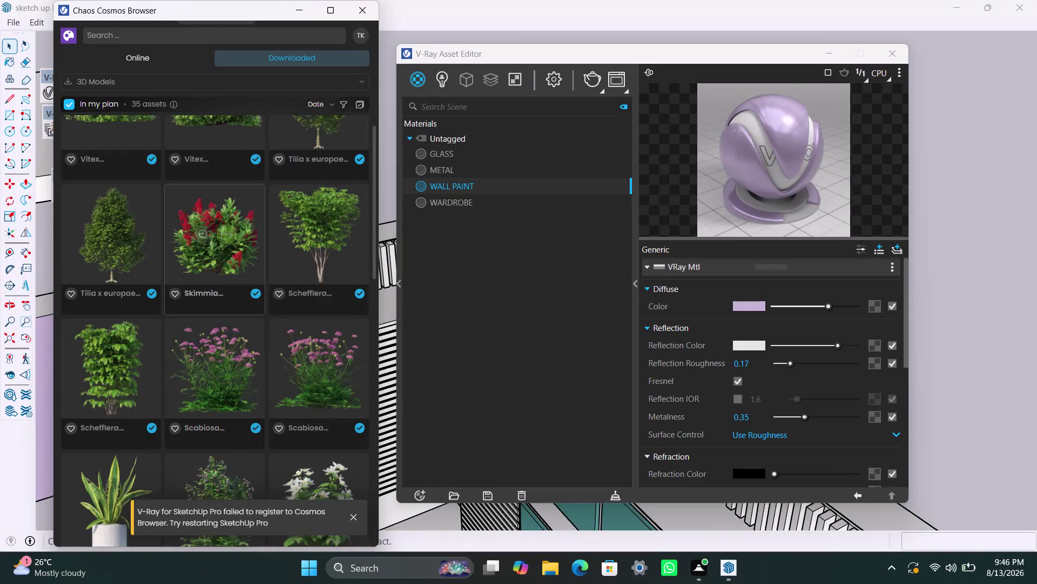
Scroll through the 35 downloaded 3D models in the Chaos Cosmos browser.
scroll(down, 3)
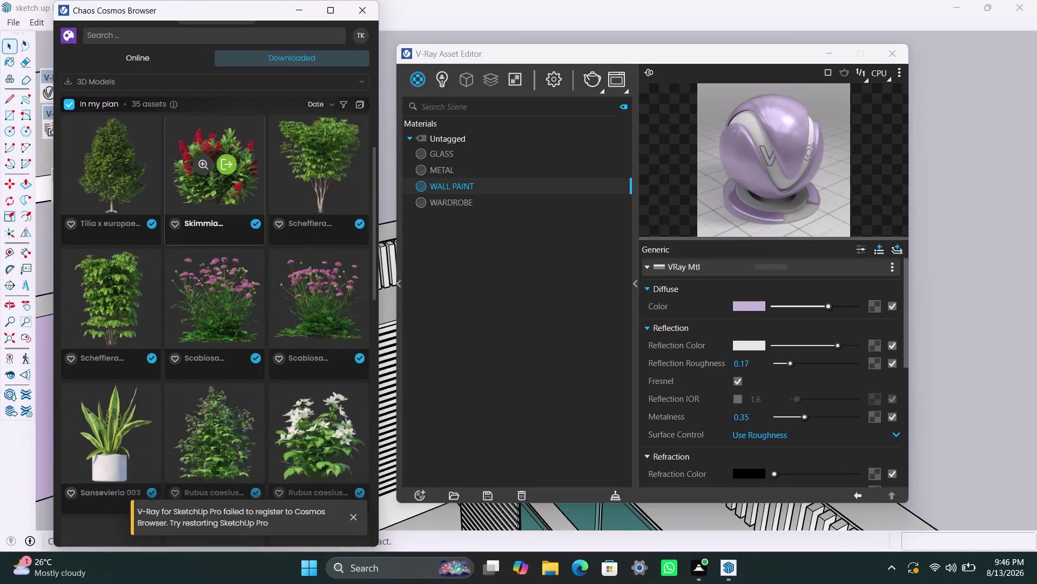
scroll(down, 3)
scroll(up, 3)
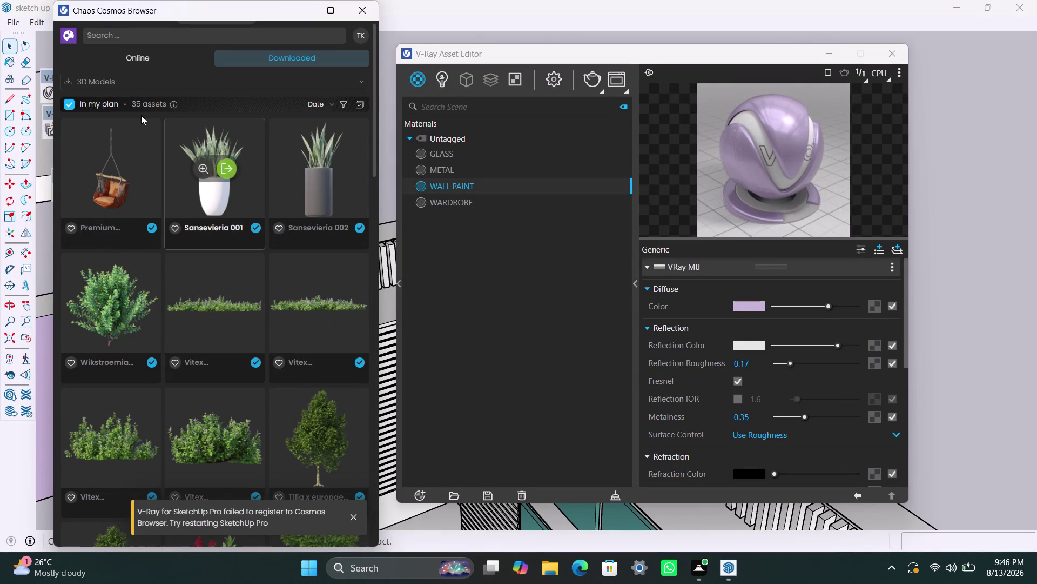
click(273, 56)
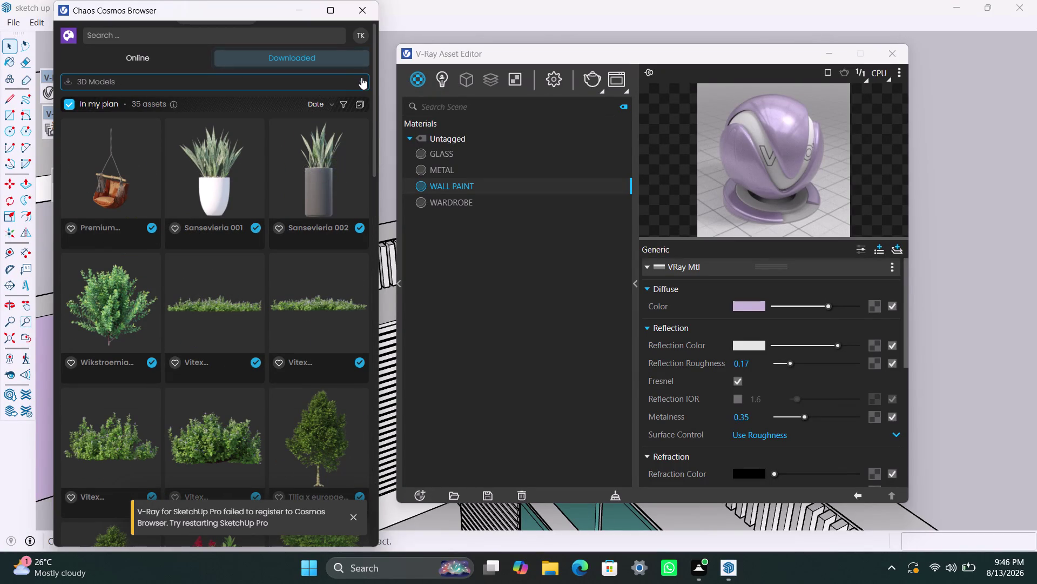
click(355, 48)
double_click(354, 57)
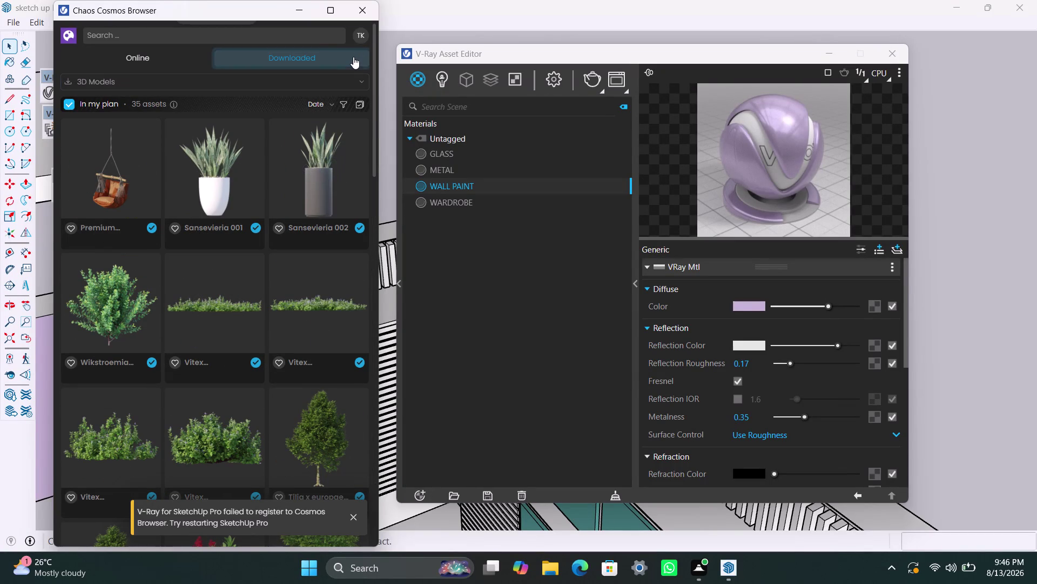
double_click(233, 61)
Browse the downloads once more, then switch to the online catalog of 8,539 assets.
scroll(down, 3)
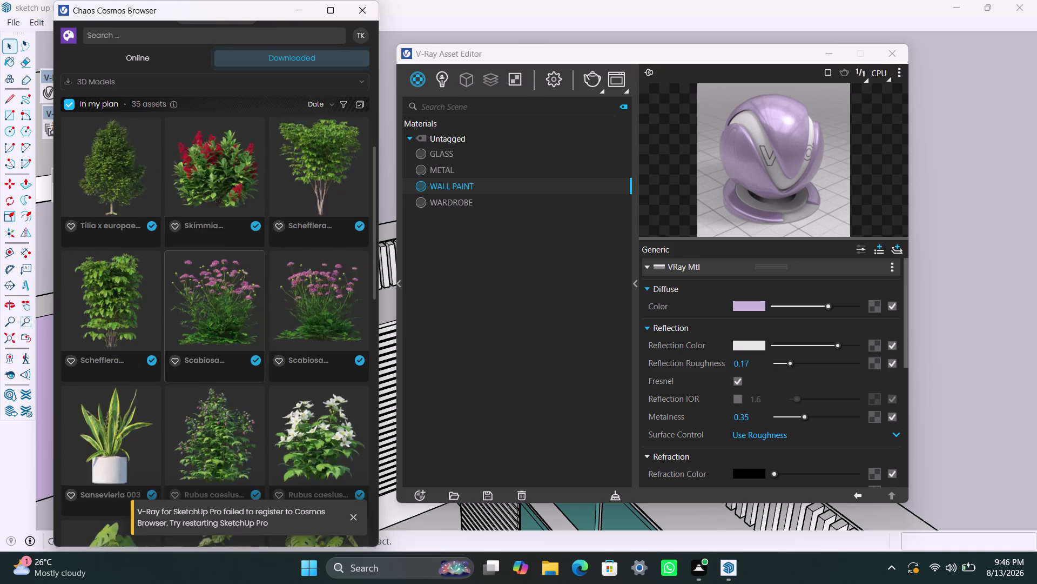
scroll(down, 3)
scroll(down, 3)
scroll(up, 3)
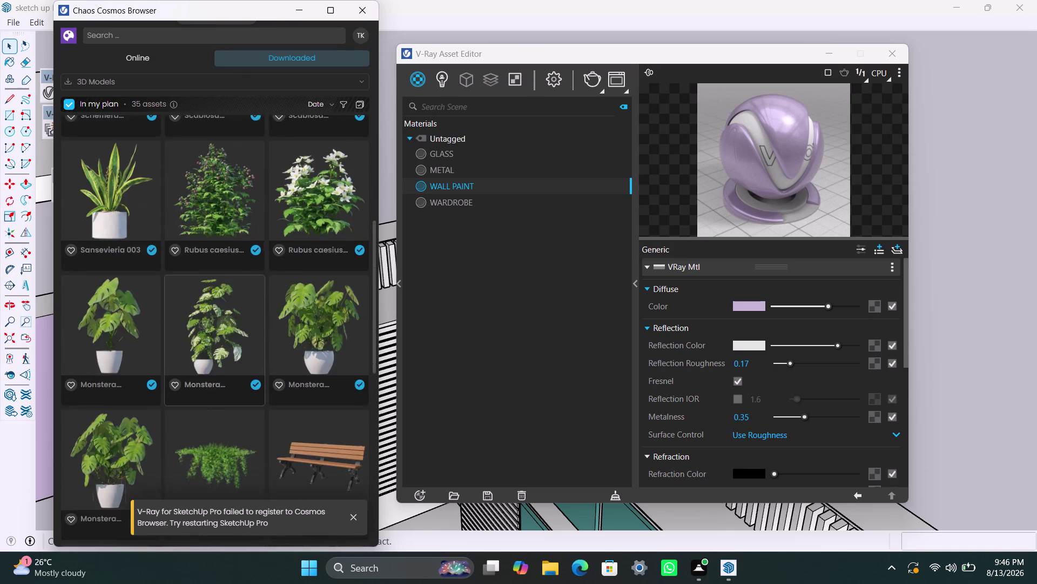
scroll(up, 3)
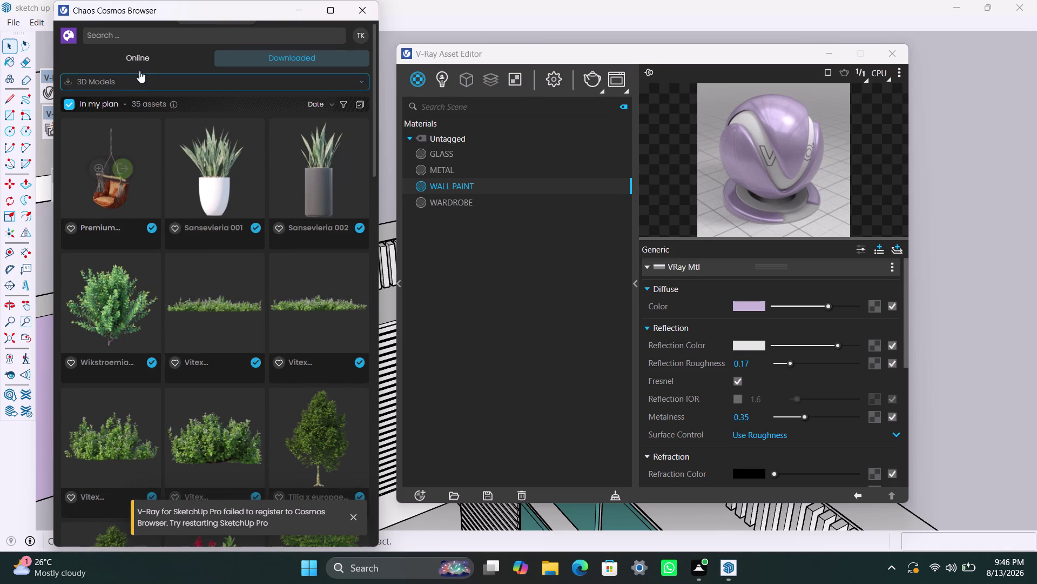
click(144, 59)
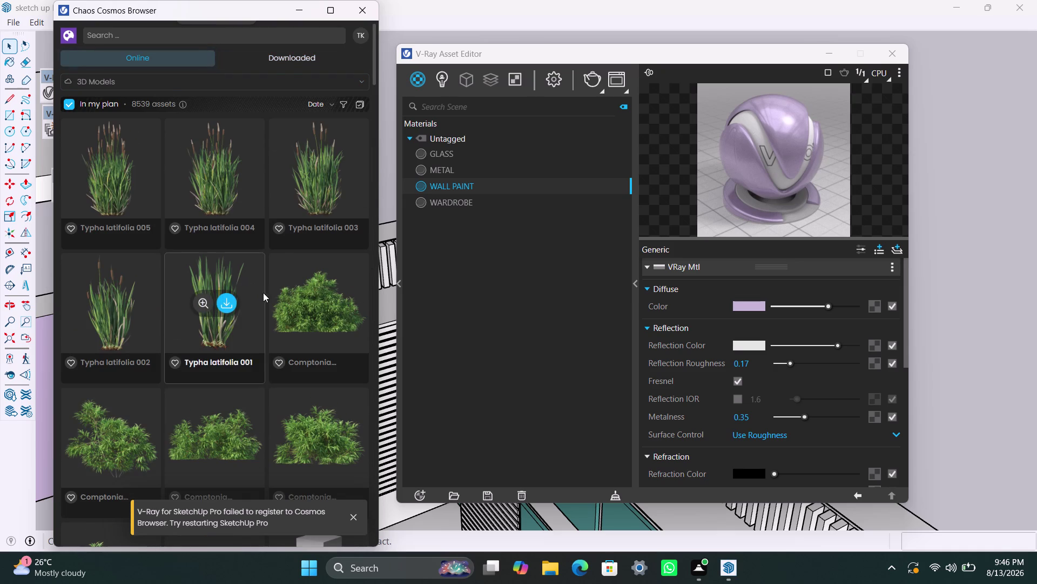
Open the asset category list and expand the Furniture category.
click(167, 81)
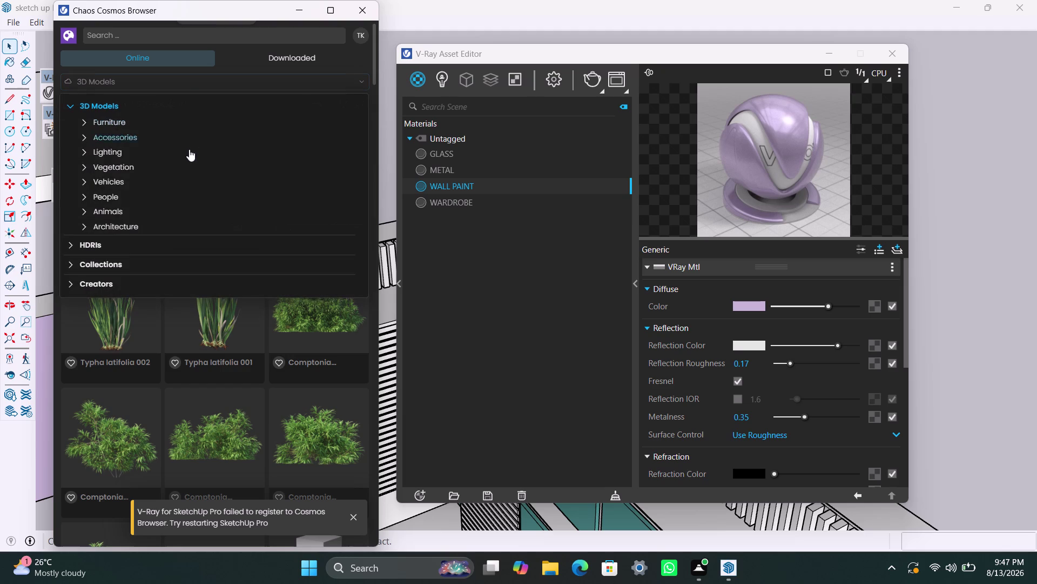
scroll(down, 3)
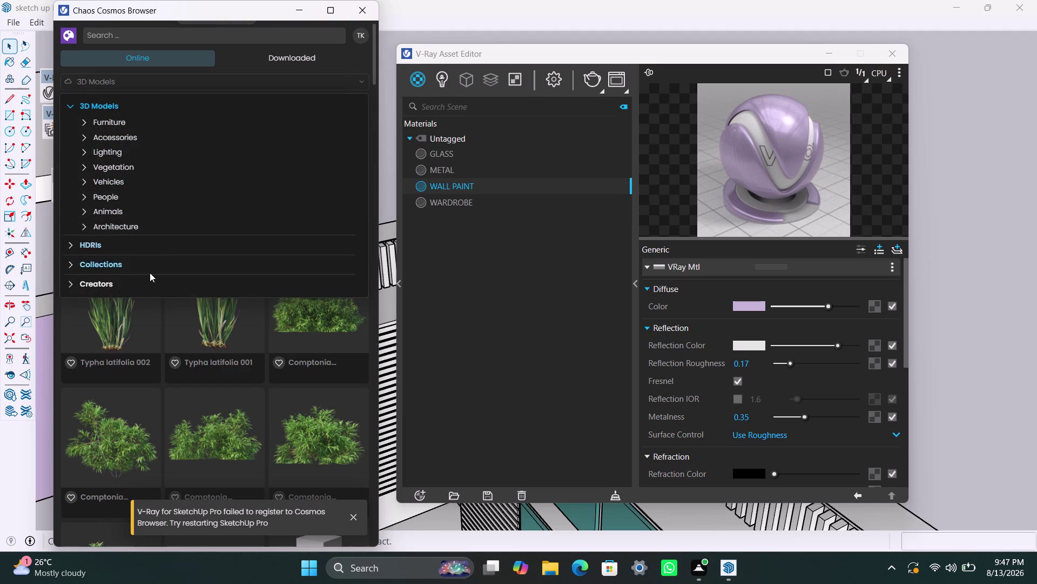
click(156, 122)
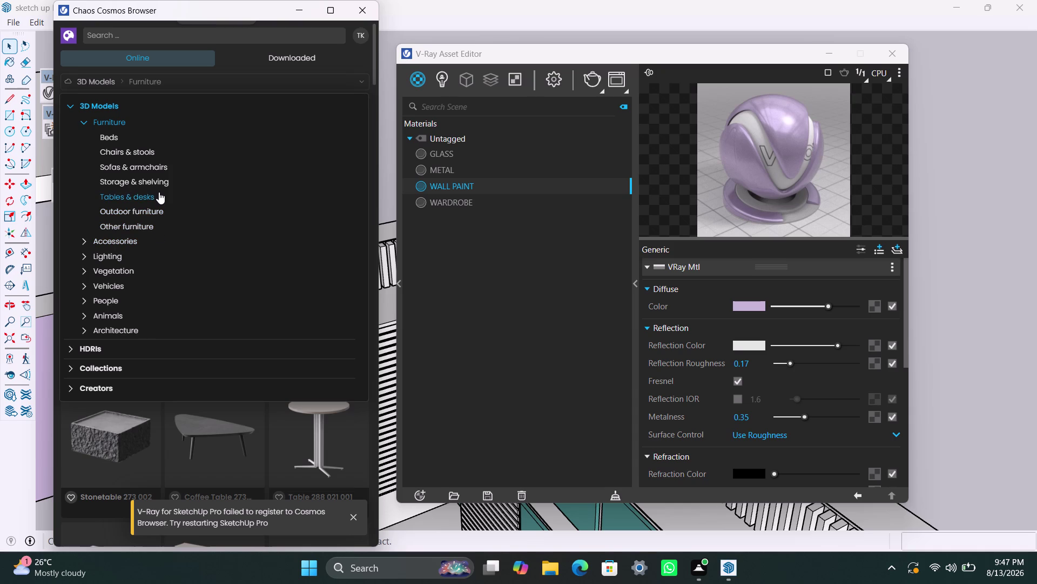
scroll(up, 3)
scroll(down, 3)
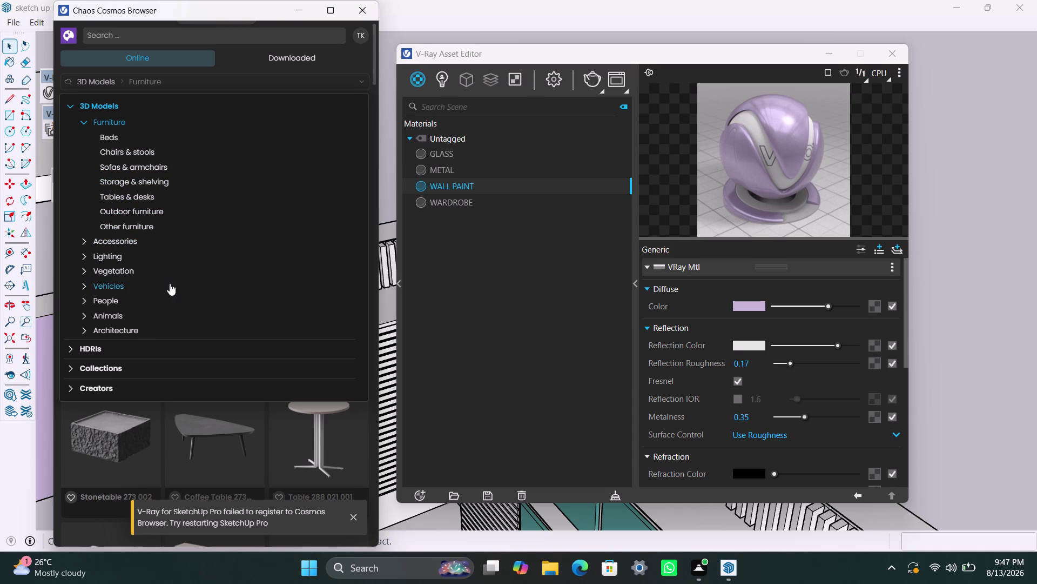
scroll(down, 3)
Expand the HDRIs, Collections and Creators categories to explore them.
click(107, 354)
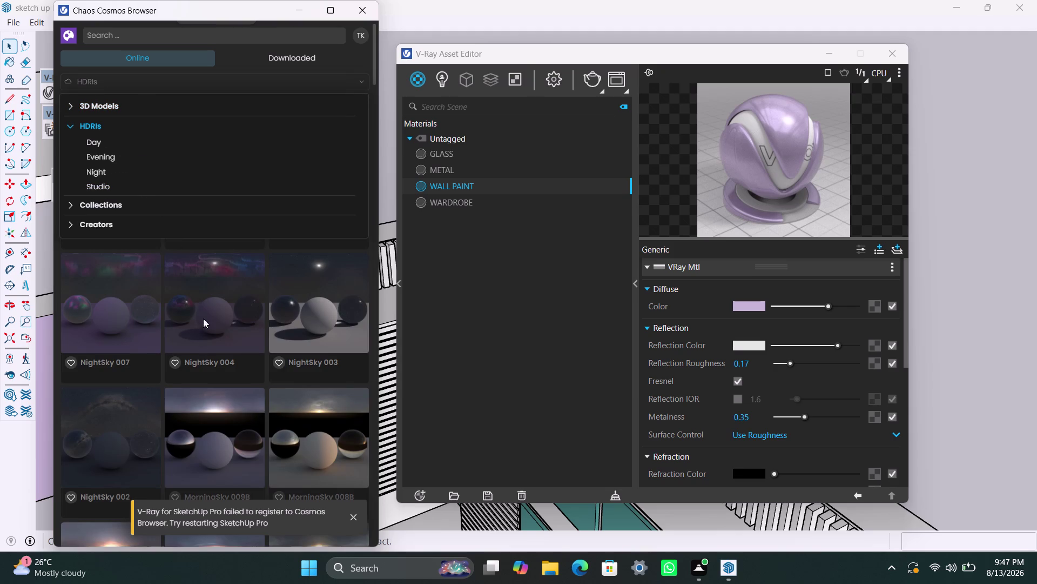
scroll(down, 3)
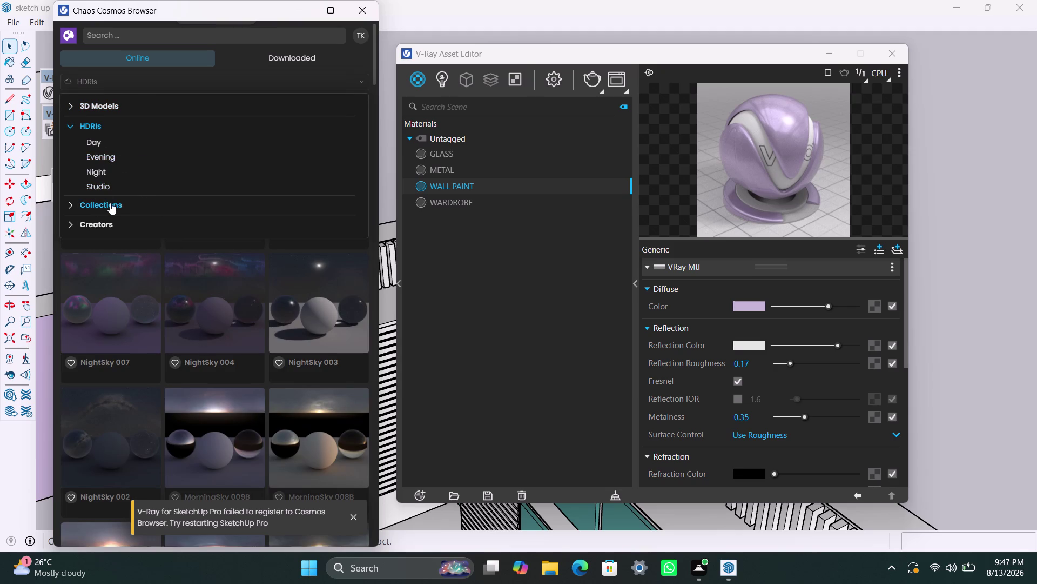
click(110, 202)
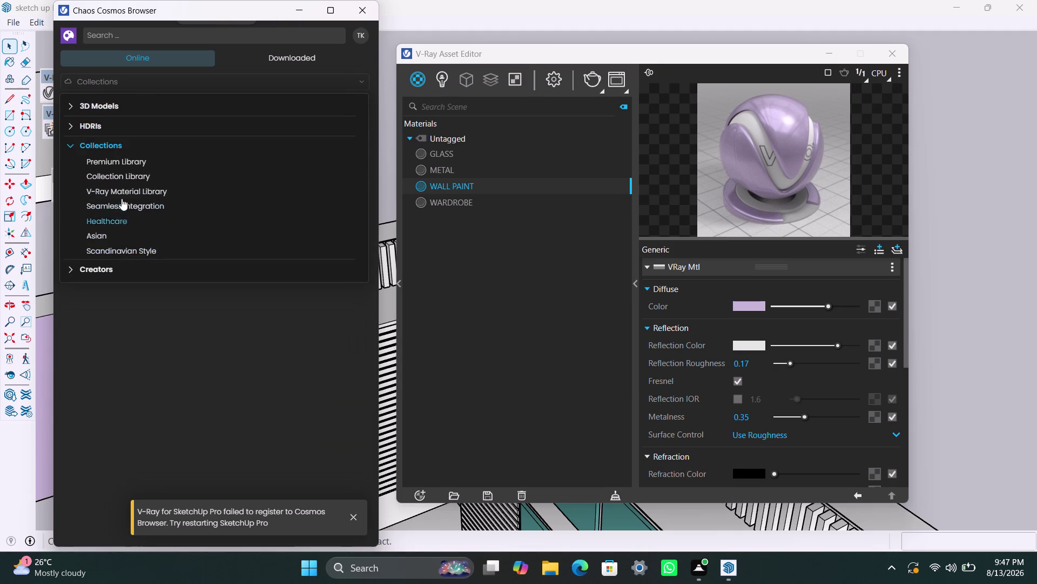
click(107, 265)
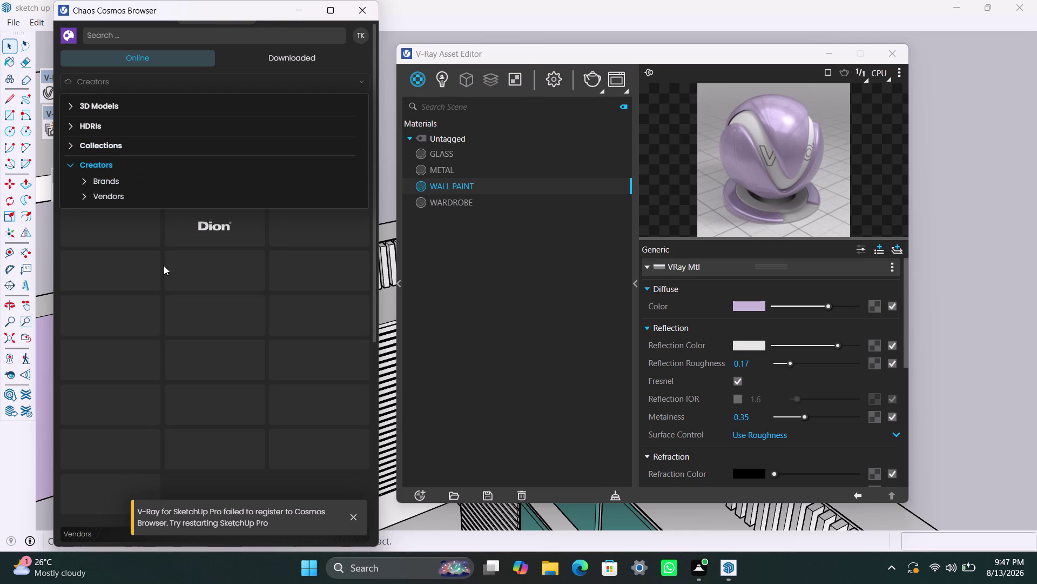
scroll(up, 3)
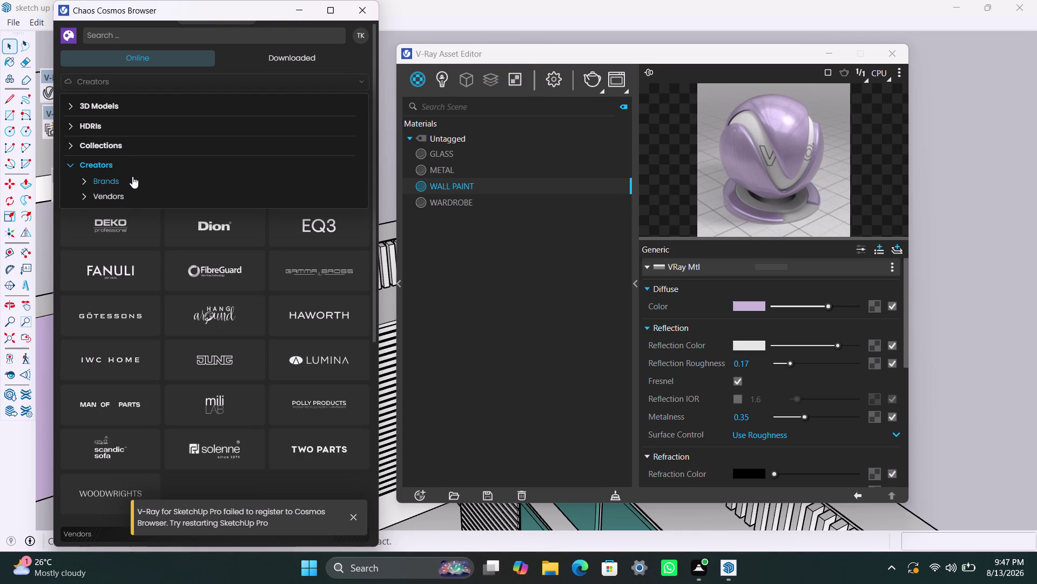
scroll(up, 3)
scroll(up, 3)
Expand 3D Models again, opening its Accessories and Furniture subcategories.
click(112, 103)
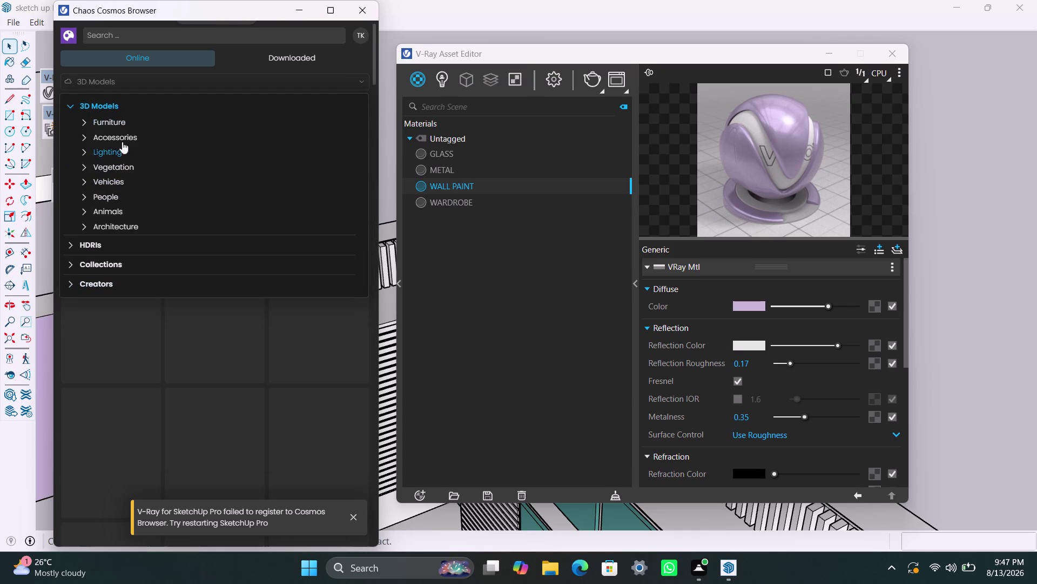
click(128, 137)
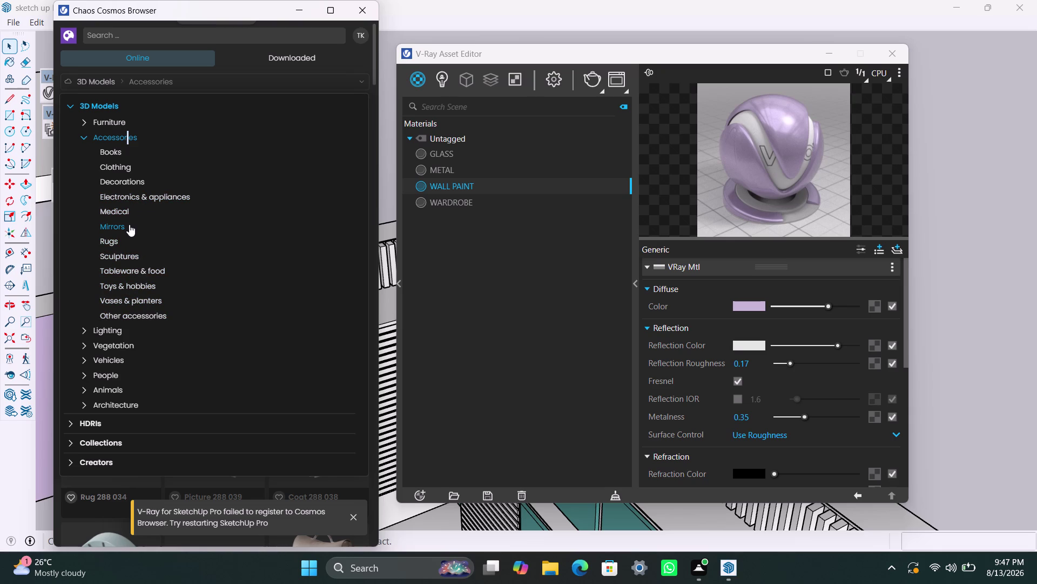
click(110, 119)
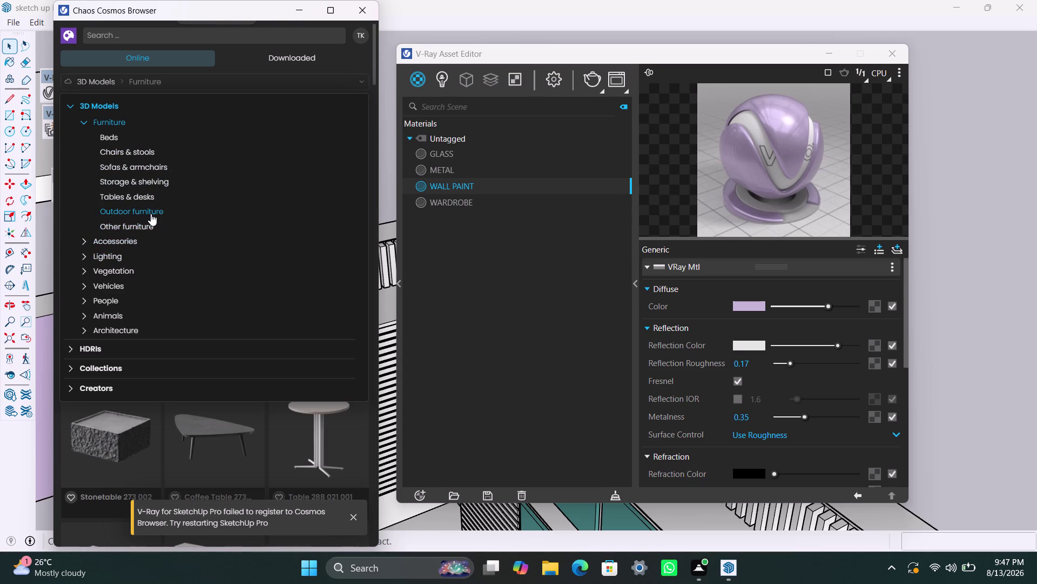
Show and scroll through the Outdoor furniture models.
click(151, 213)
scroll(down, 3)
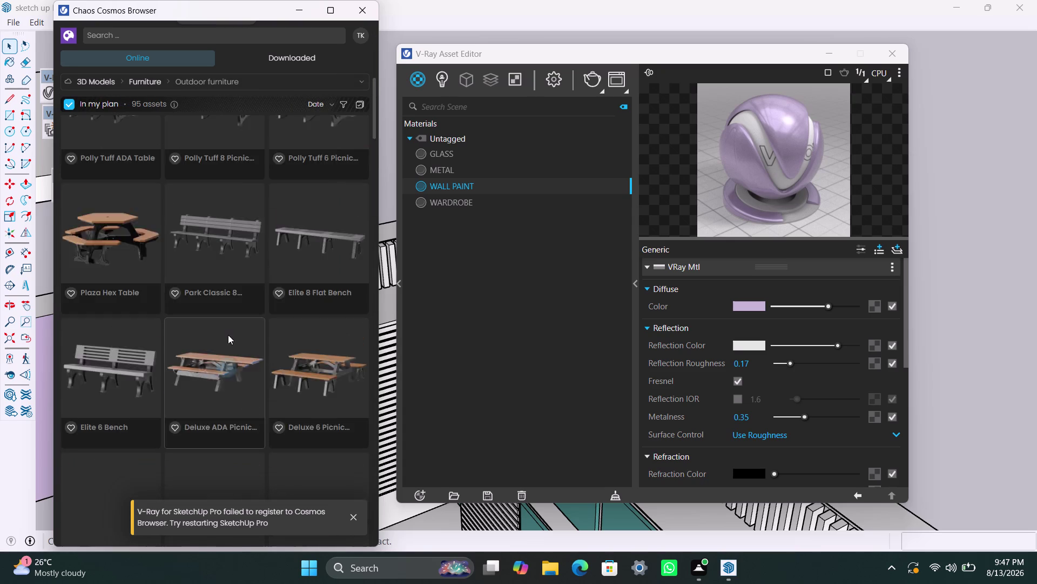
scroll(down, 3)
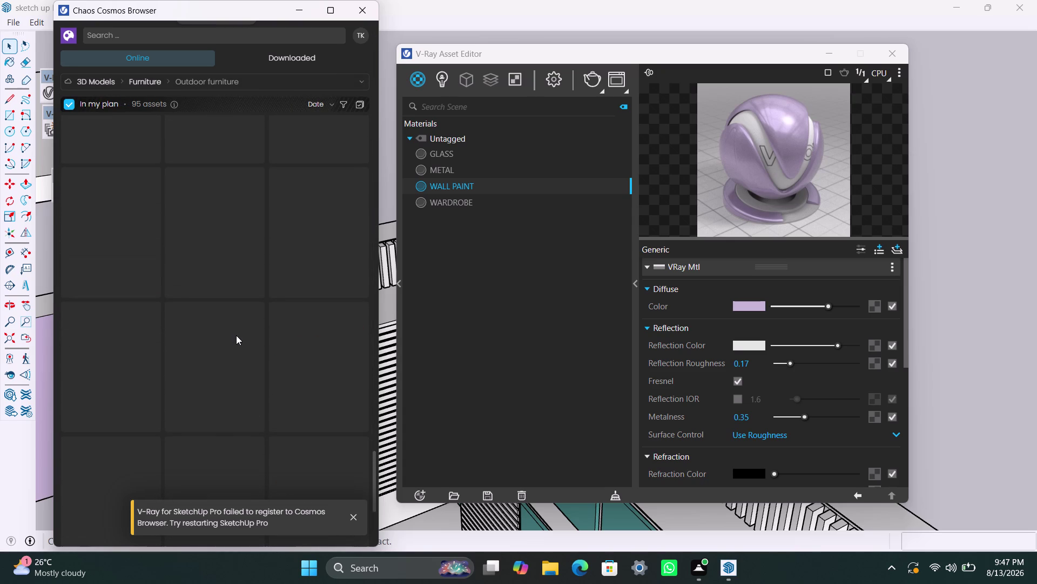
scroll(down, 3)
scroll(down, 3)
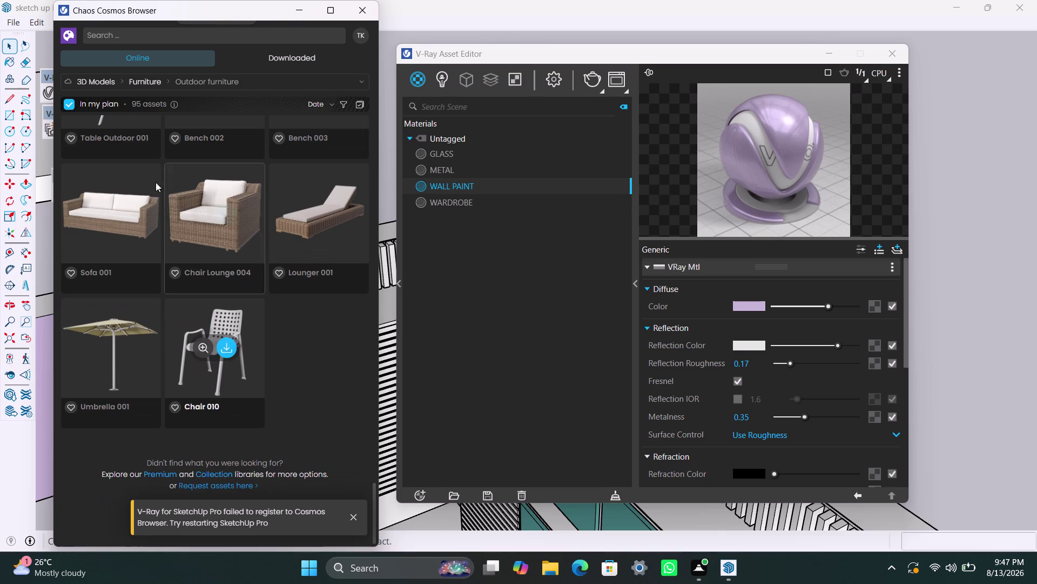
click(140, 57)
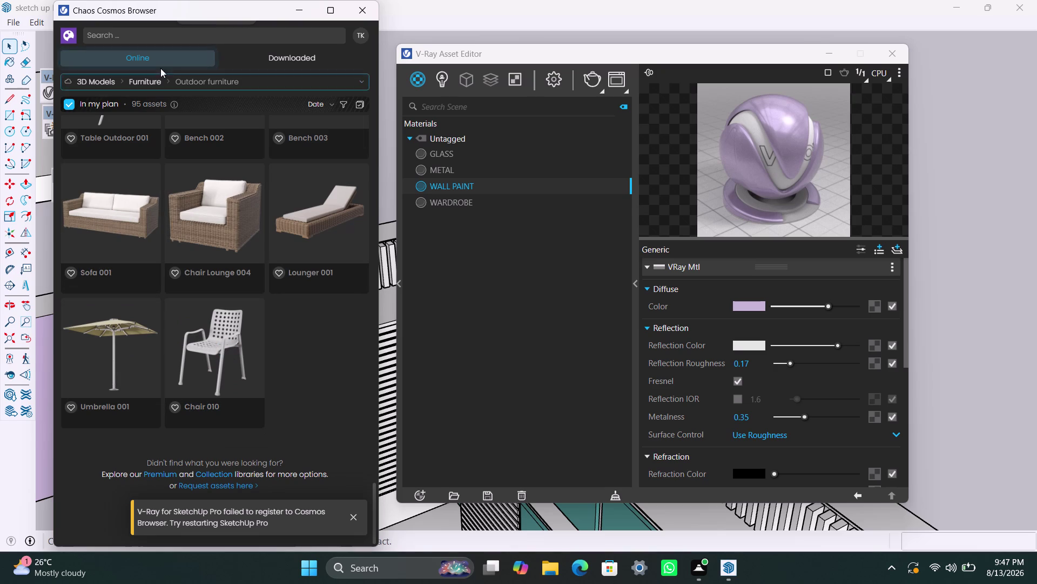
Collapse Furniture, browse Other accessories models, then expand Architecture in the category list.
click(166, 81)
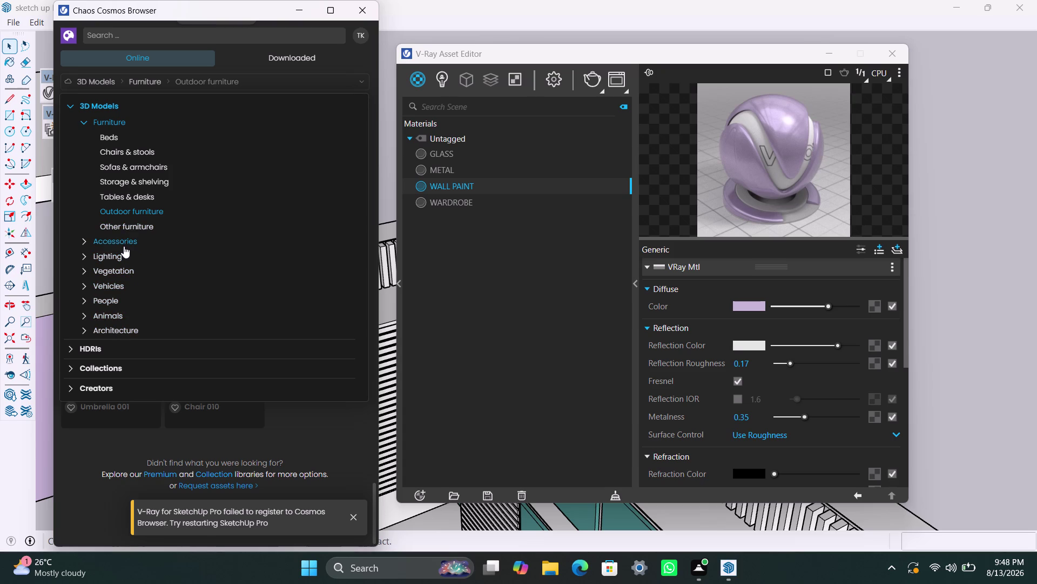
click(82, 121)
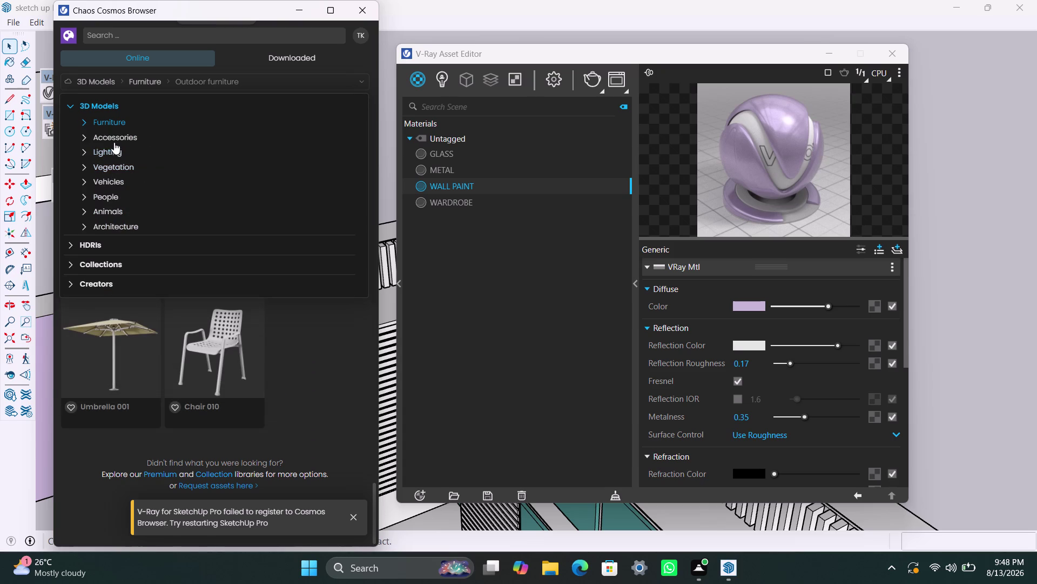
click(114, 136)
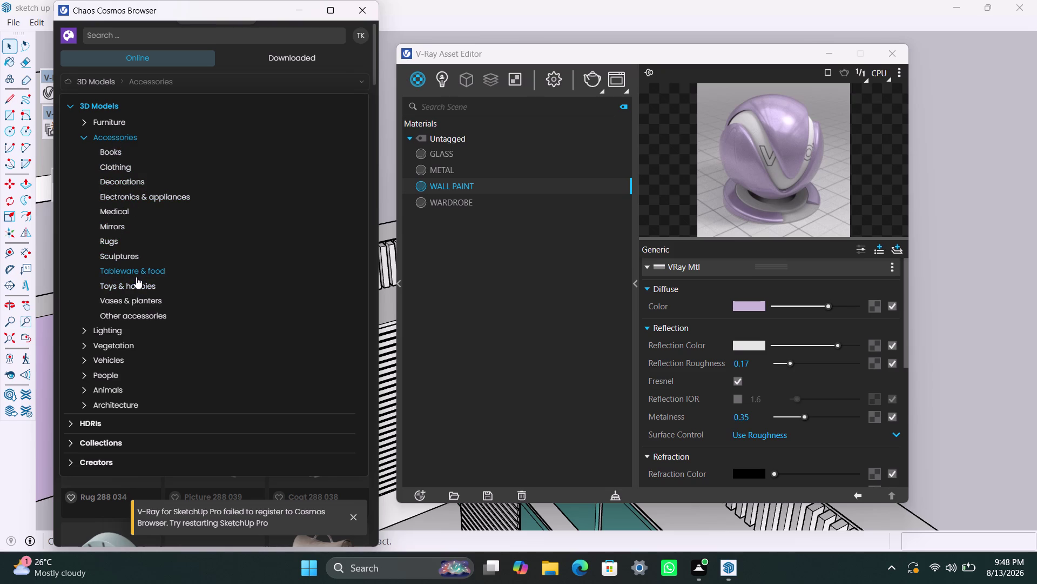
click(136, 318)
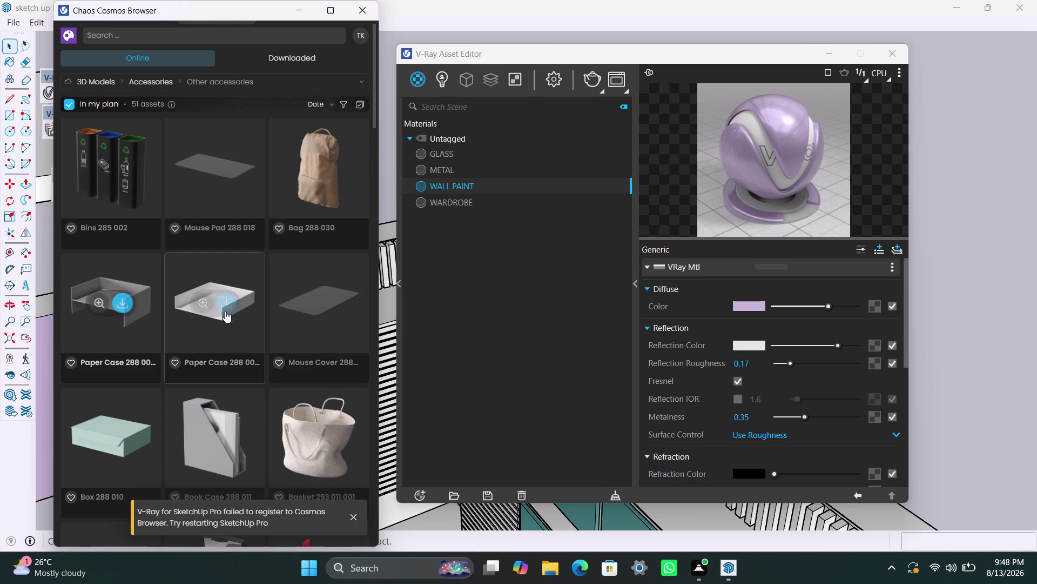
scroll(down, 3)
scroll(down, 3)
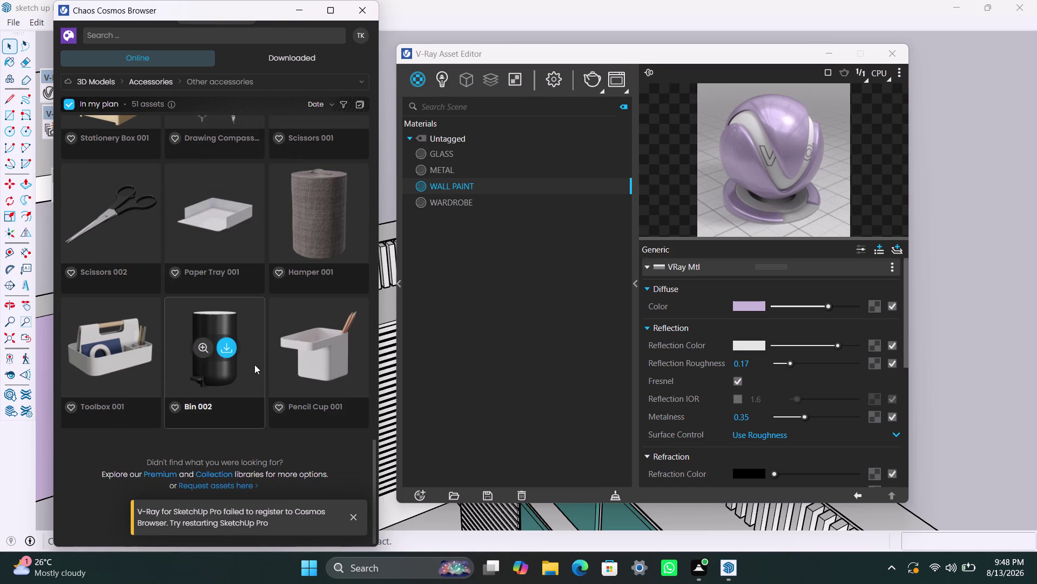
click(156, 78)
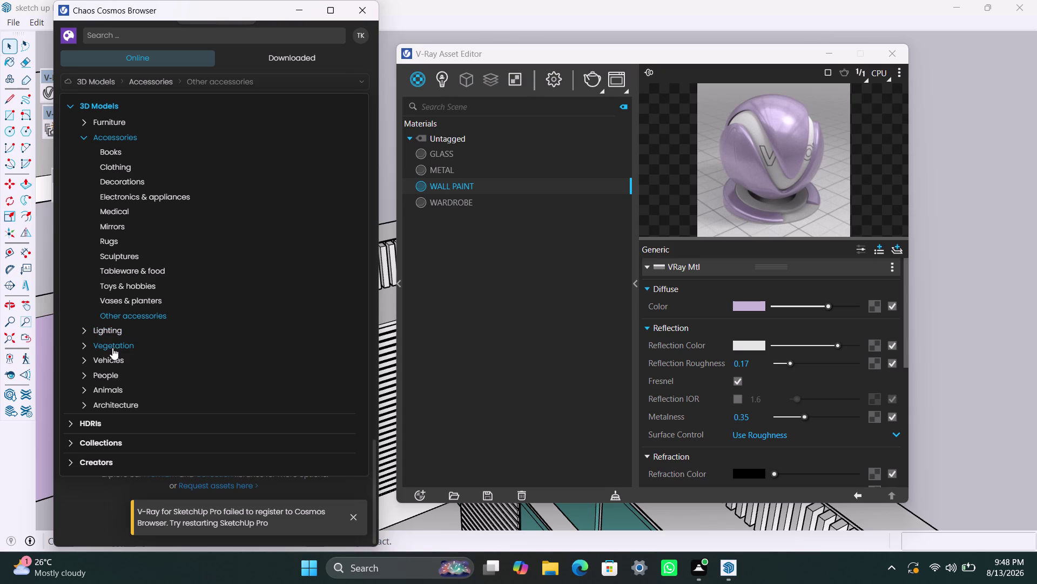
click(115, 402)
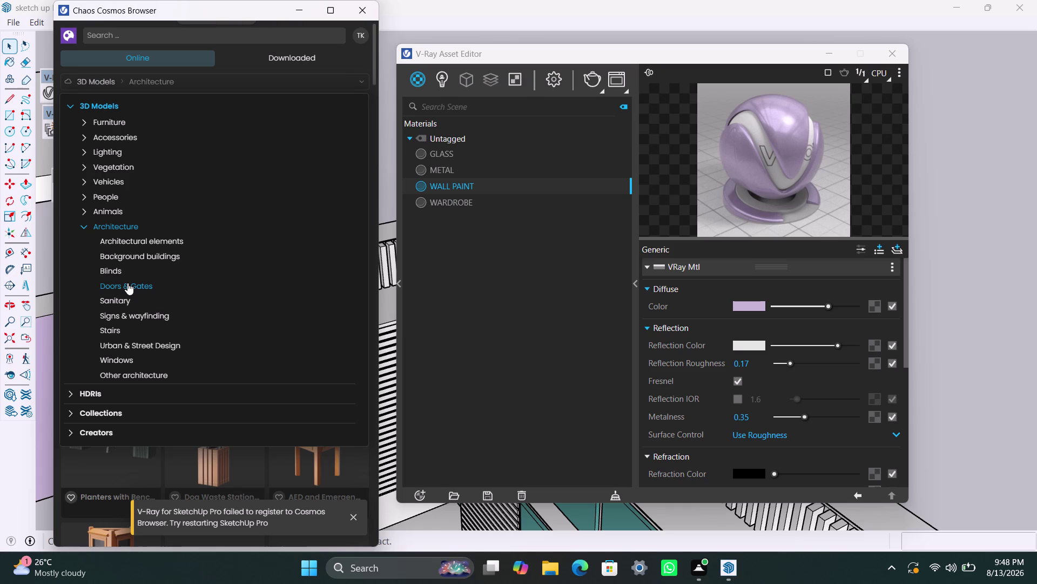
Open and scroll through the Other architecture models.
scroll(down, 3)
click(145, 375)
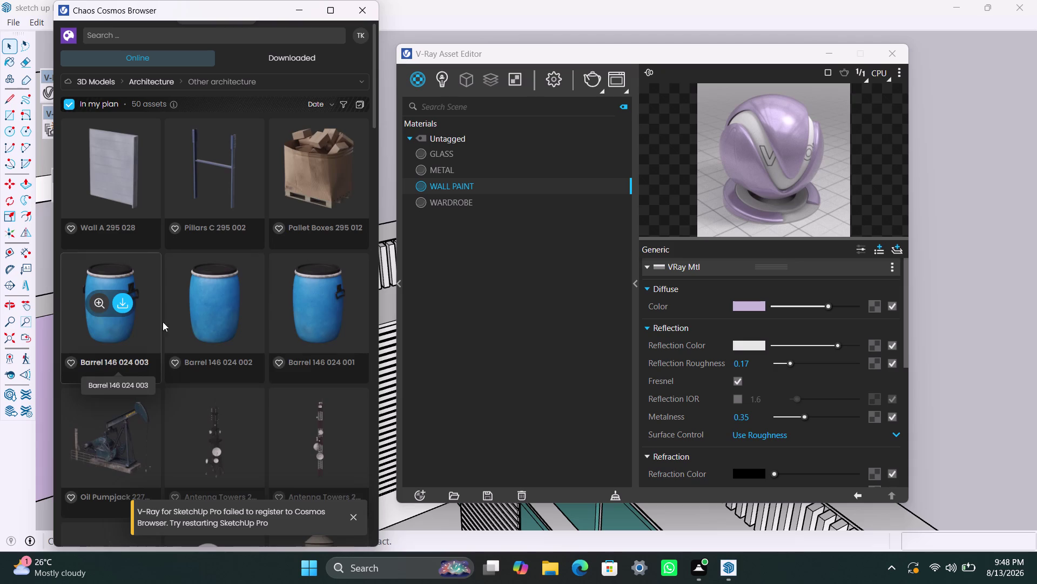
scroll(down, 3)
scroll(down, 3)
scroll(down, 3)
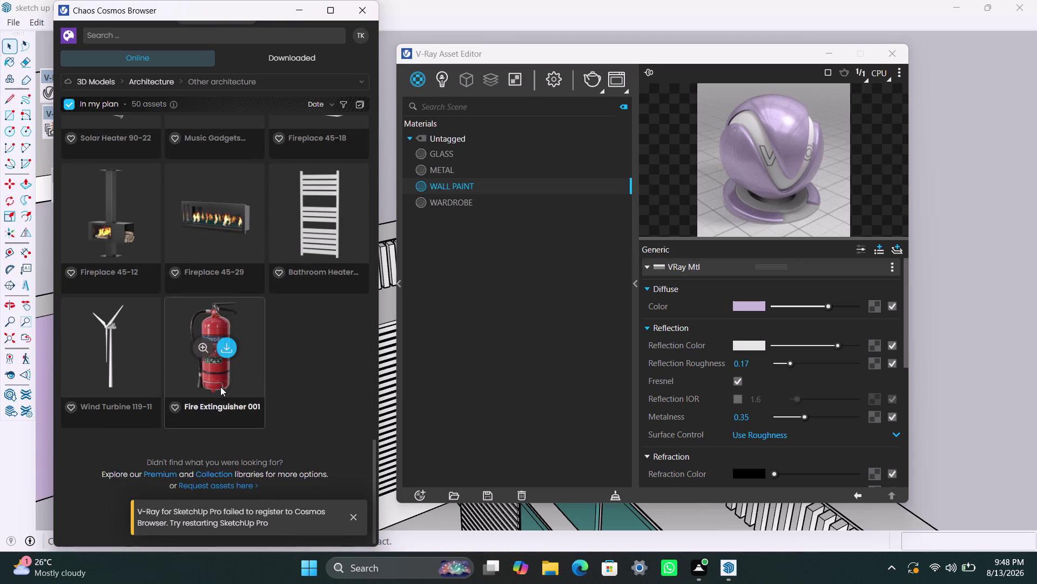
scroll(down, 3)
scroll(up, 3)
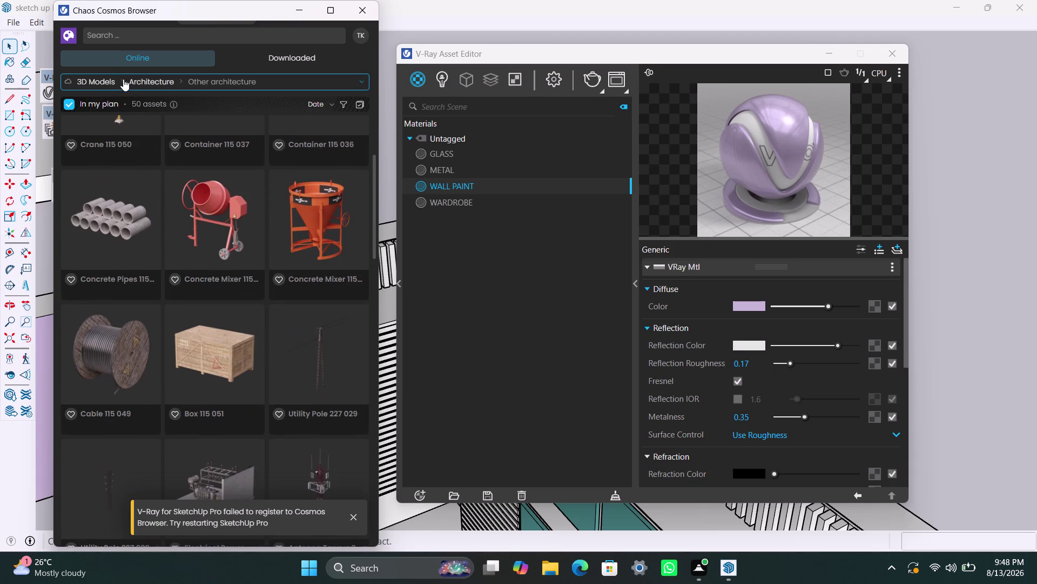
Switch to the Architectural elements models (83 assets) and close the category list.
click(126, 80)
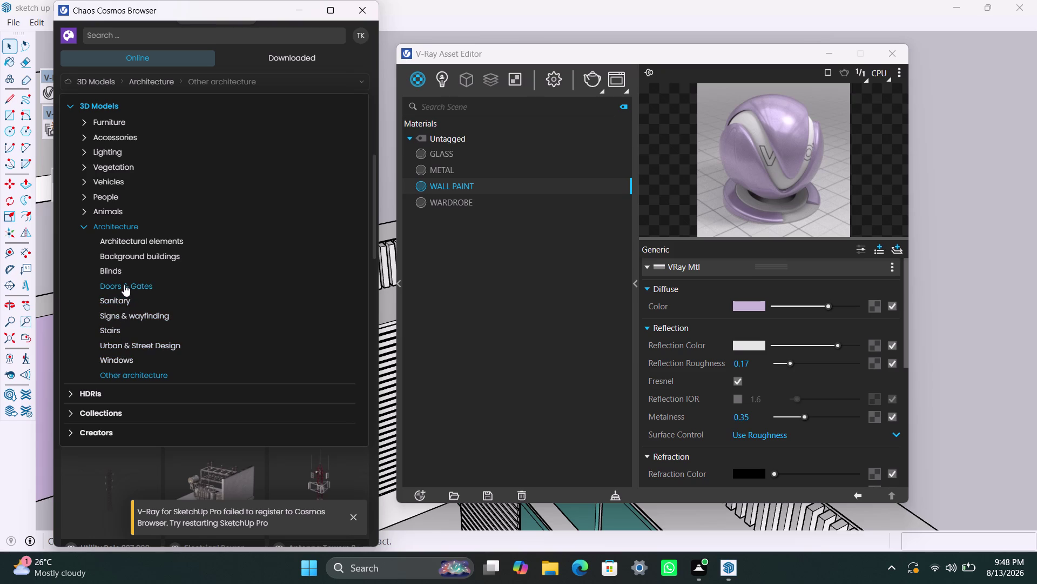
click(139, 247)
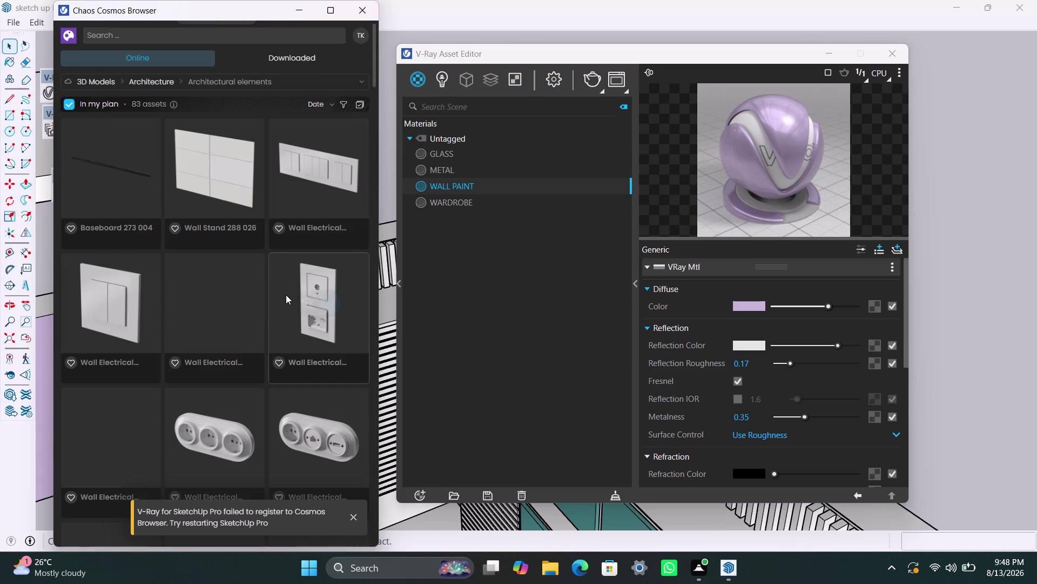
click(146, 81)
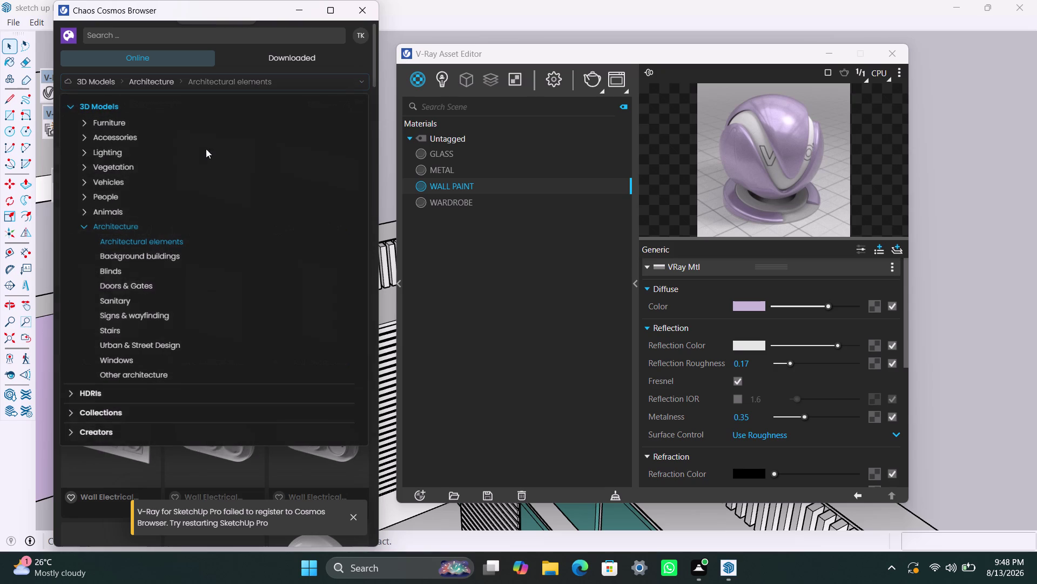
scroll(up, 3)
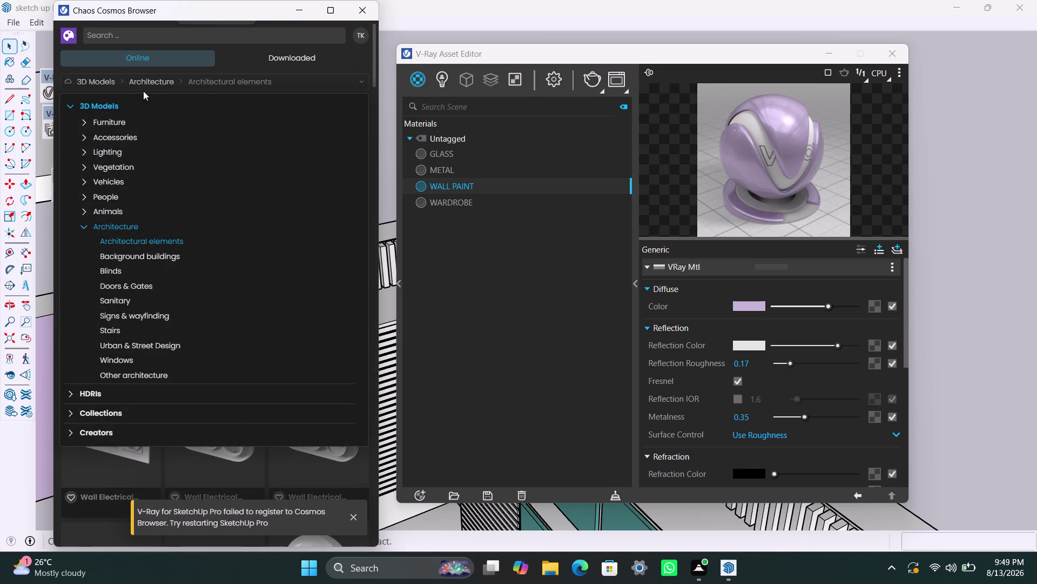
click(110, 82)
scroll(up, 3)
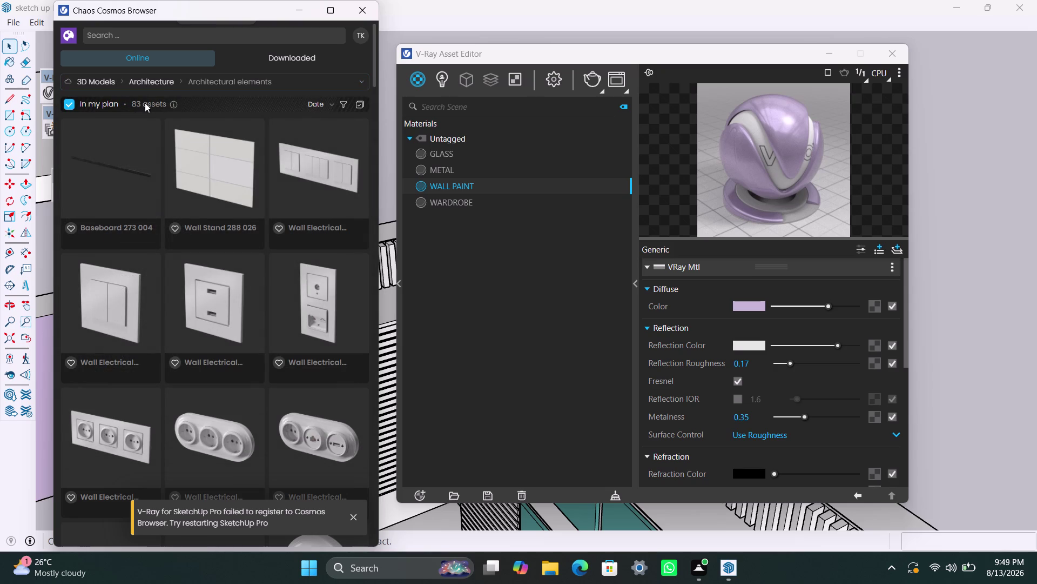
scroll(up, 3)
Check the Downloaded tab for these models, then return to the online assets.
click(151, 57)
click(265, 62)
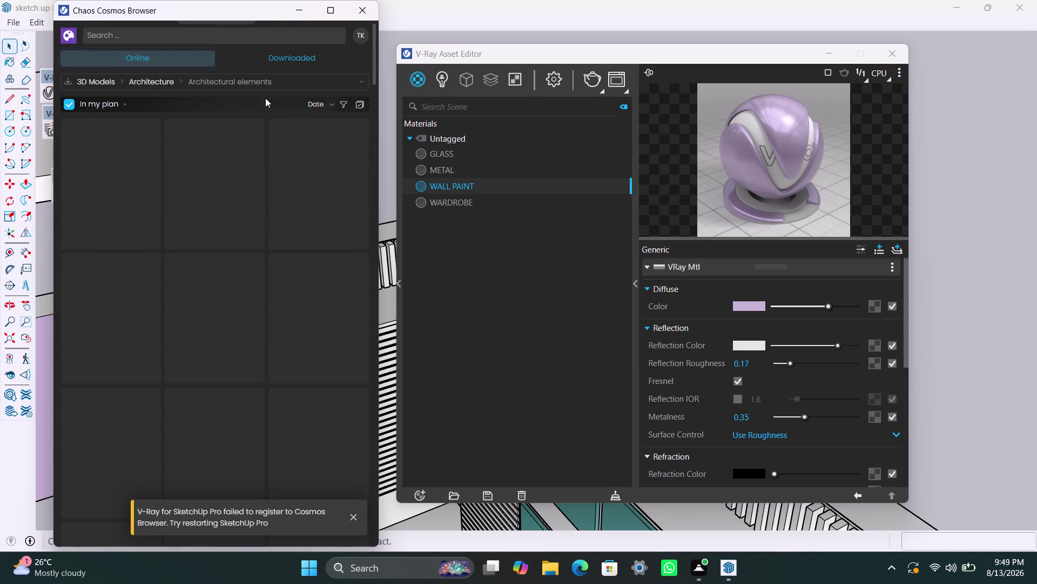
scroll(up, 3)
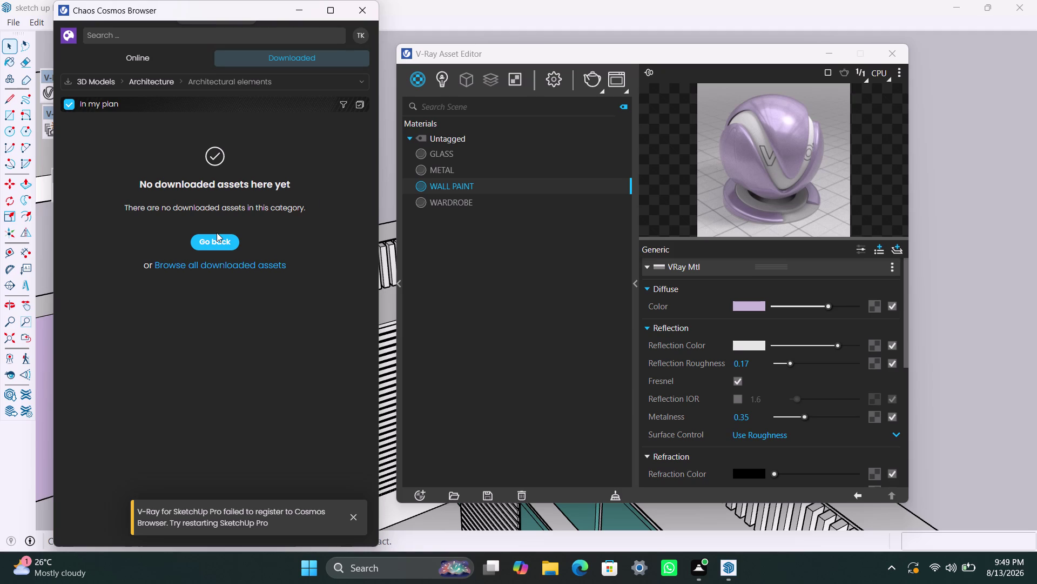
click(217, 238)
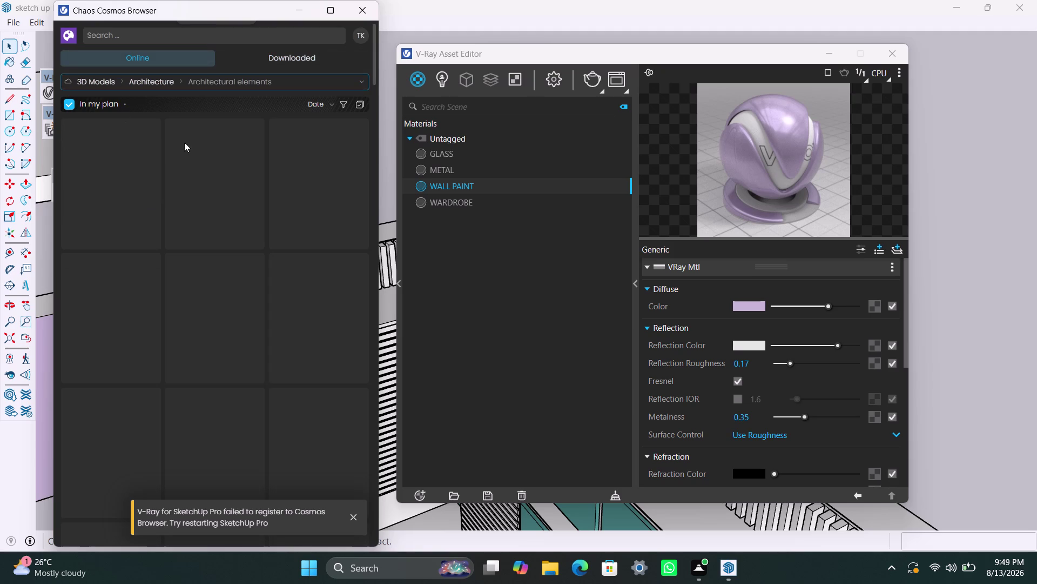
Reopen the category list and expand the HDRIs category.
scroll(up, 3)
click(88, 85)
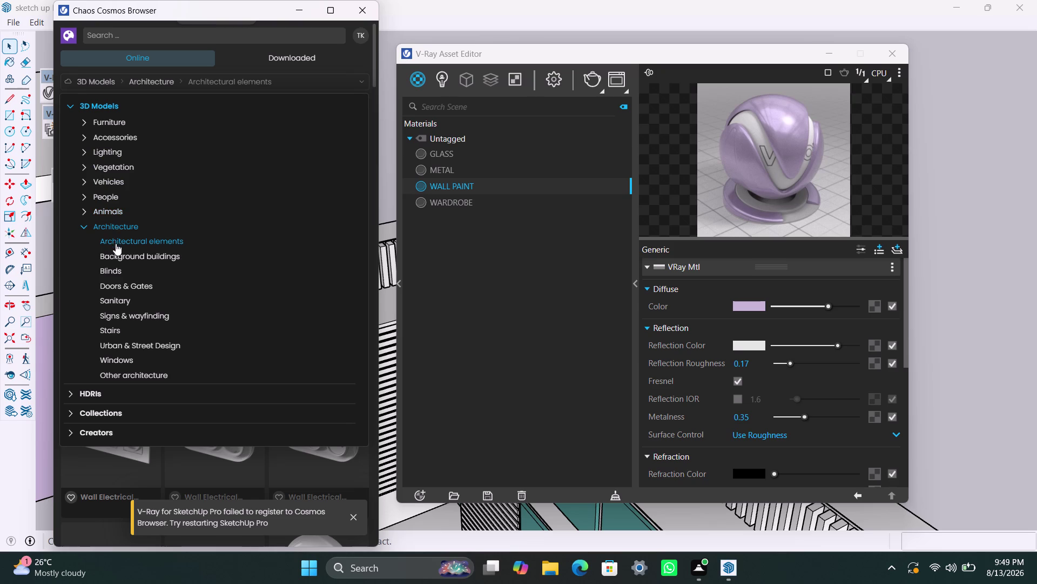
click(122, 396)
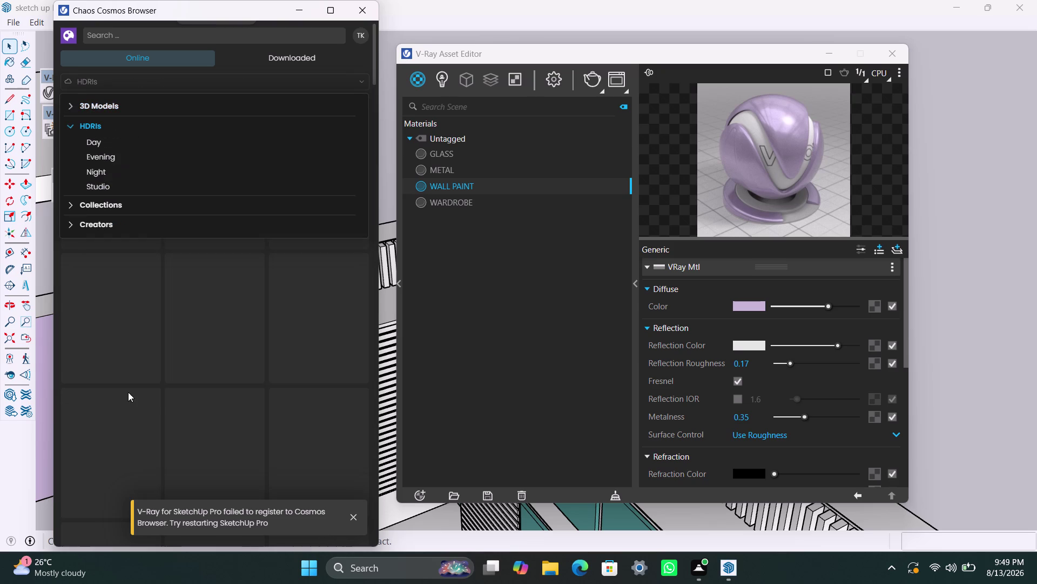
Scroll the 142 HDRIs to the end of the grid, then close the Cosmos browser.
scroll(down, 3)
scroll(down, 3)
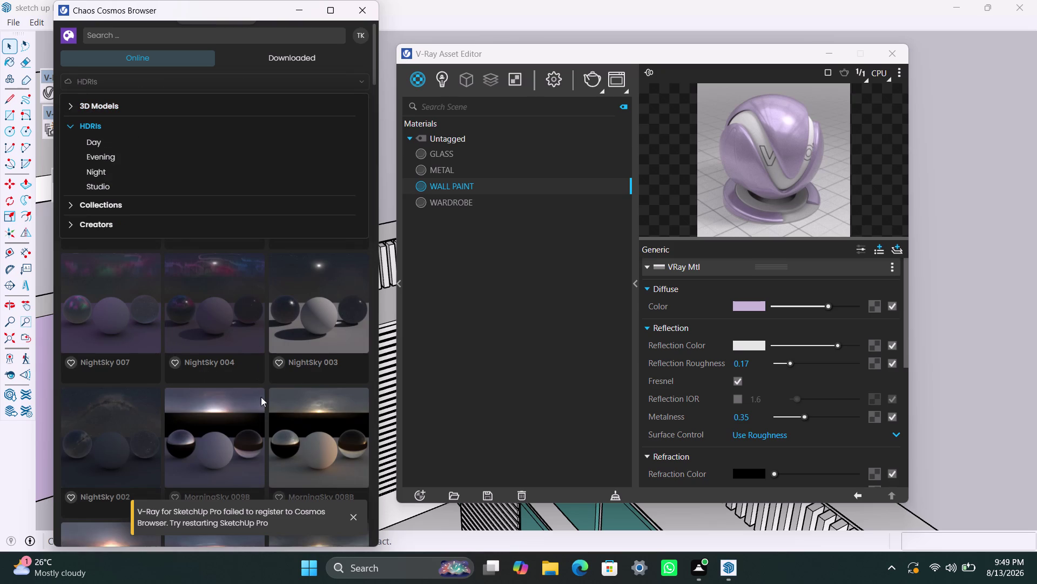
scroll(down, 3)
scroll(down, 3)
click(354, 518)
scroll(down, 3)
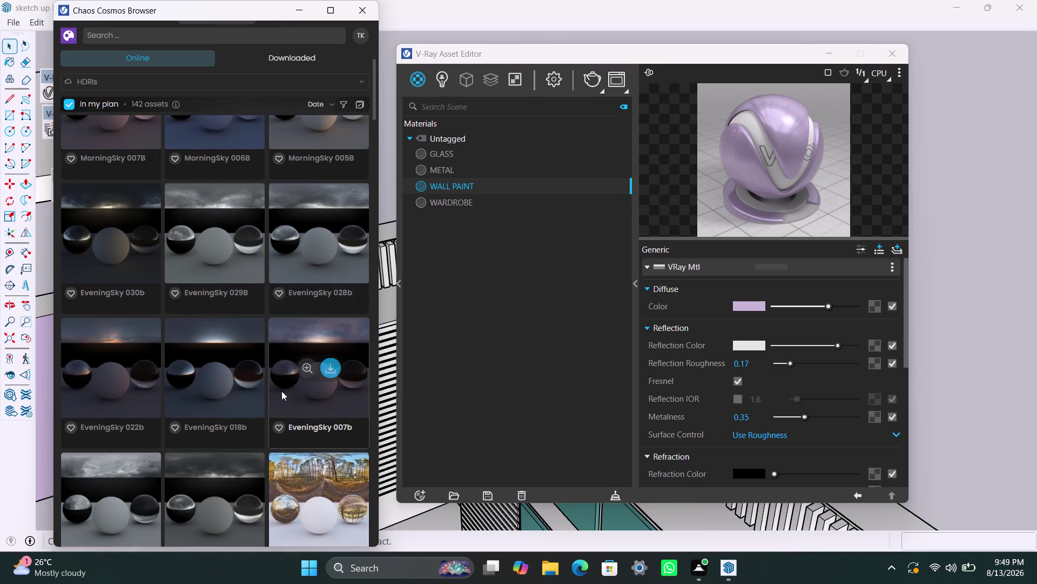
scroll(down, 3)
scroll(down, 3)
scroll(down, 3)
scroll(down, 3)
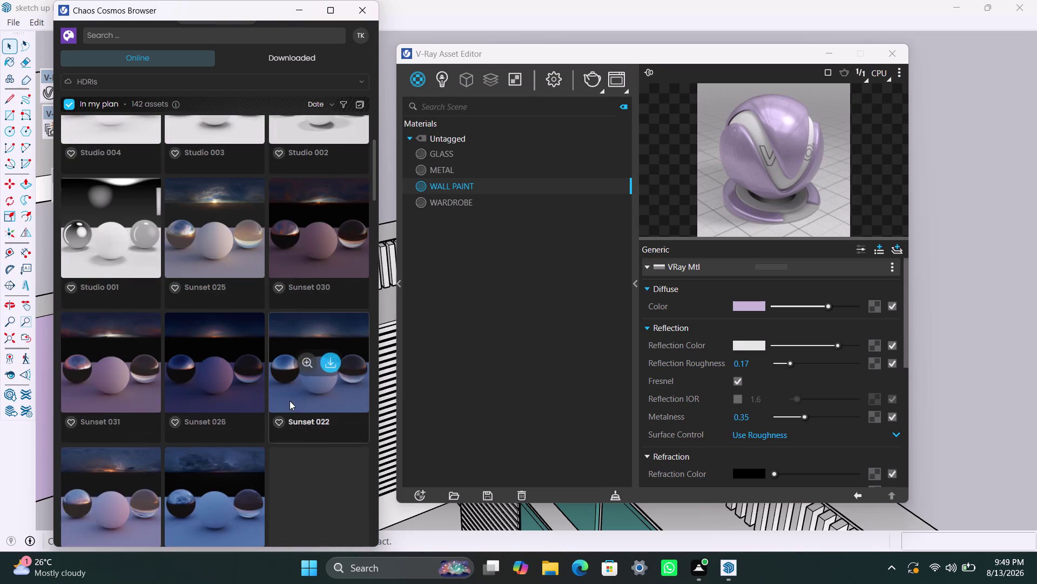
scroll(down, 3)
scroll(down, 3)
scroll(down, 3)
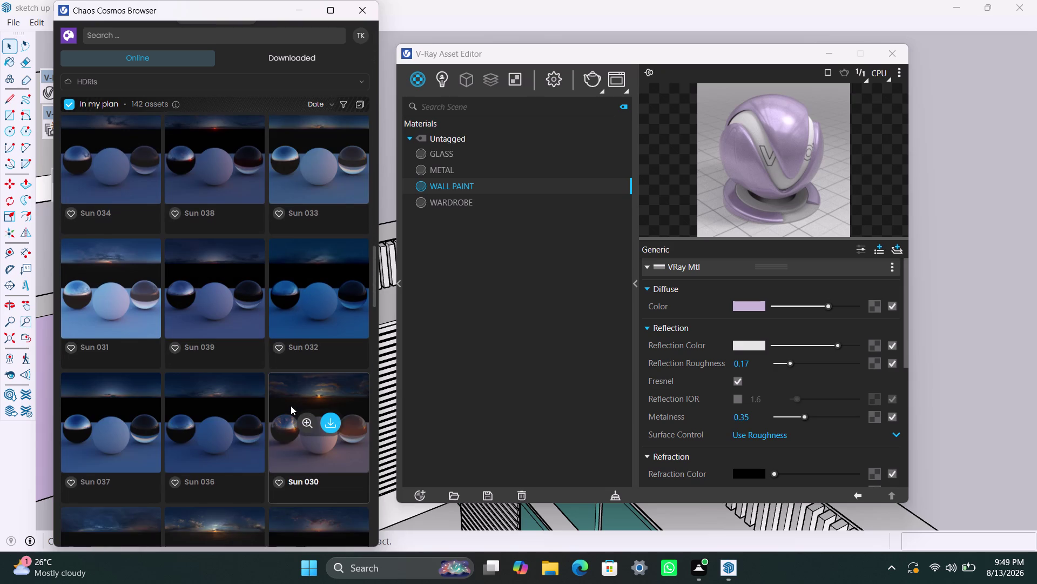
scroll(down, 3)
scroll(down, 3)
scroll(down, 3)
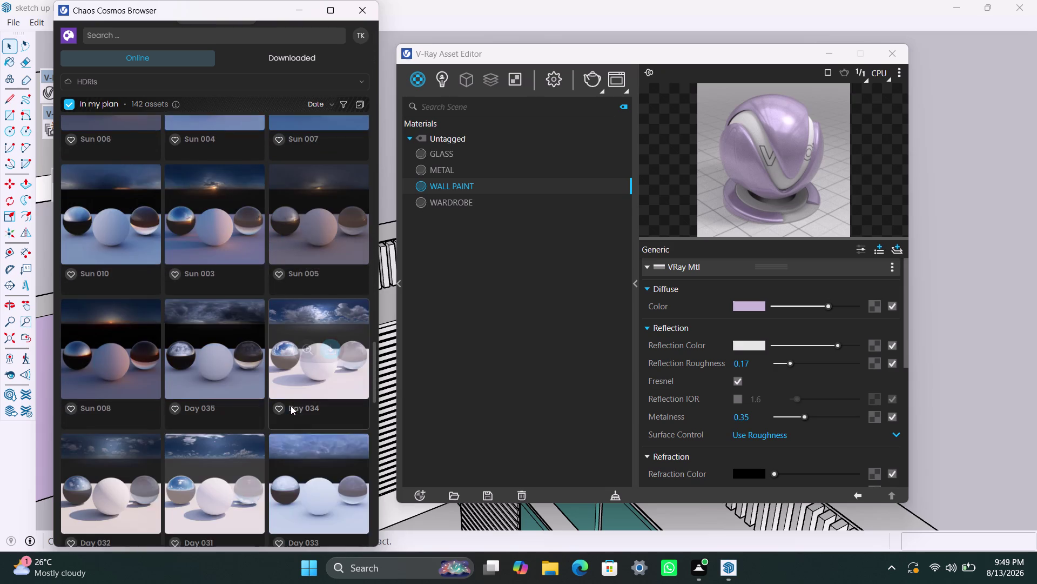
scroll(down, 3)
scroll(down, 3)
scroll(down, 3)
scroll(down, 3)
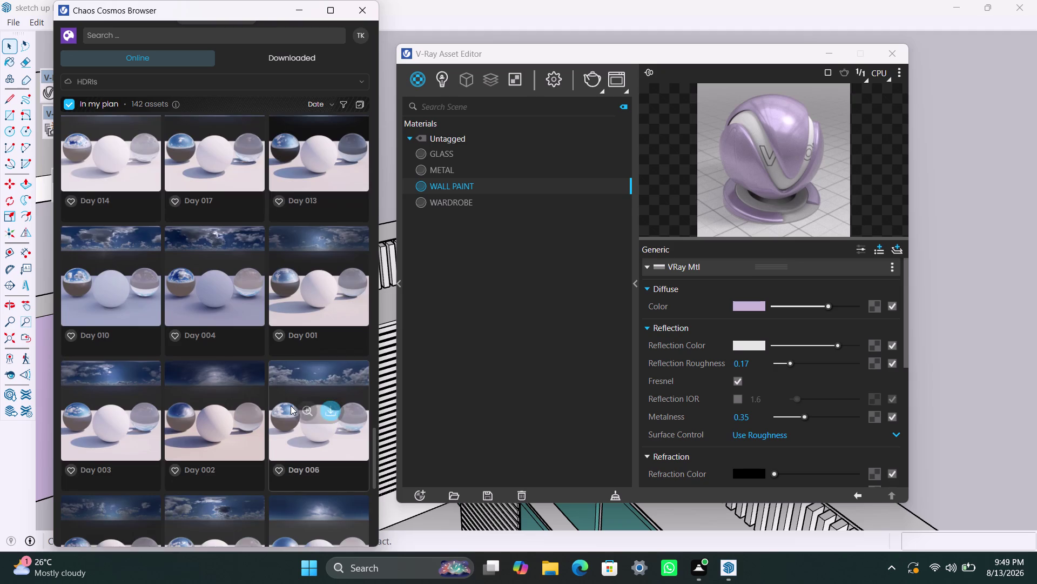
scroll(down, 3)
scroll(down, 3)
scroll(down, 3)
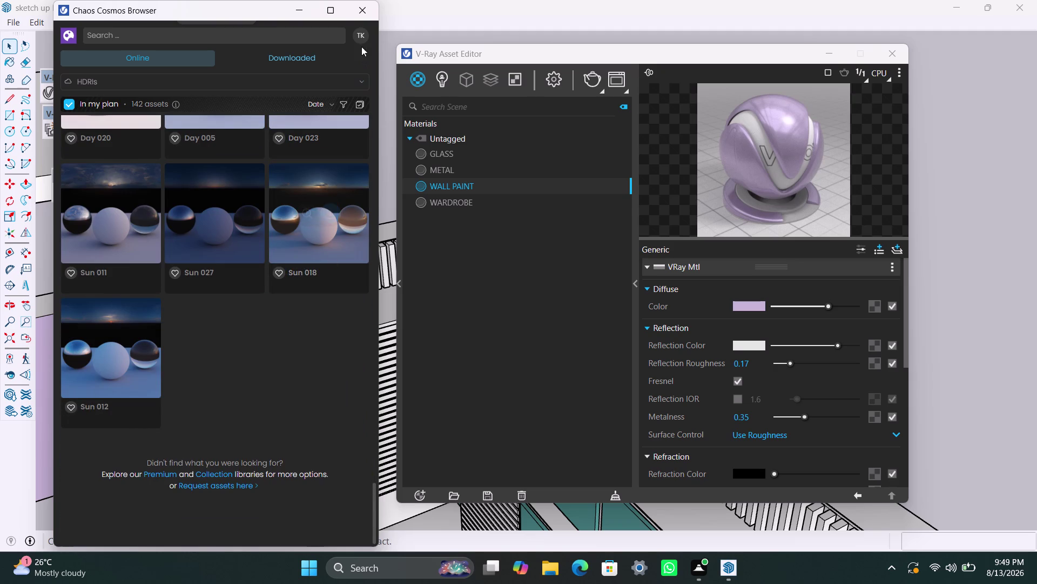
click(366, 17)
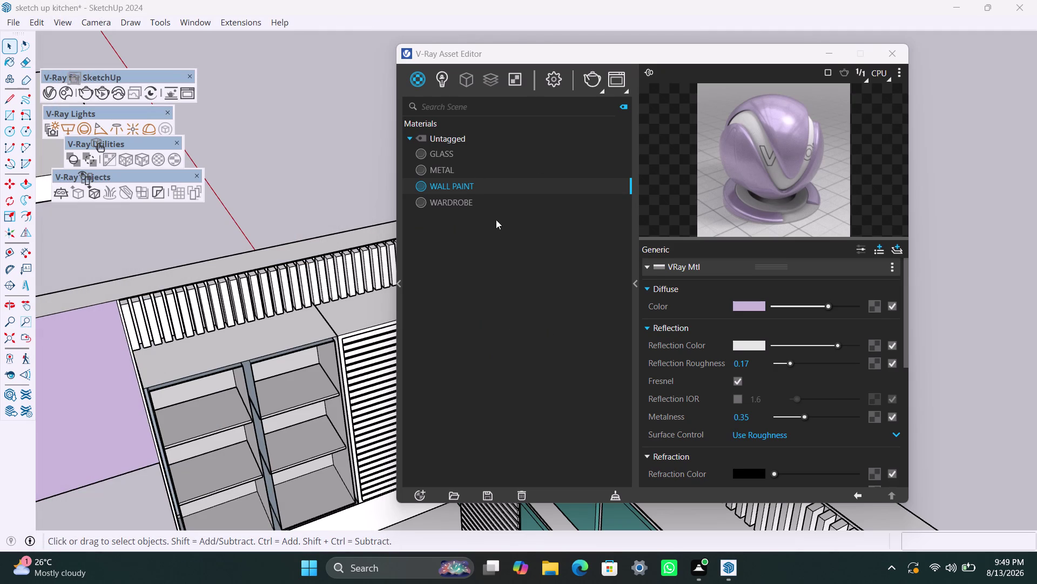
Make a copy of the WARDROBE material in the V-Ray Asset Editor.
right_click(446, 223)
click(450, 199)
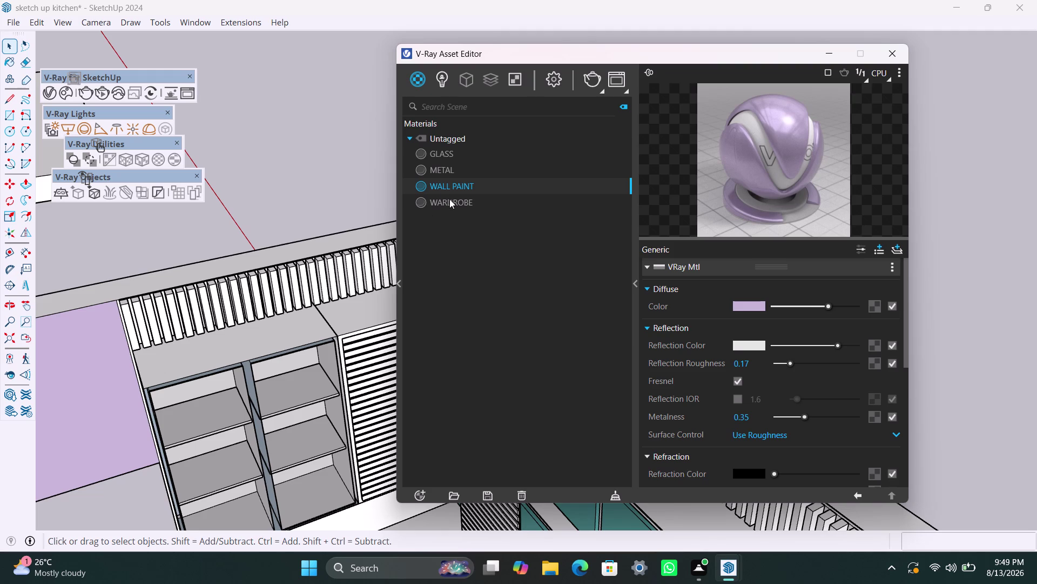
right_click(450, 199)
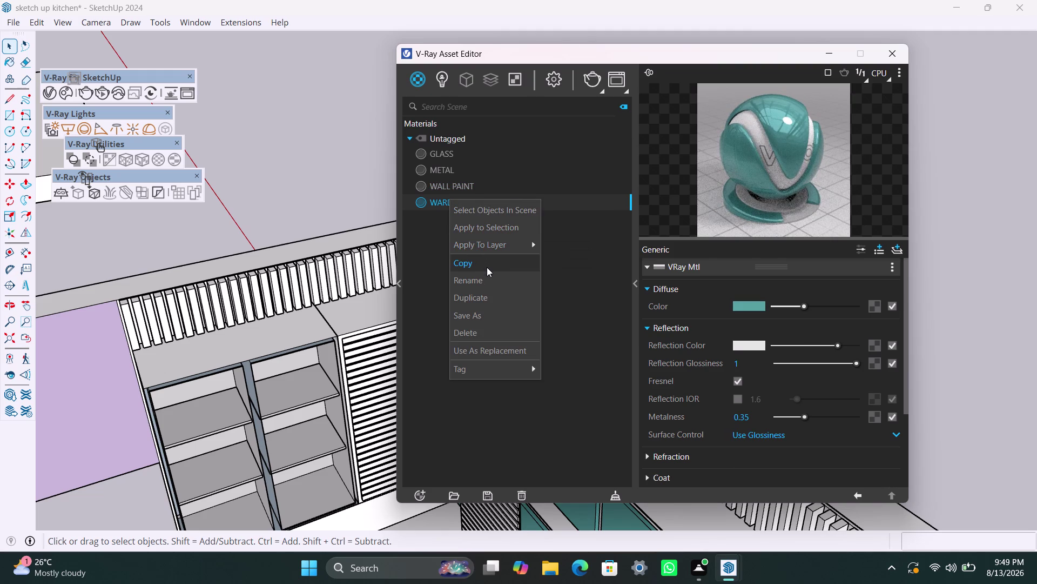
click(484, 294)
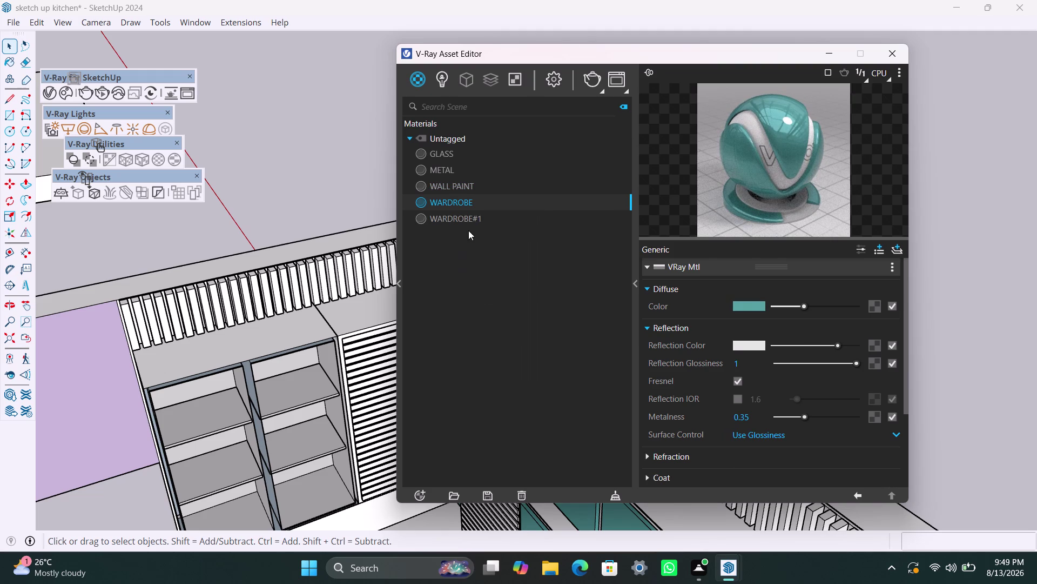
Rename the copied material to GROOVES and select it.
double_click(483, 218)
drag(484, 217, 411, 220)
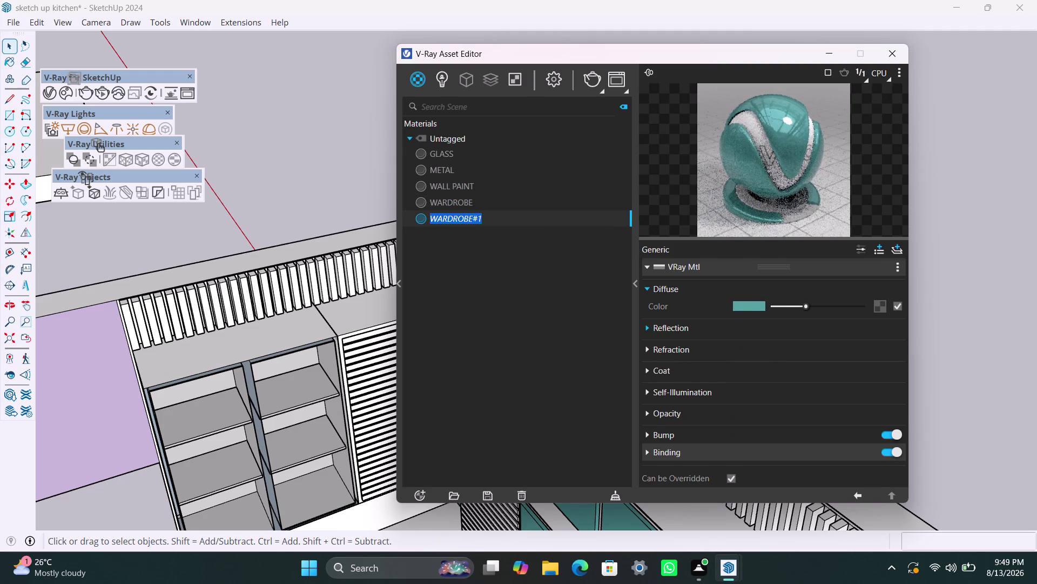
text(GROO)
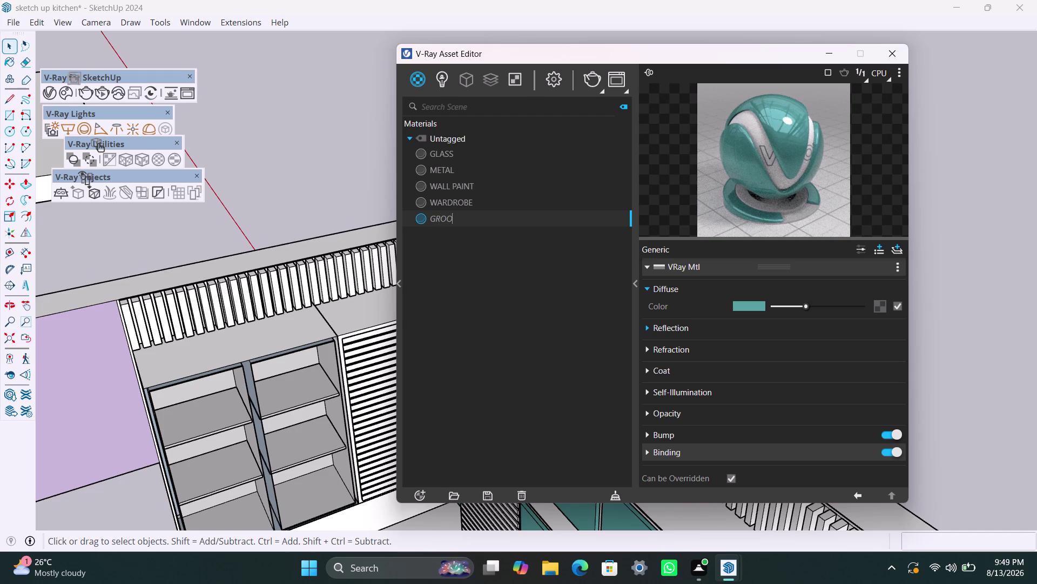
text(VEDS)
key(BackSpace)
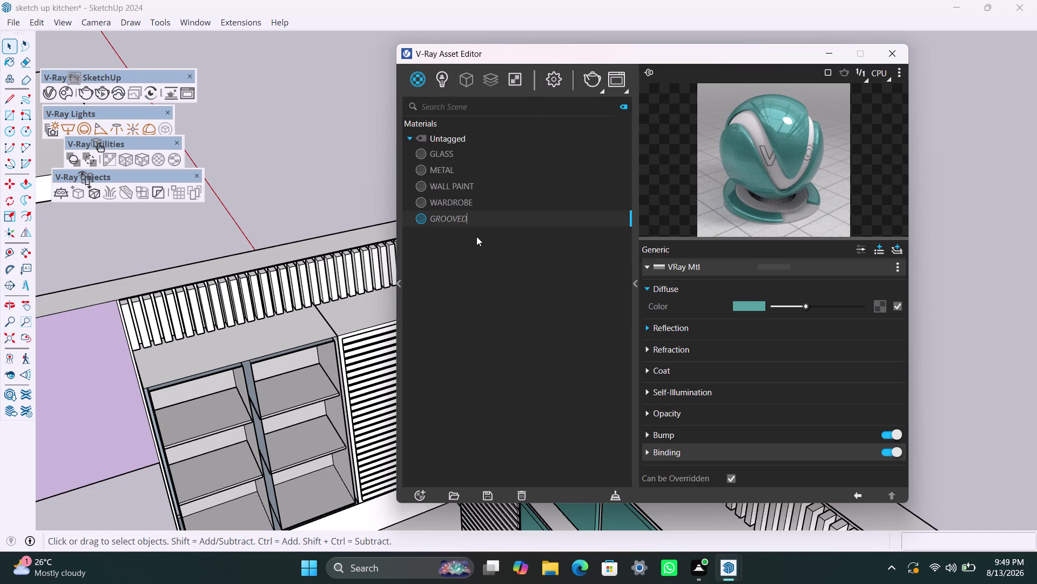
key(BackSpace)
key(s)
click(479, 243)
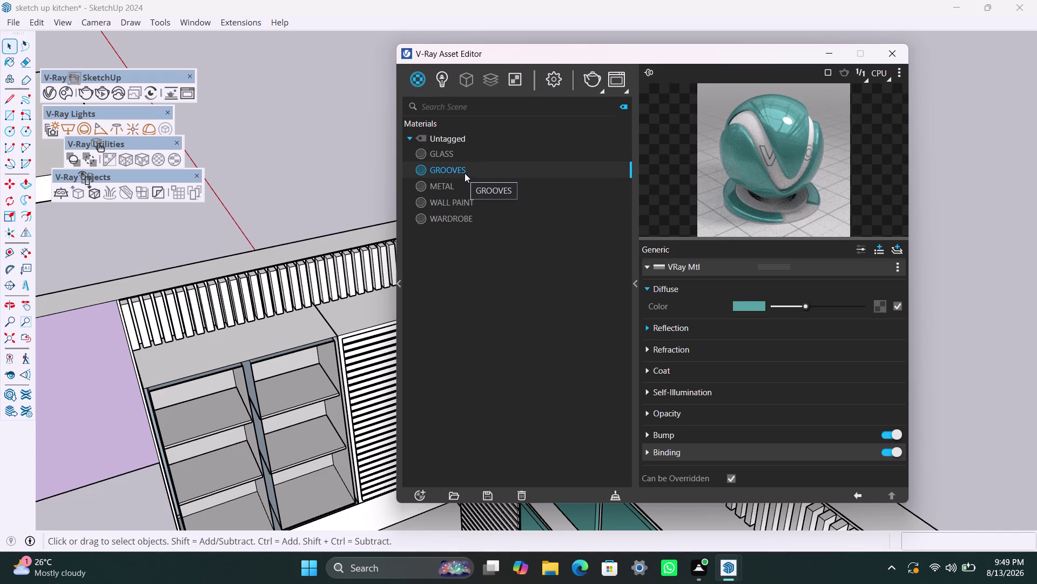
click(486, 169)
Change the GROOVES diffuse colour from teal to a soft medium brown in the Color Picker.
click(742, 306)
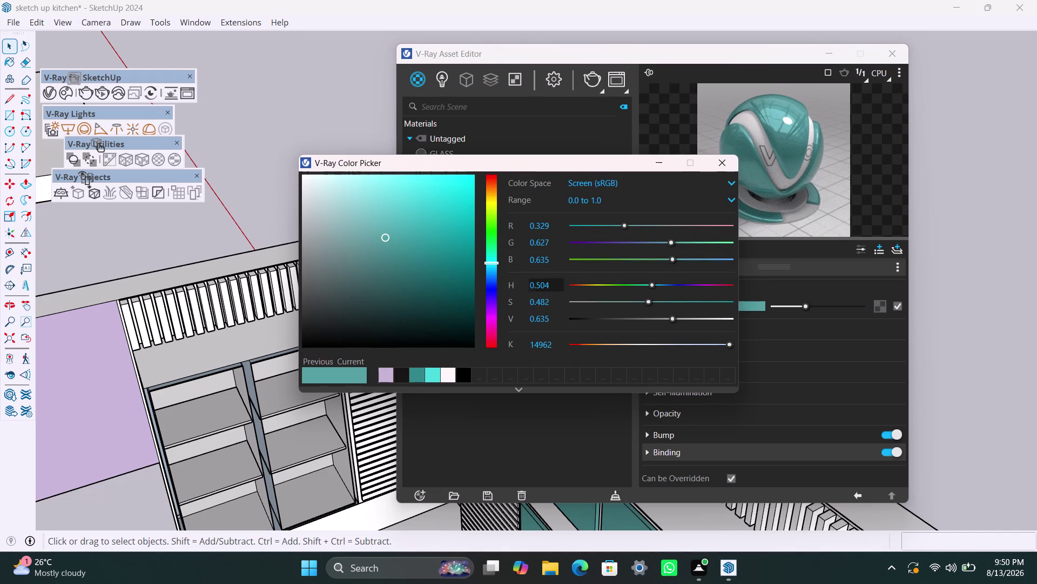
click(492, 335)
click(490, 186)
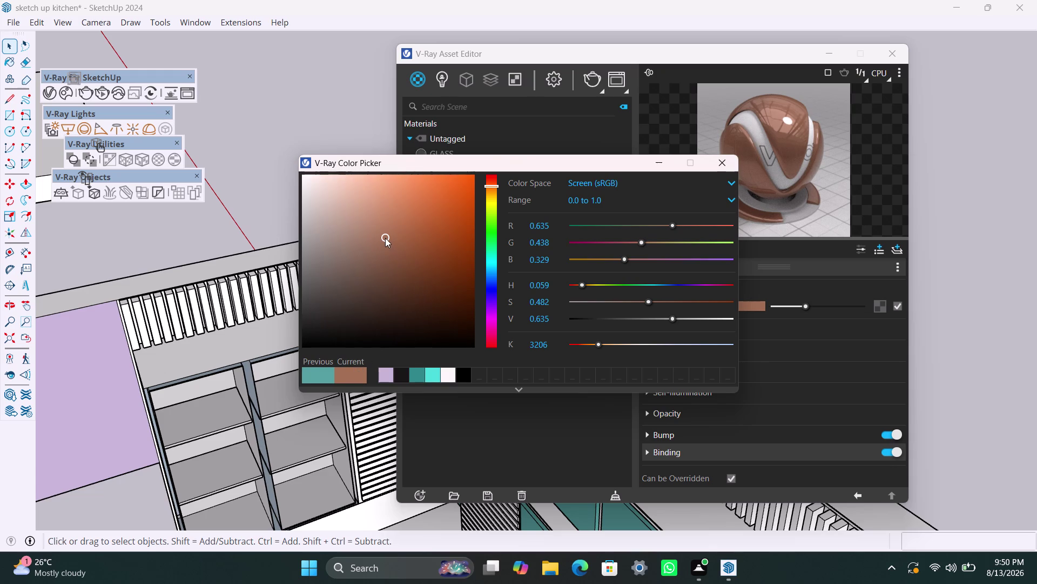
drag(383, 238, 407, 264)
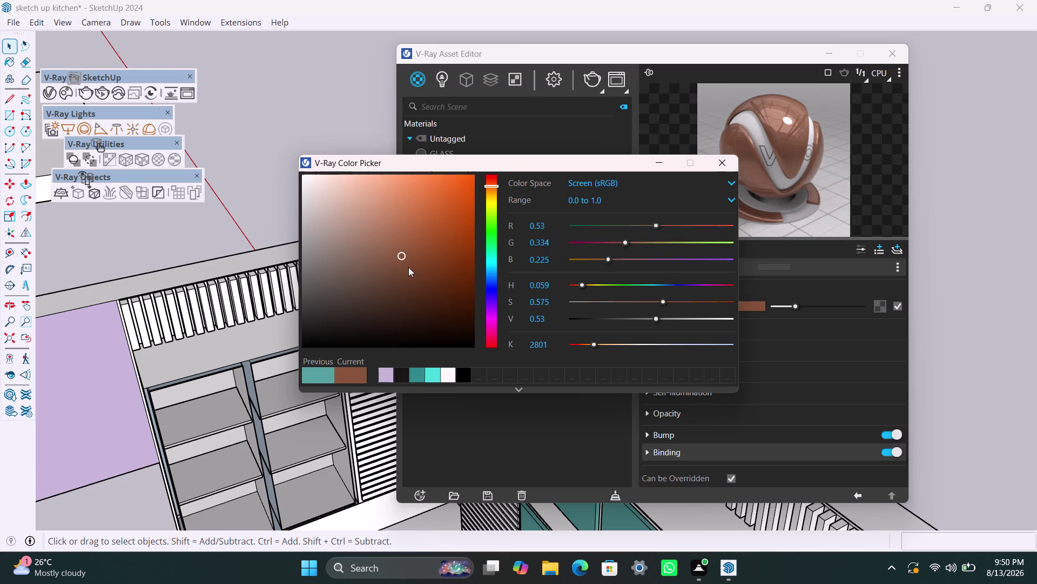
drag(406, 264, 434, 307)
drag(433, 304, 436, 286)
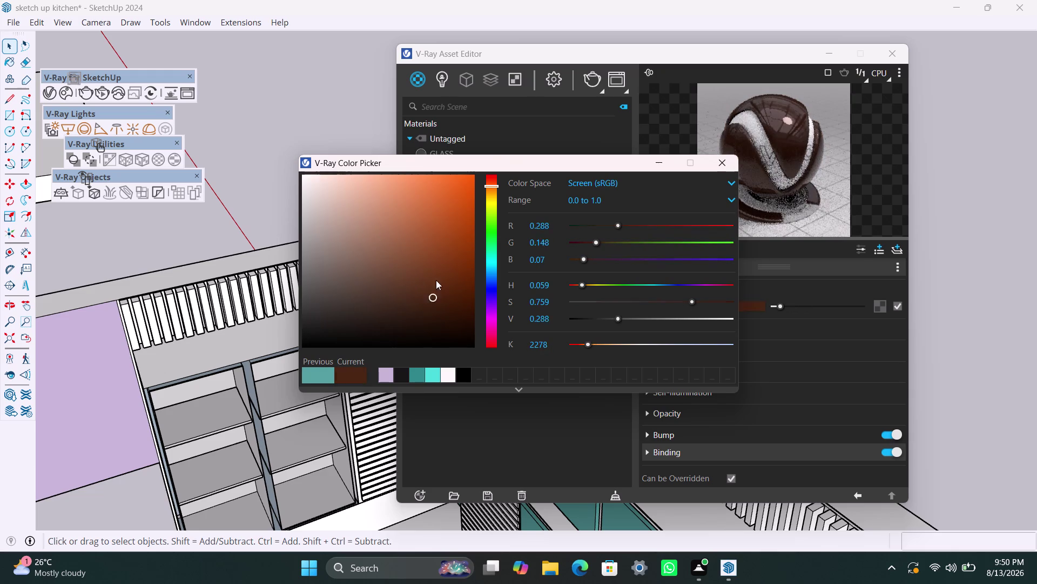
drag(436, 287, 437, 273)
drag(437, 272, 427, 257)
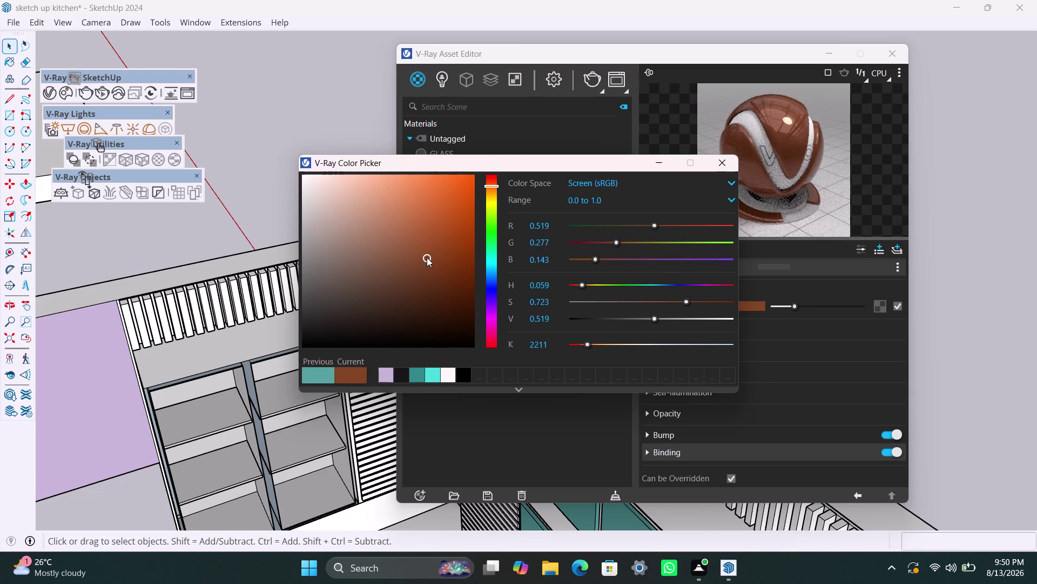
drag(427, 257, 416, 253)
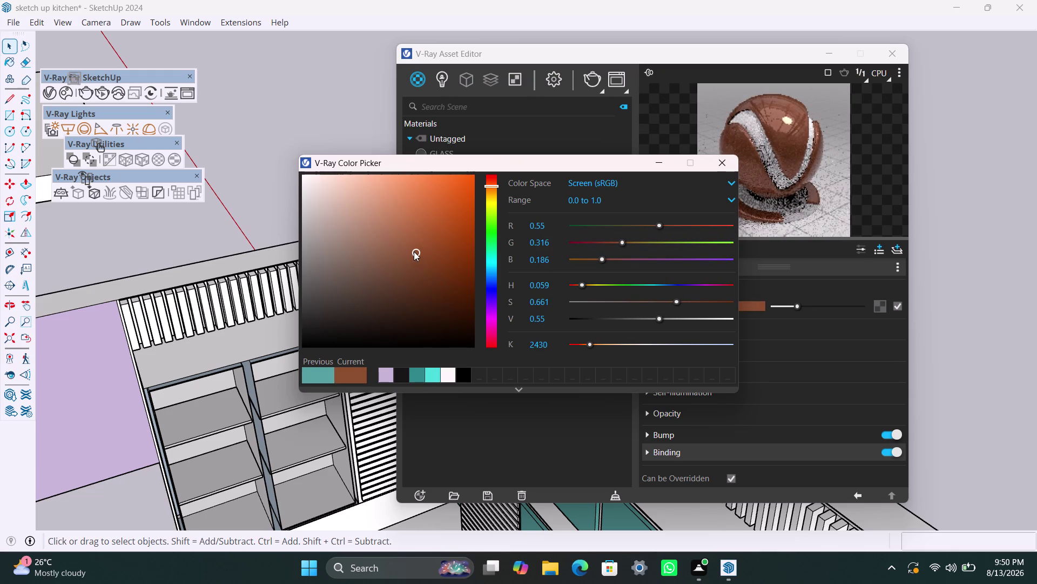
drag(414, 252, 389, 247)
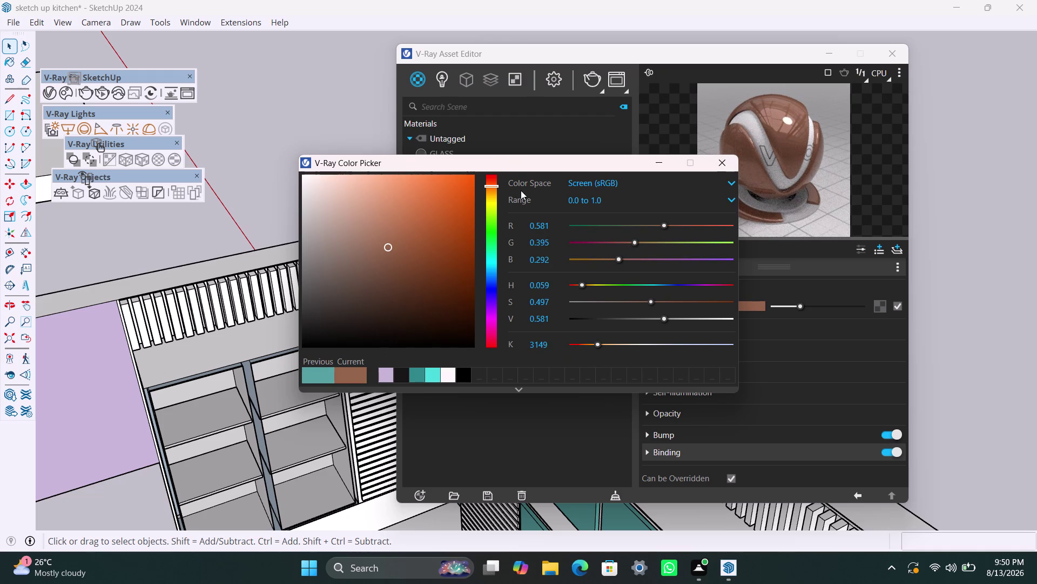
click(568, 132)
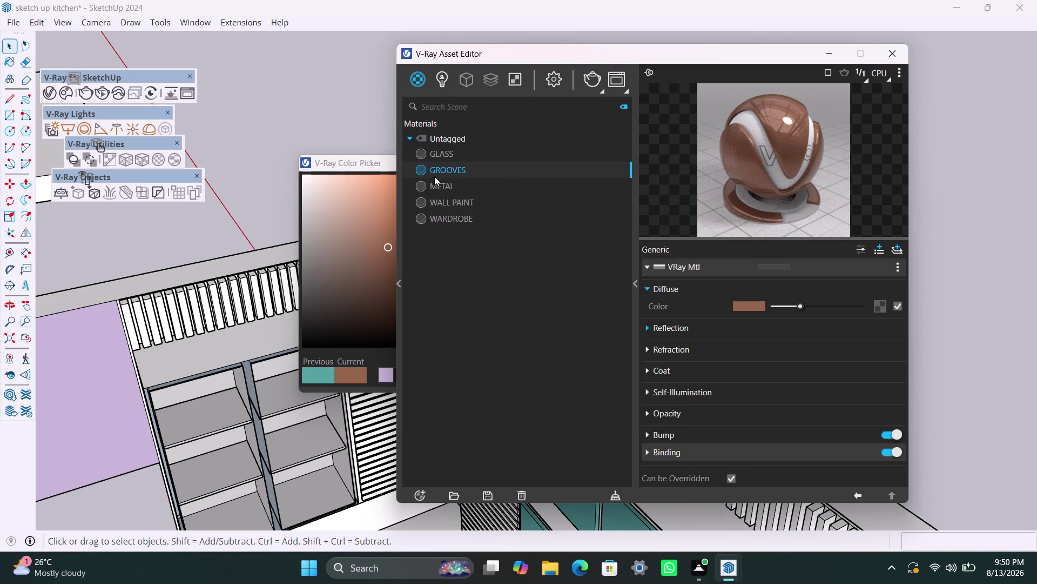
Apply the brown GROOVES material to the first shutter slat at the left end.
double_click(124, 308)
click(125, 308)
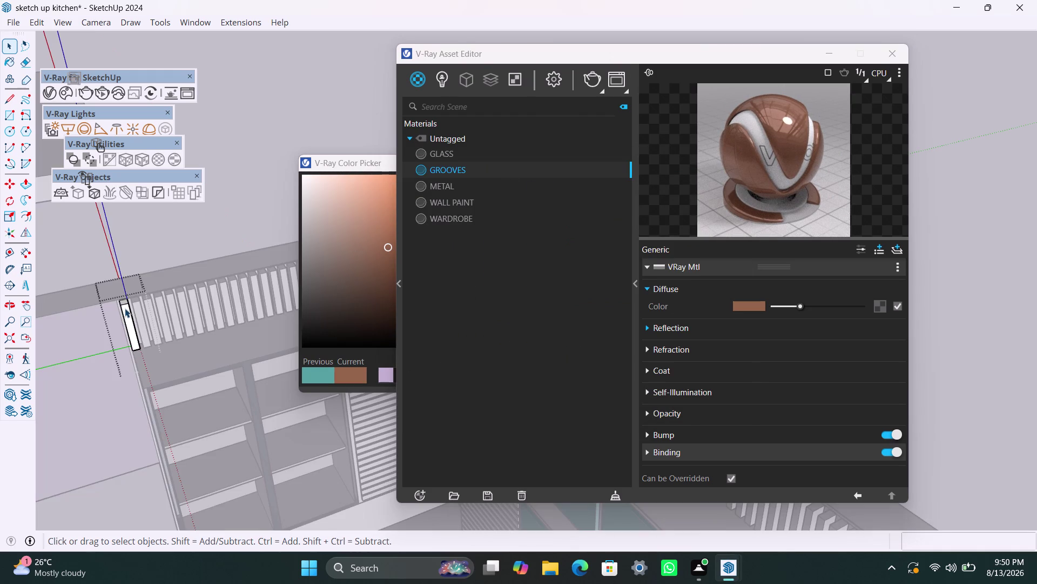
click(136, 319)
click(136, 310)
scroll(up, 3)
click(112, 323)
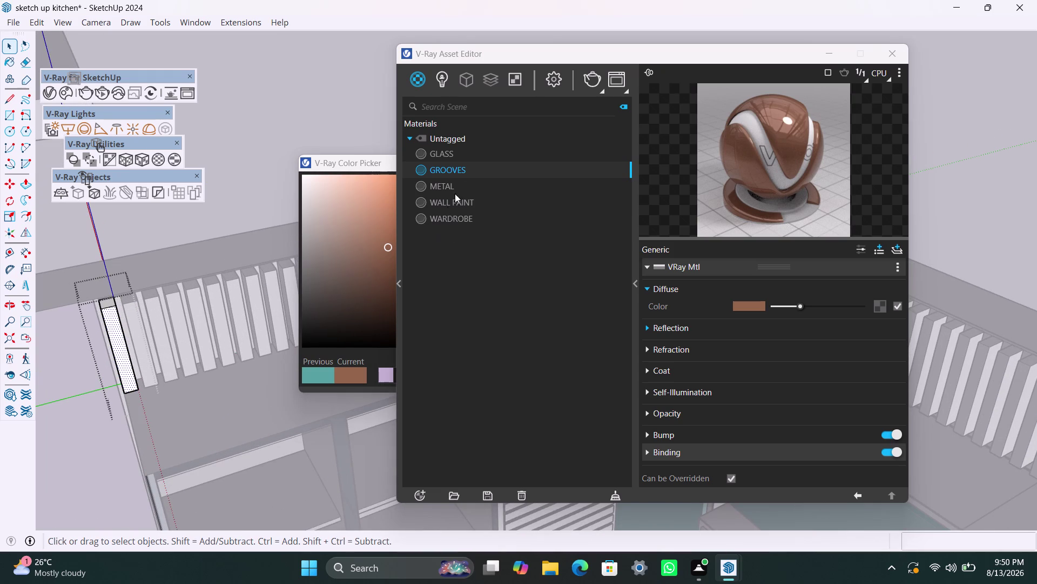
right_click(471, 166)
click(509, 194)
scroll(up, 3)
double_click(115, 295)
double_click(115, 303)
click(177, 218)
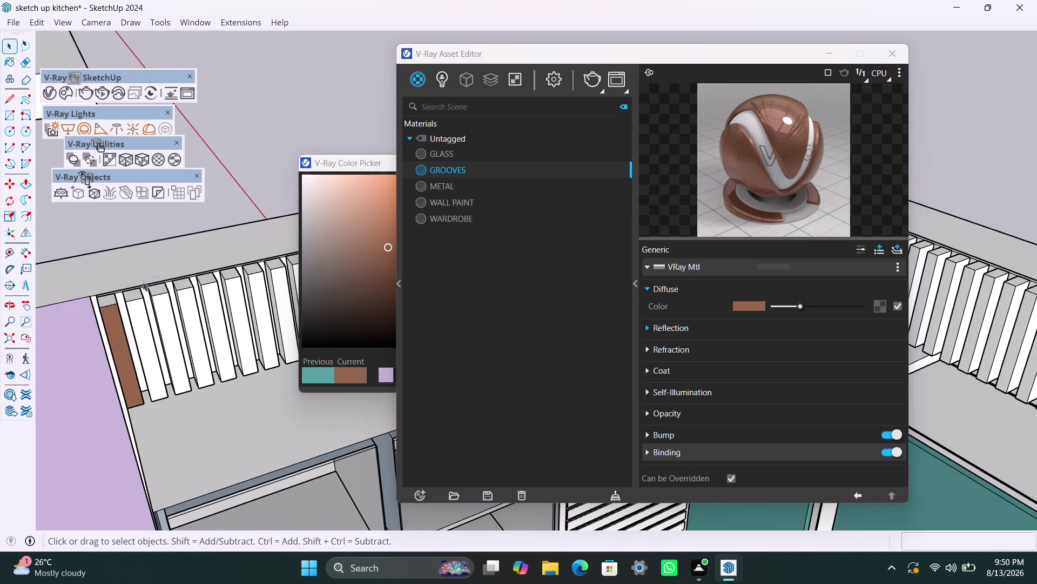
click(105, 311)
right_click(466, 172)
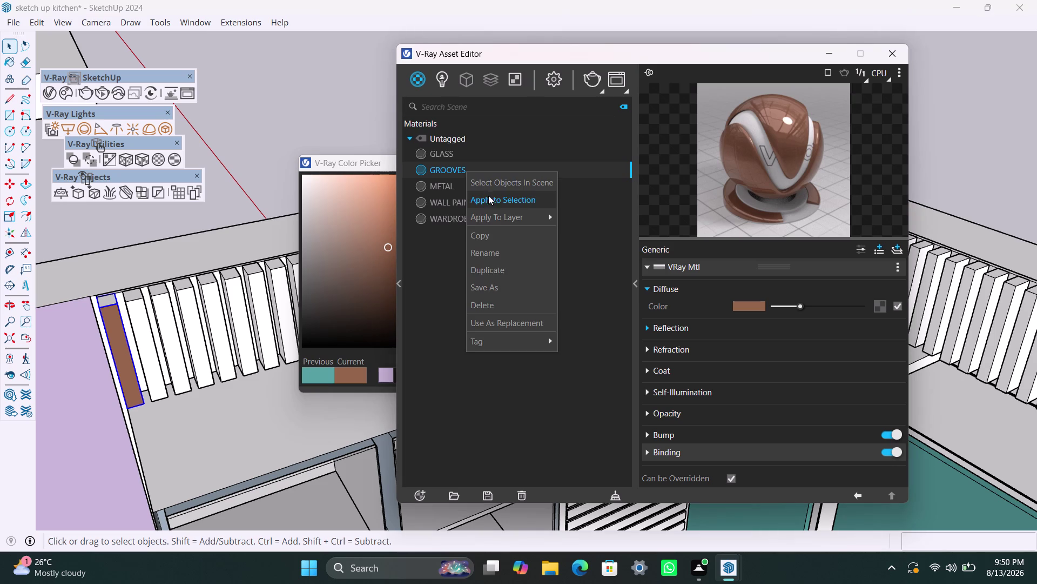
click(491, 197)
Give the next four slats to the right the GROOVES material, one at a time.
click(136, 306)
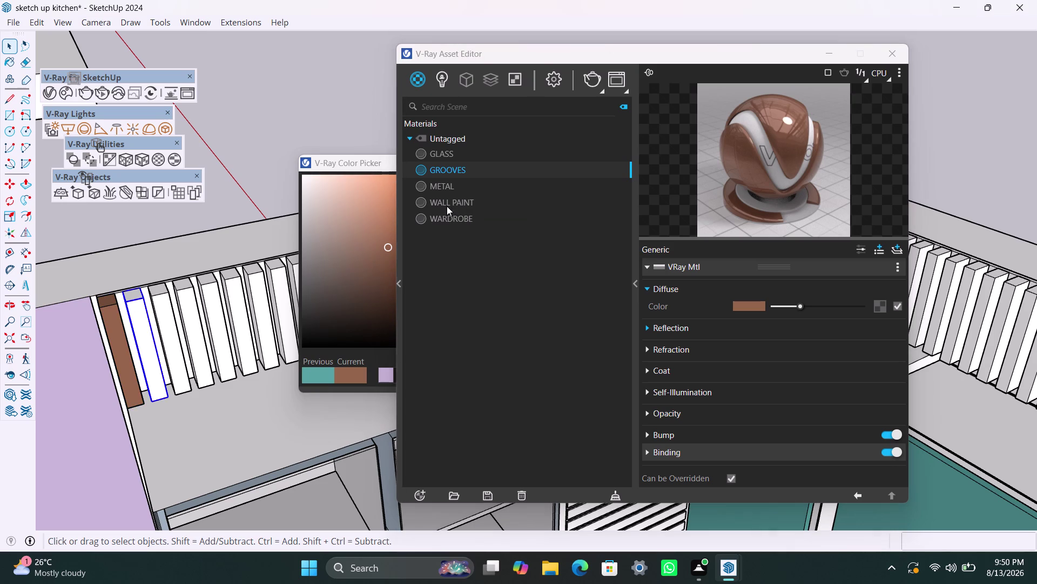
right_click(472, 168)
click(501, 200)
click(165, 313)
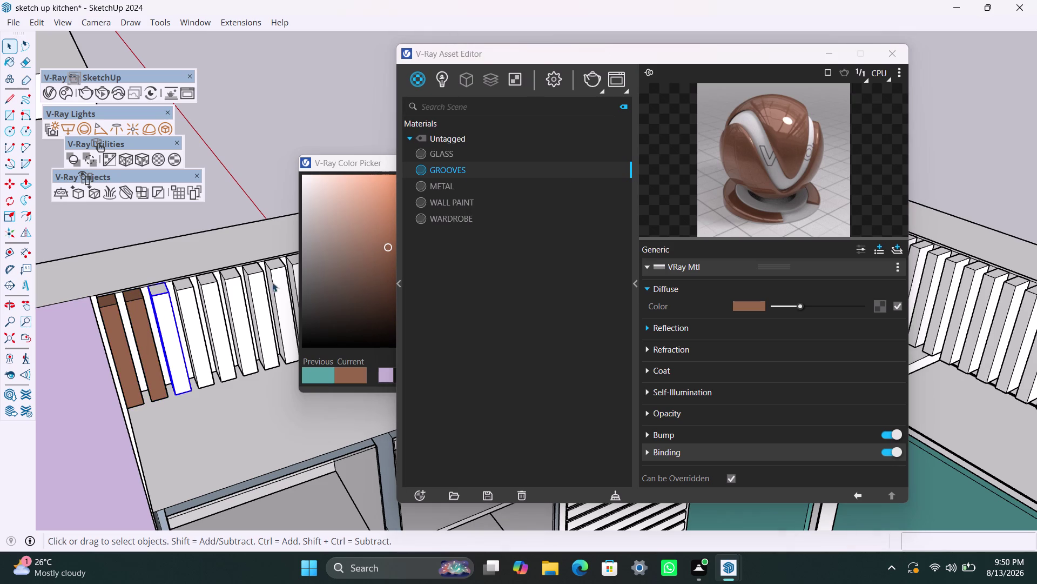
right_click(486, 172)
click(507, 195)
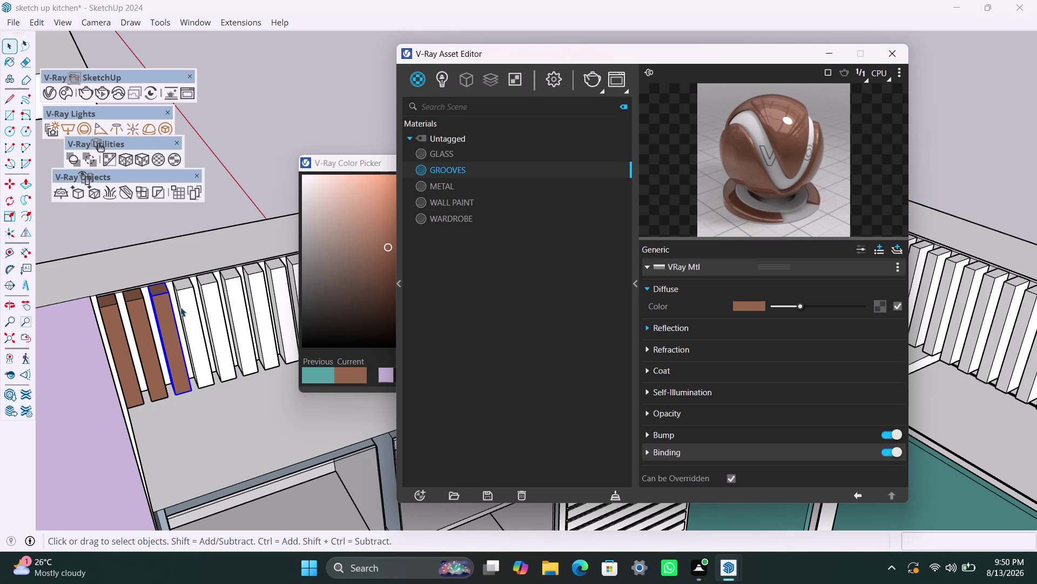
click(181, 295)
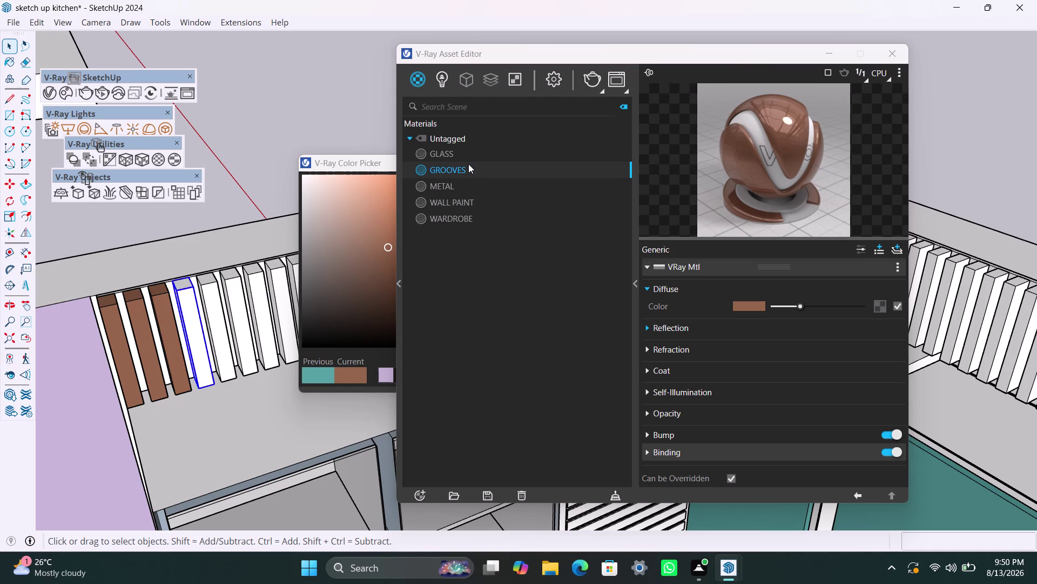
right_click(487, 173)
click(504, 197)
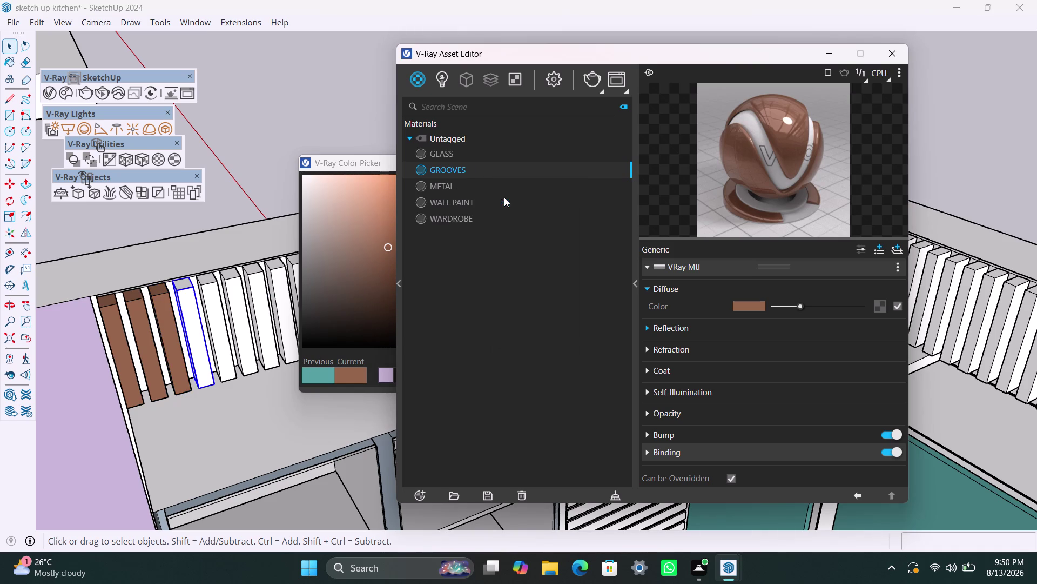
click(209, 288)
right_click(480, 169)
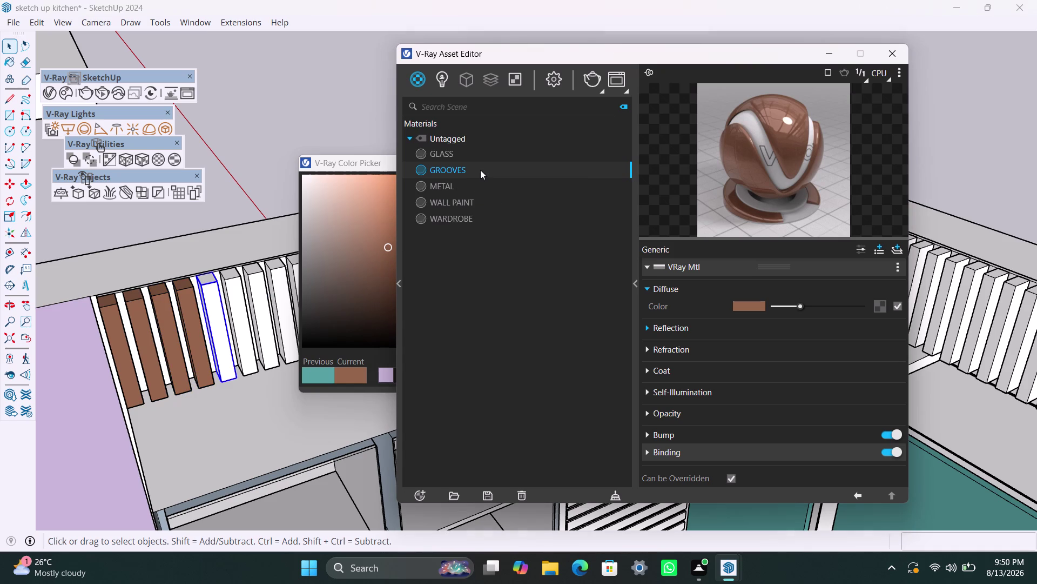
click(507, 198)
Extend GROOVES to three more slats, then select the following slat.
click(233, 279)
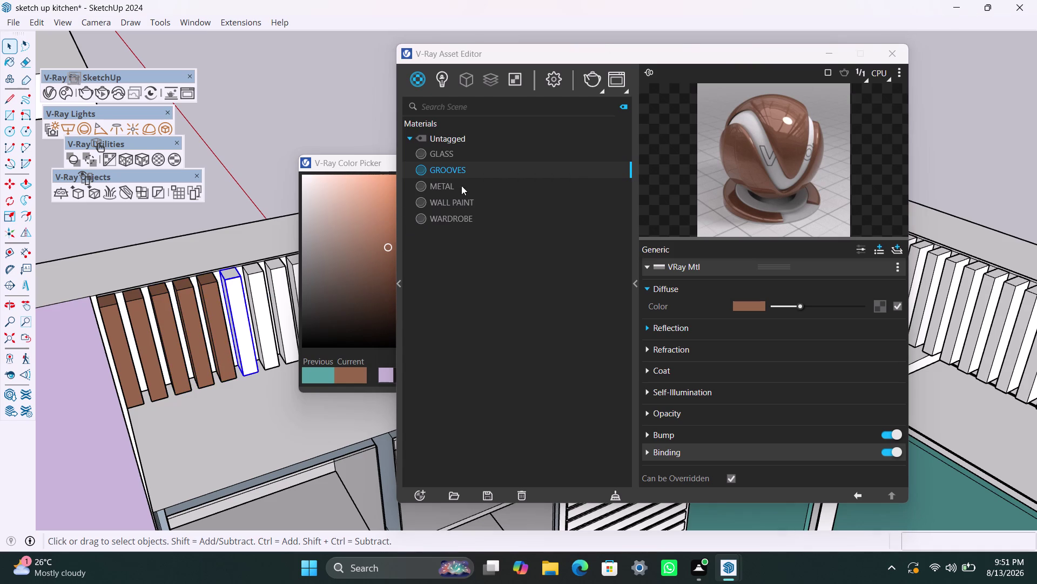
right_click(457, 170)
click(493, 196)
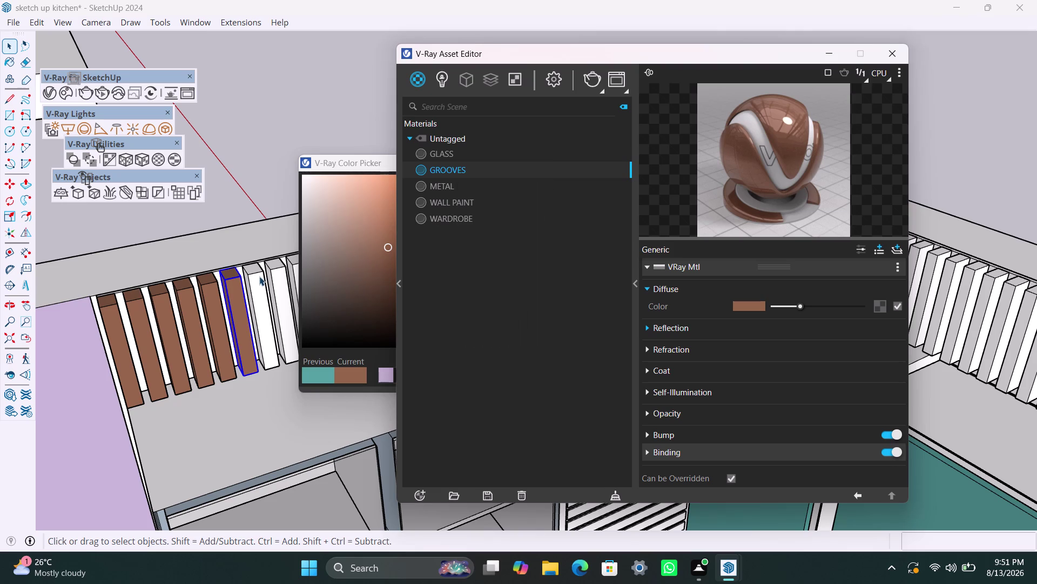
click(259, 276)
right_click(497, 170)
click(517, 200)
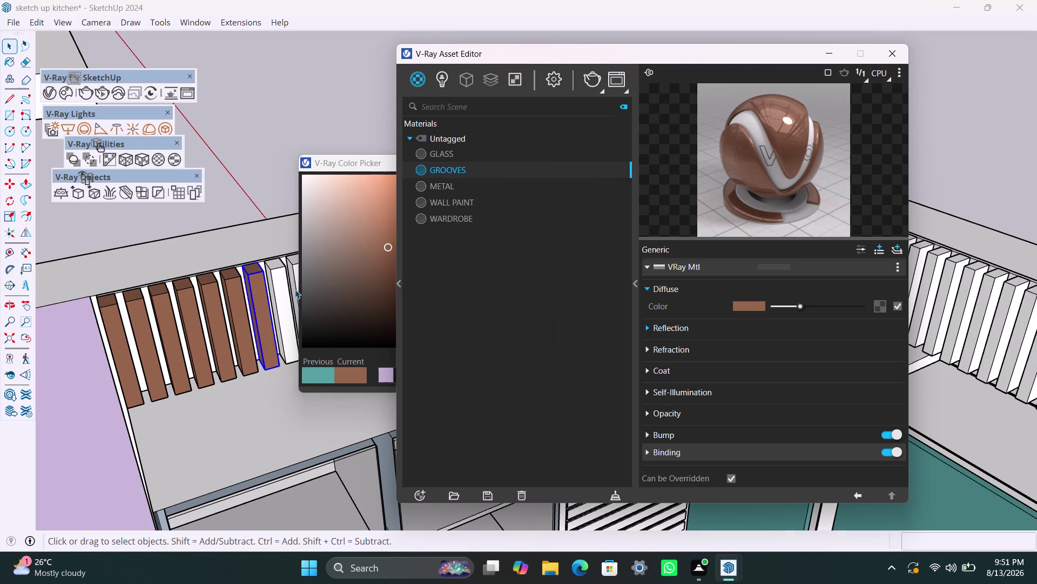
click(283, 277)
right_click(489, 173)
click(517, 197)
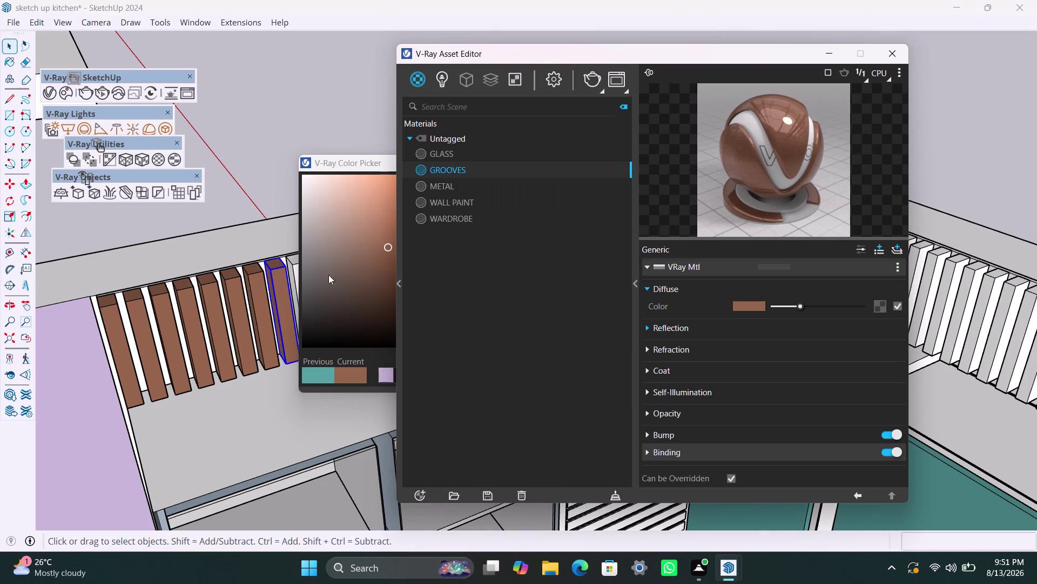
click(294, 260)
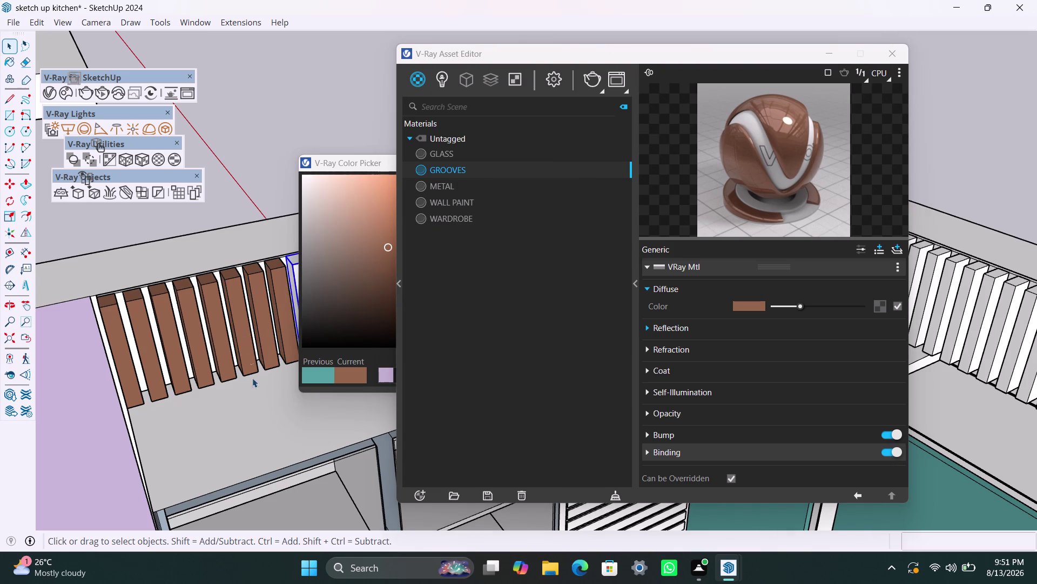
Orbit along the shutter and apply GROOVES to the next four white slats.
middle_drag(253, 400, 82, 413)
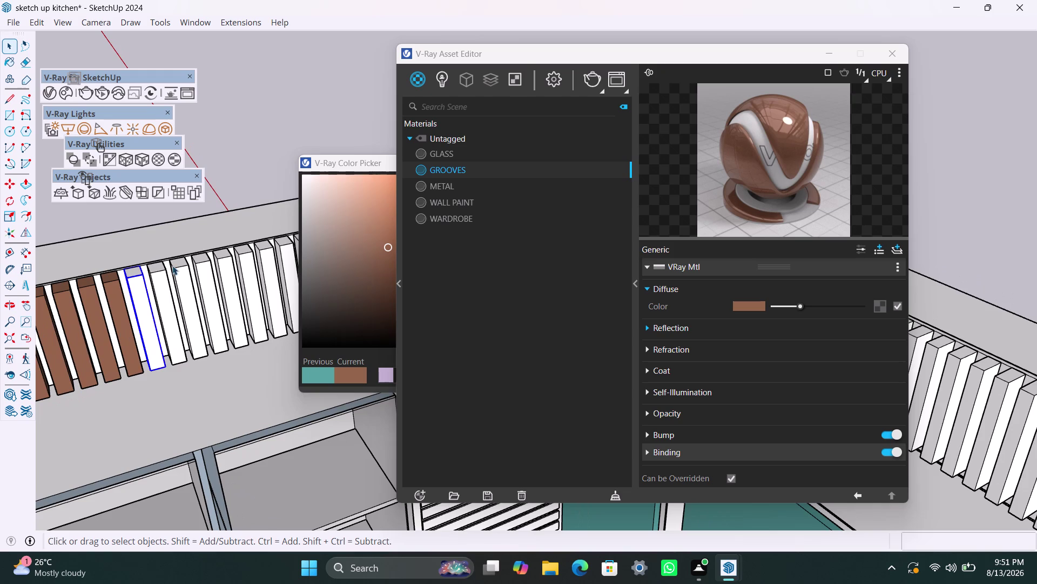
click(458, 171)
right_click(459, 171)
click(511, 199)
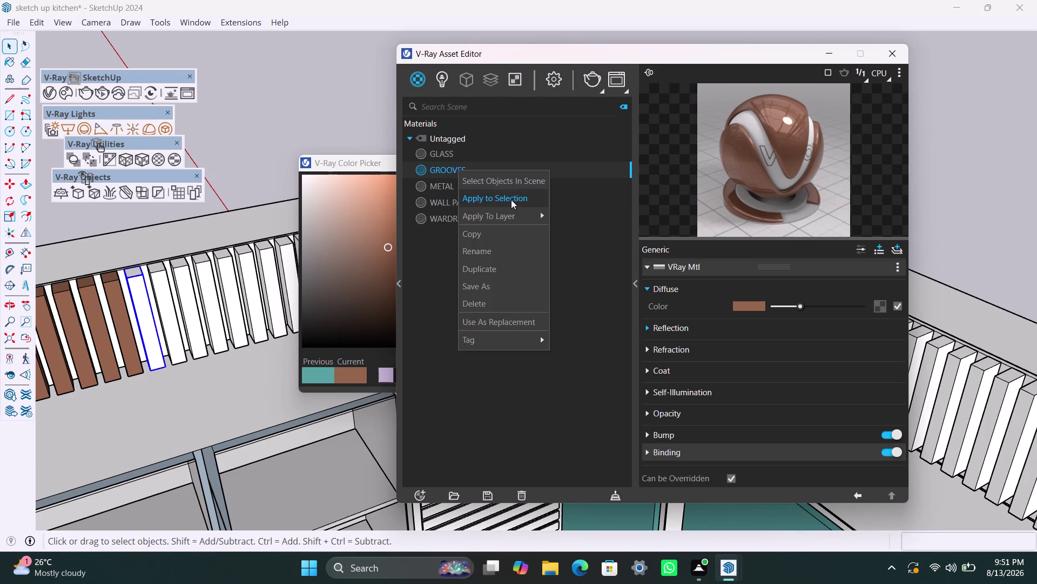
click(166, 284)
right_click(460, 173)
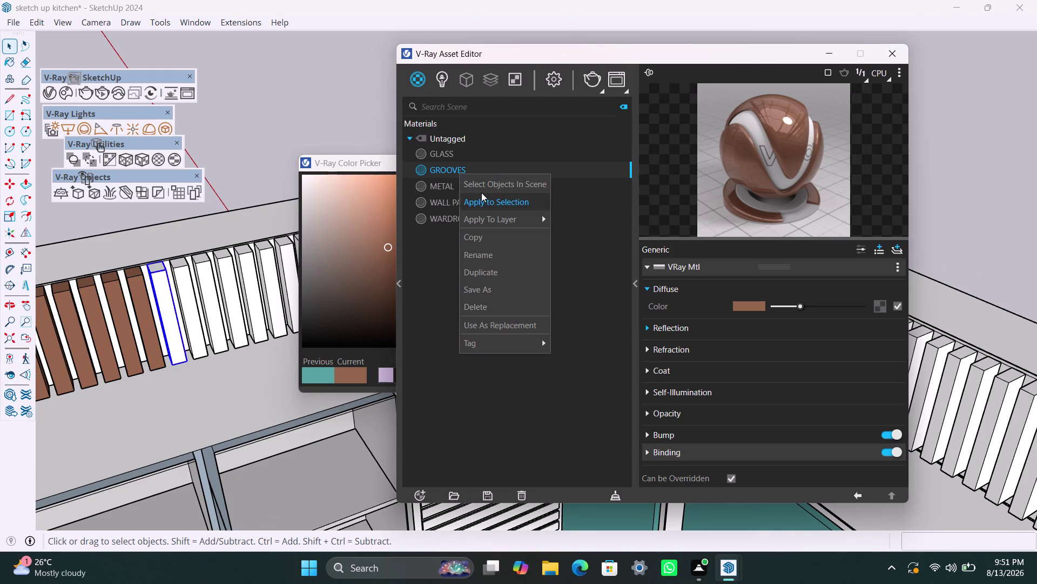
click(482, 193)
click(183, 279)
right_click(460, 169)
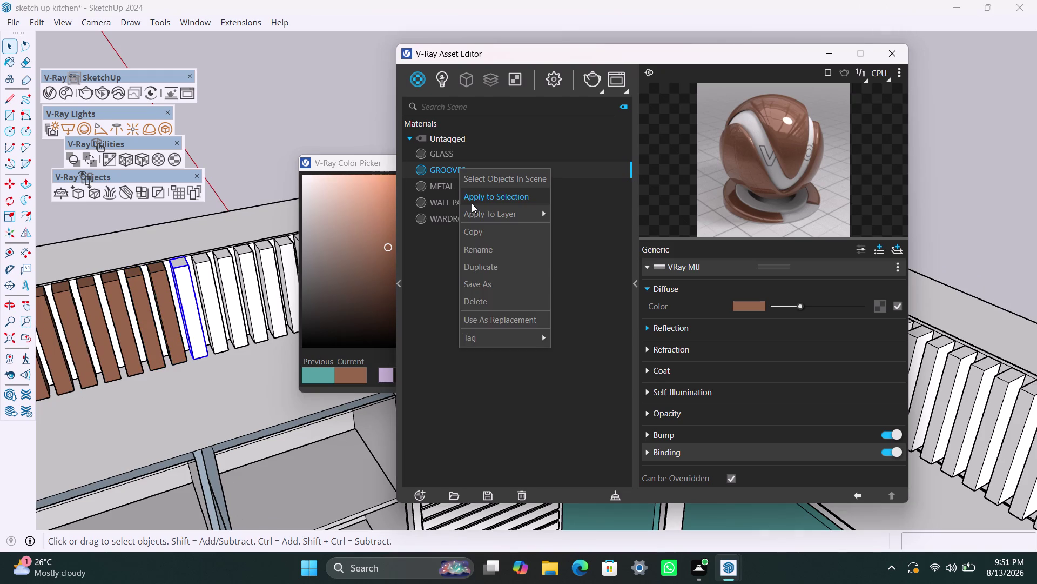
click(472, 203)
click(210, 295)
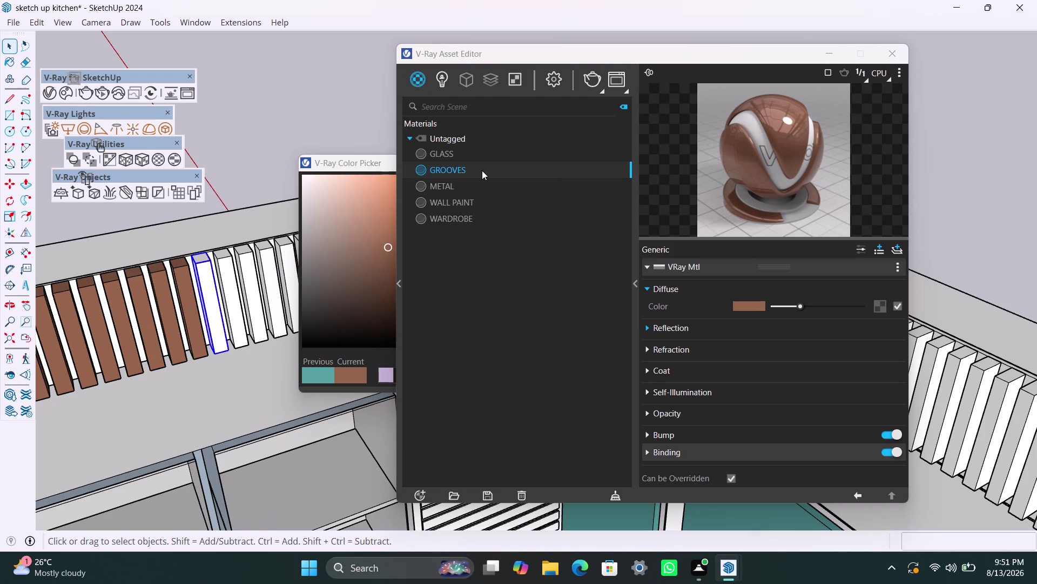
right_click(482, 171)
click(490, 203)
Apply GROOVES to another four slats further along the row.
click(229, 272)
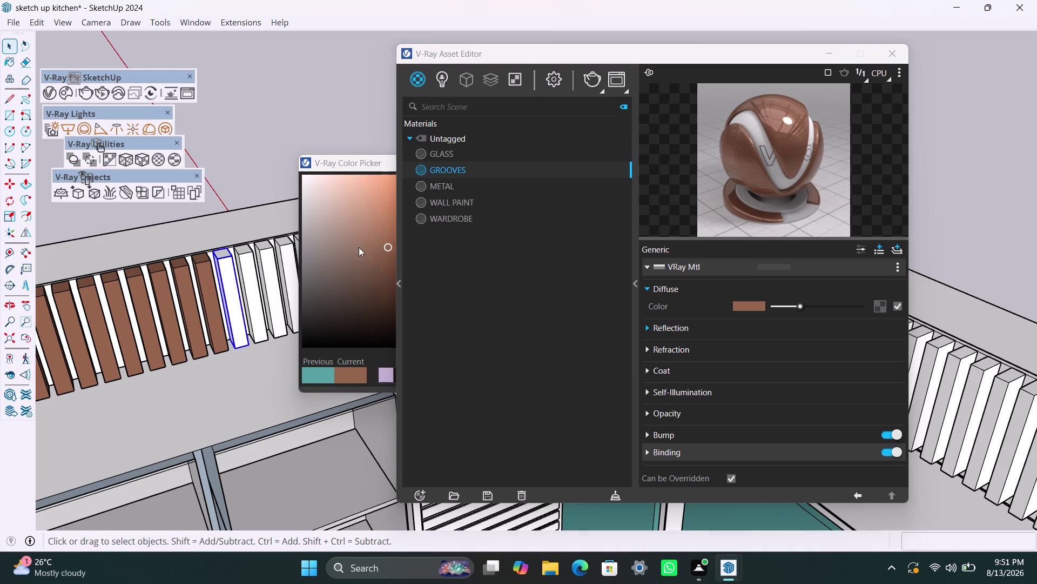
right_click(463, 173)
click(488, 194)
click(250, 264)
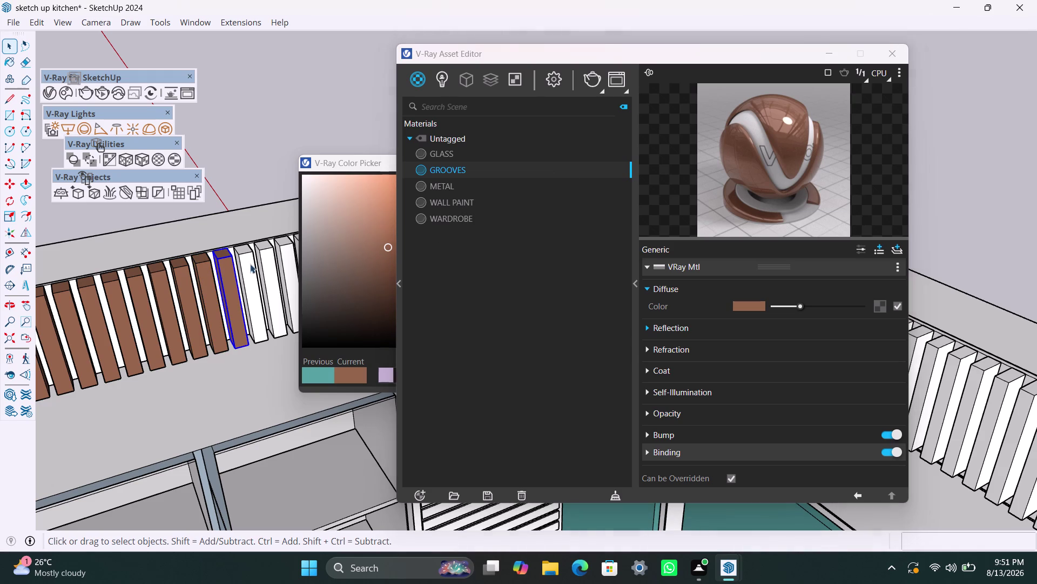
right_click(475, 171)
click(495, 193)
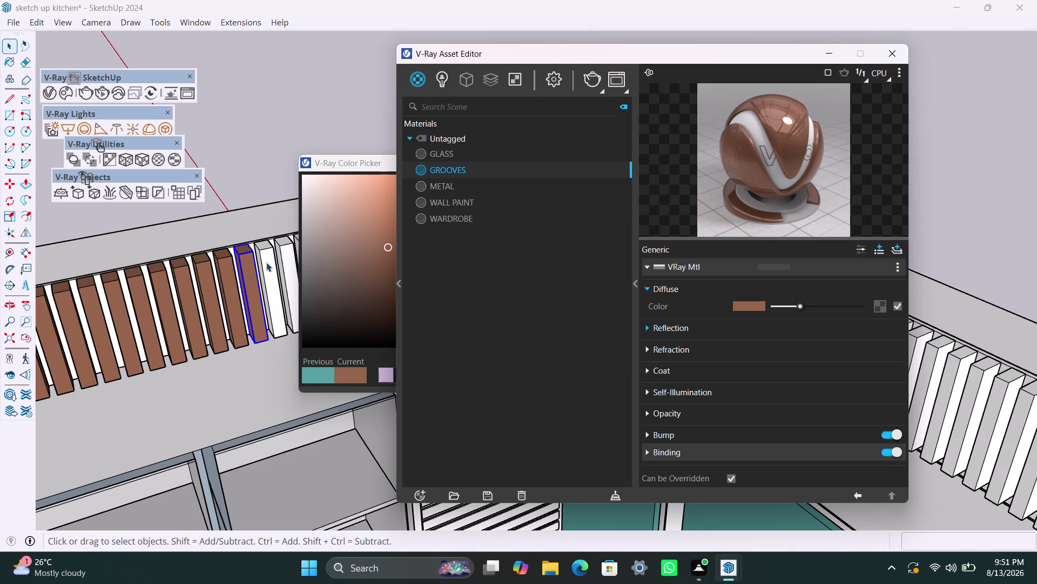
click(267, 262)
right_click(461, 166)
click(483, 193)
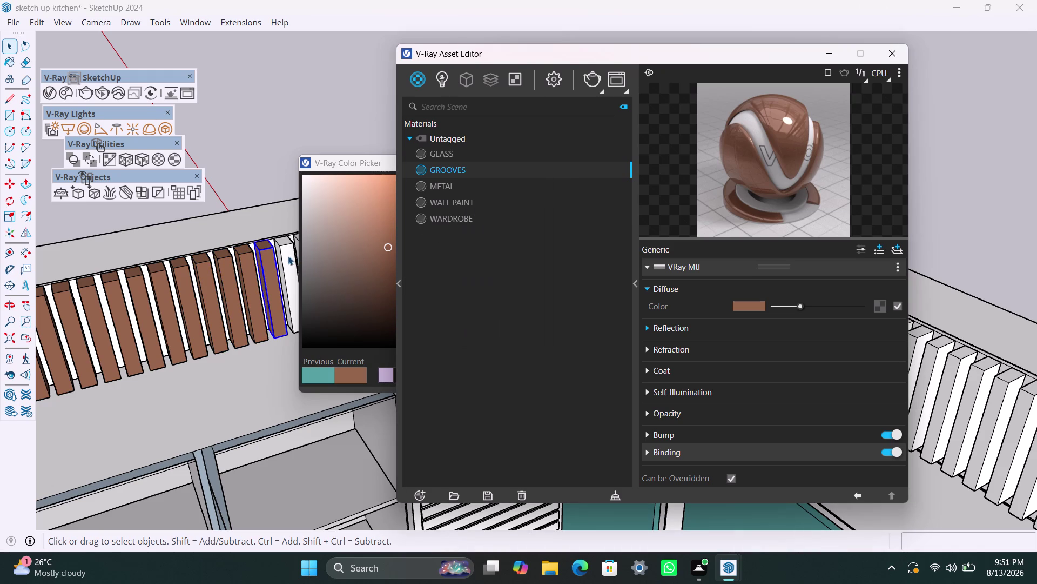
click(287, 256)
right_click(463, 170)
click(490, 198)
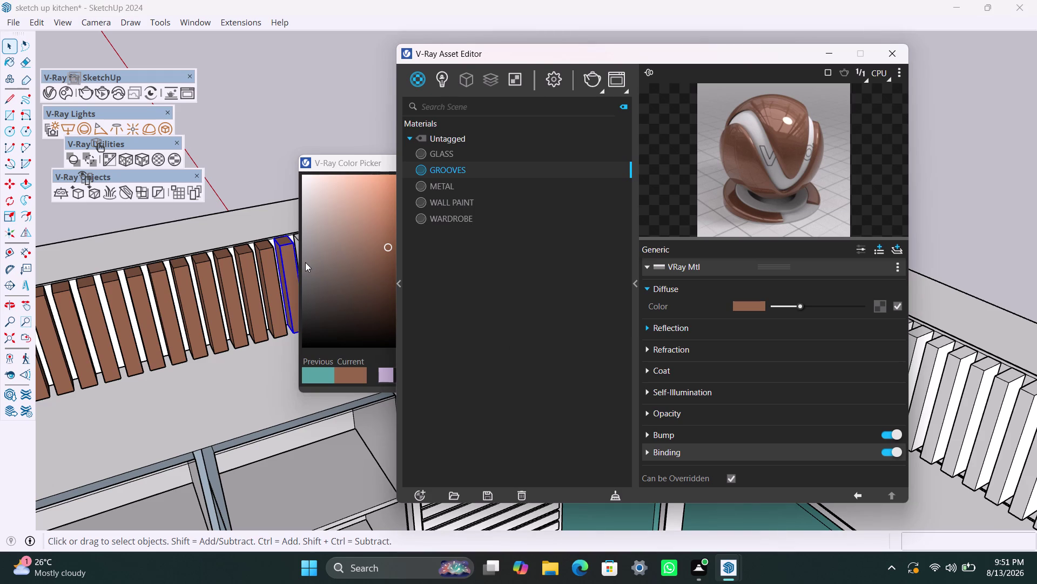
Reorient the view and give three more white slats the GROOVES material.
scroll(down, 3)
scroll(down, 3)
middle_drag(228, 382, 224, 382)
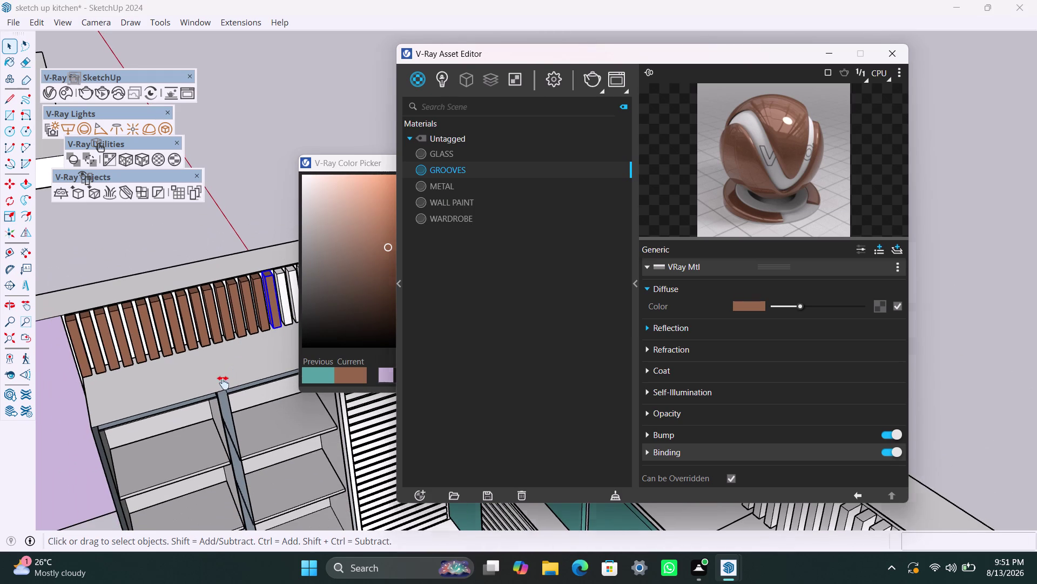
middle_drag(224, 383, 117, 391)
scroll(up, 3)
click(184, 293)
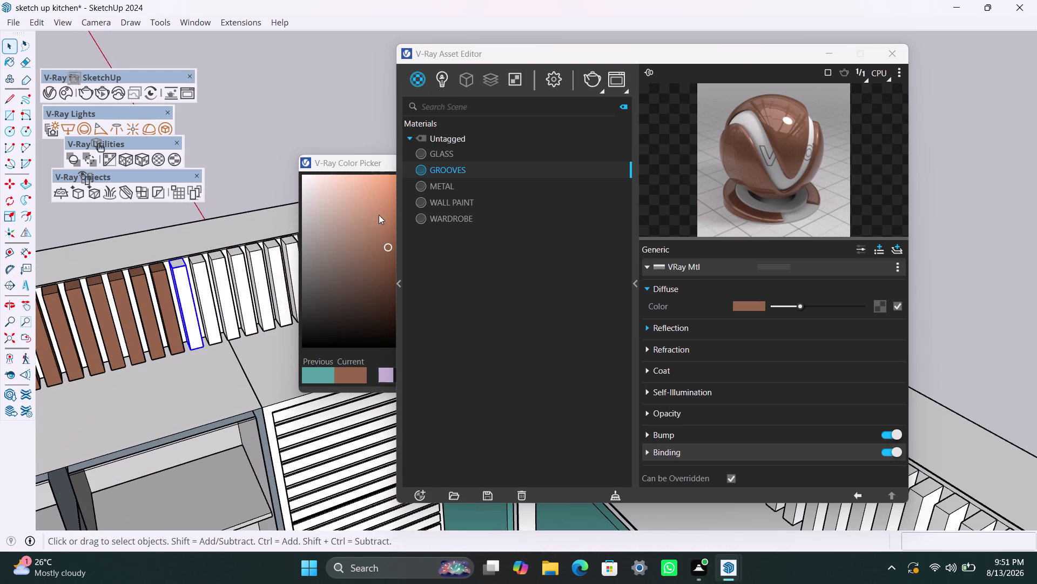
right_click(447, 174)
click(465, 200)
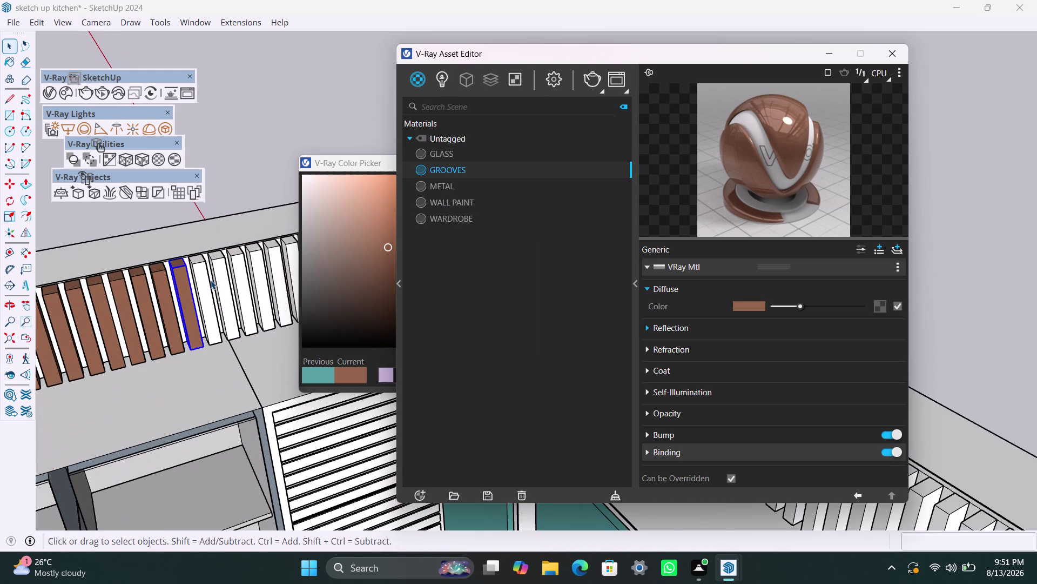
click(210, 281)
right_click(456, 174)
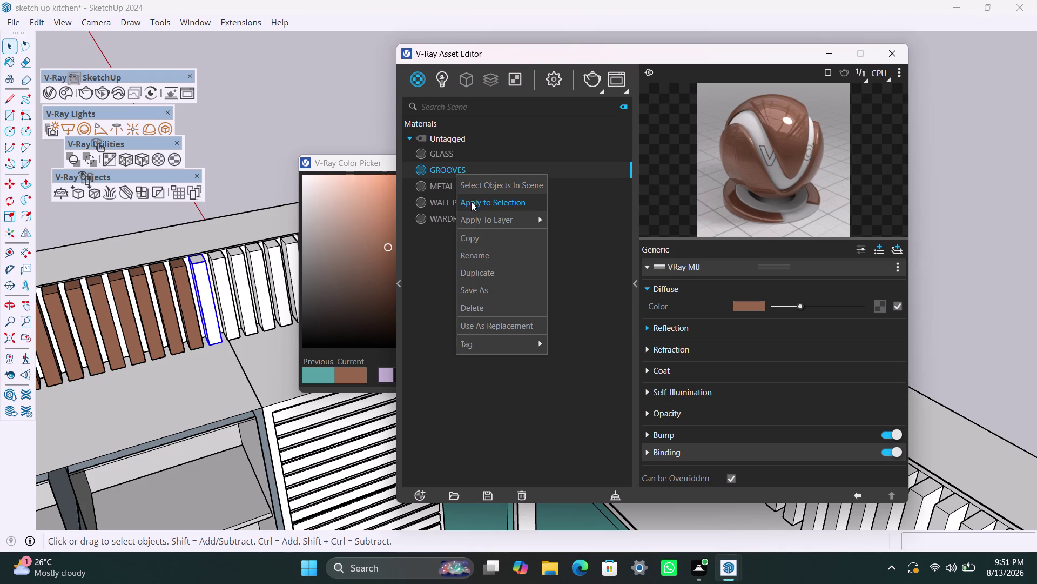
click(471, 202)
click(225, 282)
right_click(455, 179)
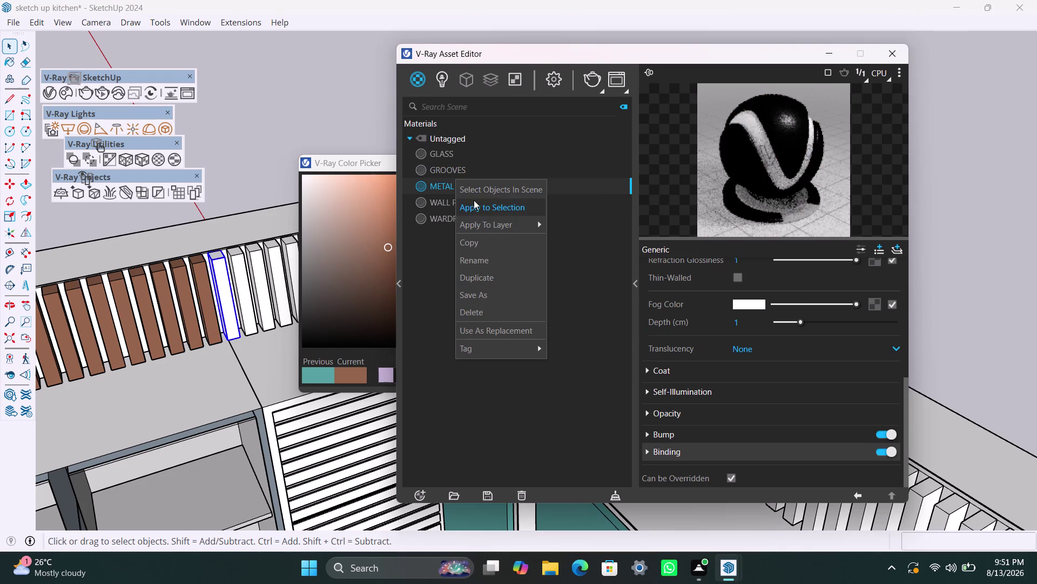
click(450, 169)
right_click(476, 166)
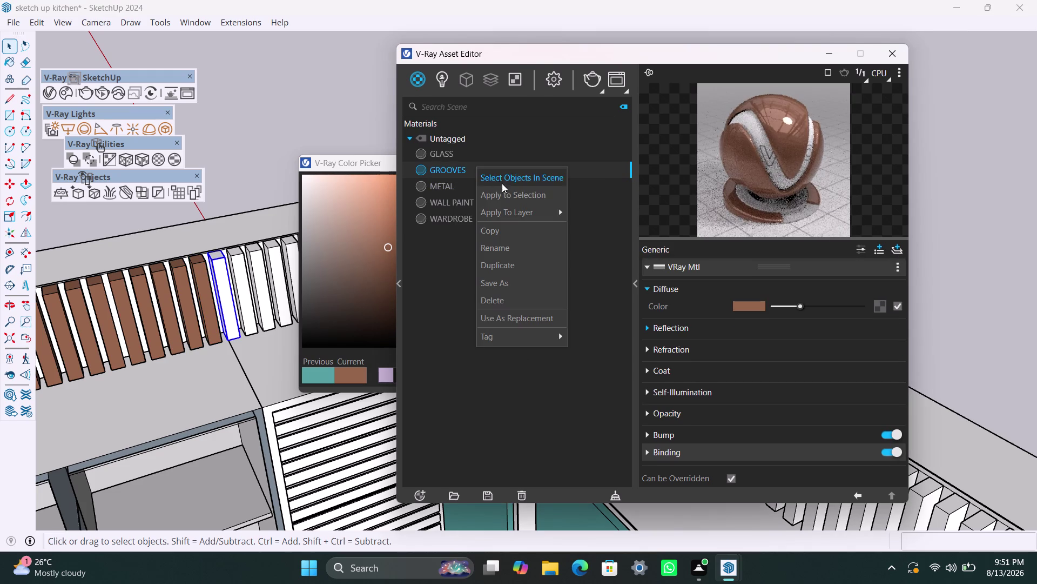
click(505, 193)
Cover the next four white slats with GROOVES, leaving only a few white.
click(243, 268)
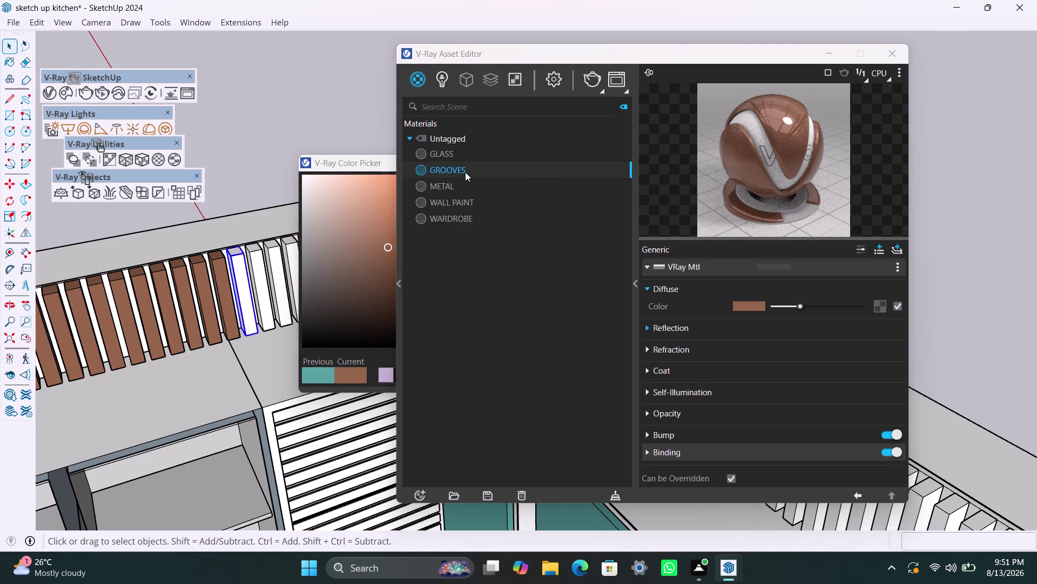
right_click(465, 171)
click(485, 199)
click(260, 265)
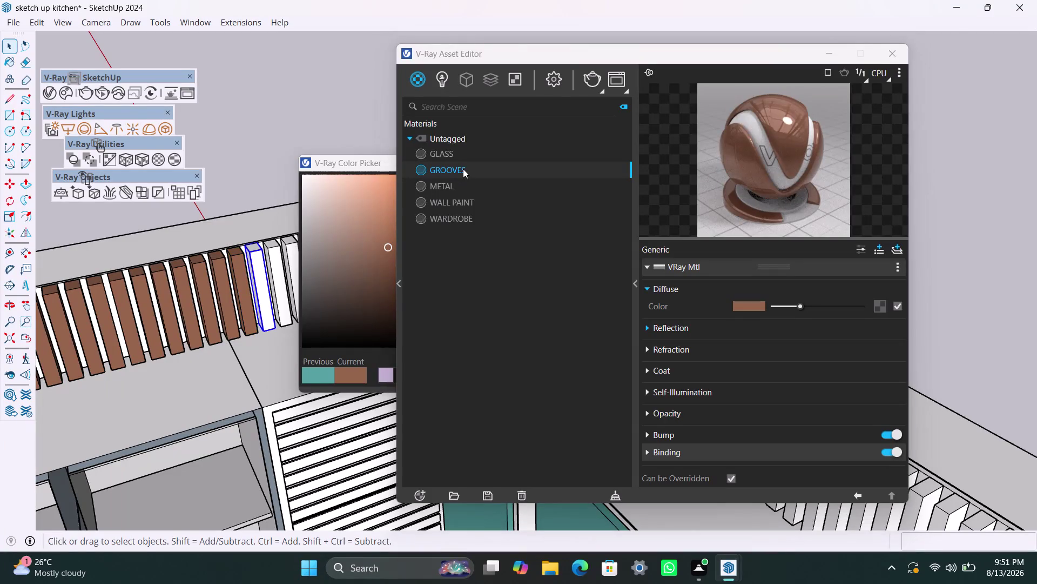
right_click(463, 169)
click(488, 198)
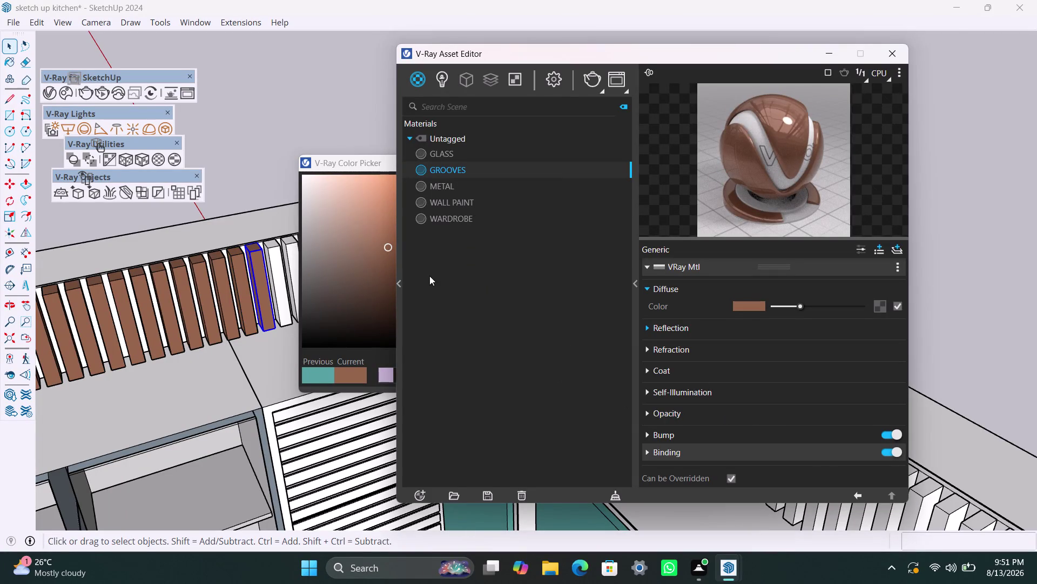
click(270, 259)
right_click(481, 170)
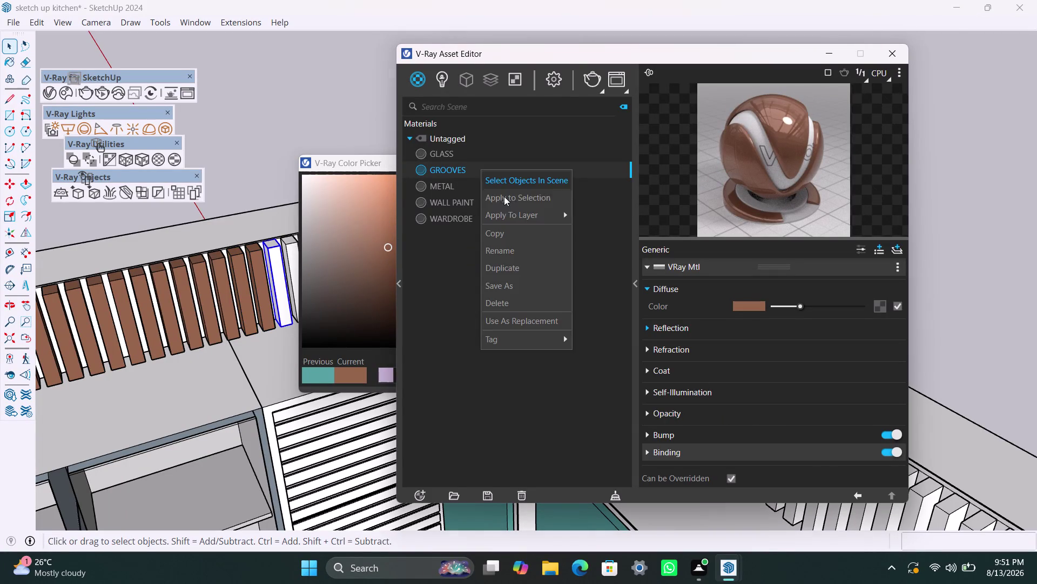
click(509, 203)
click(291, 250)
right_click(499, 173)
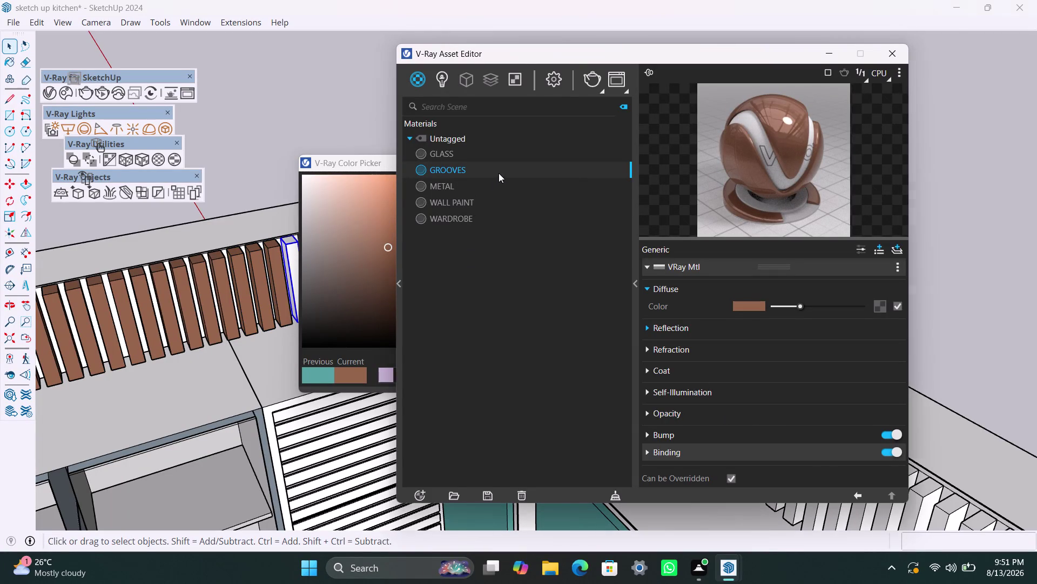
click(529, 205)
scroll(down, 3)
Zoom to the slat row and apply GROOVES to the next three white slats.
scroll(down, 3)
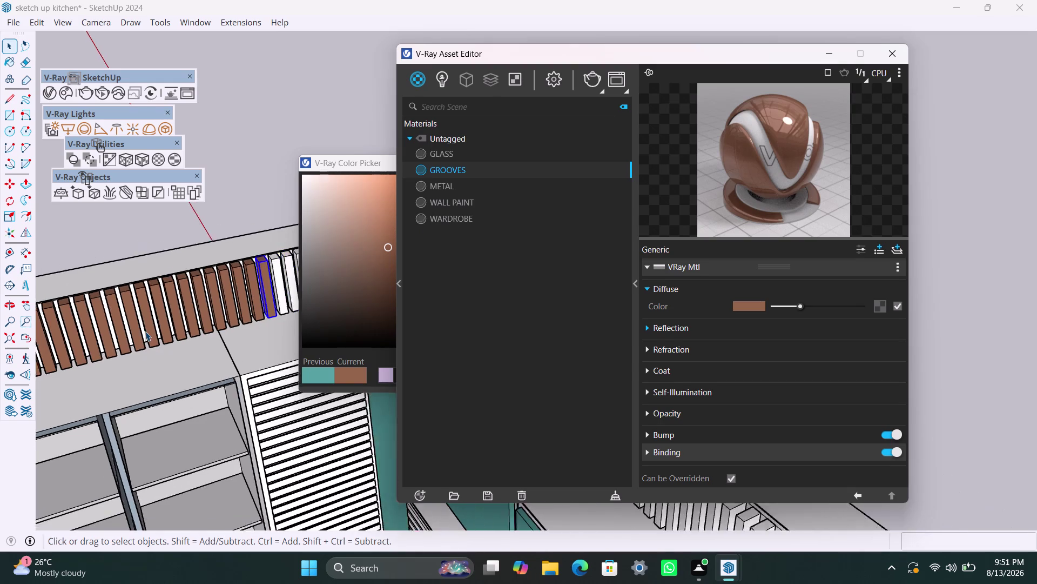
scroll(down, 3)
scroll(down, 3)
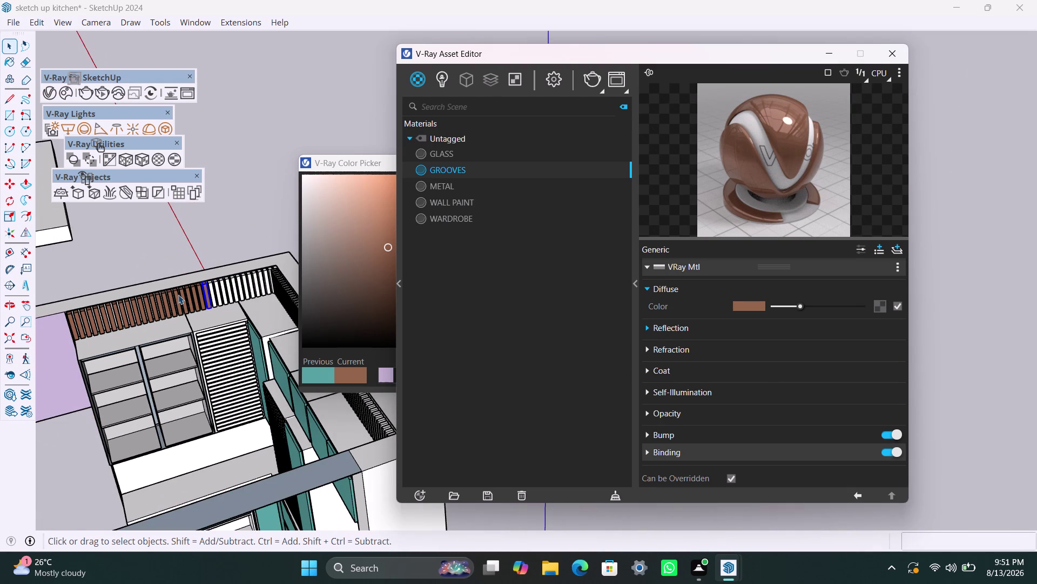
scroll(up, 3)
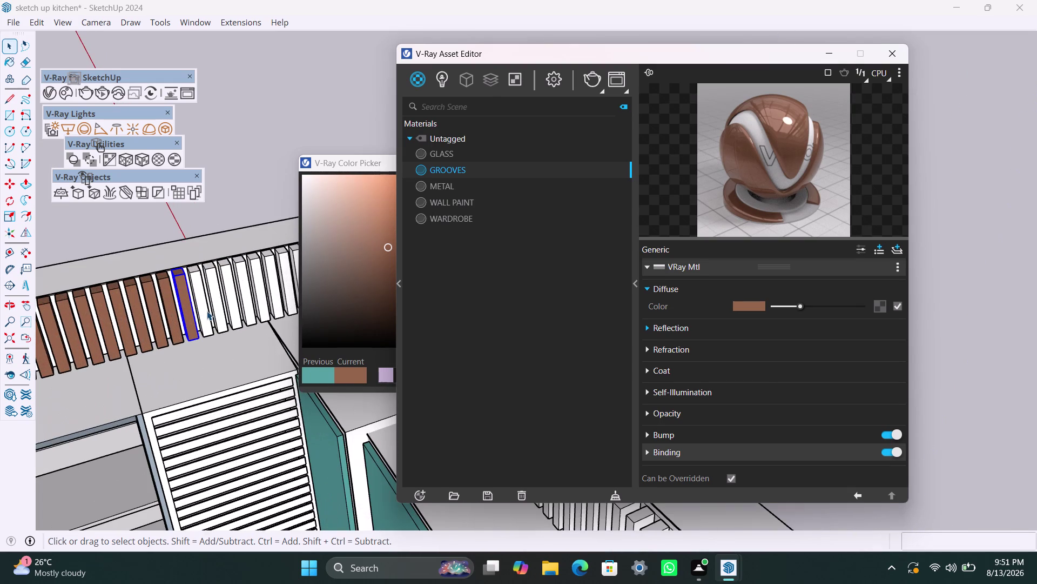
click(203, 304)
right_click(475, 170)
click(496, 197)
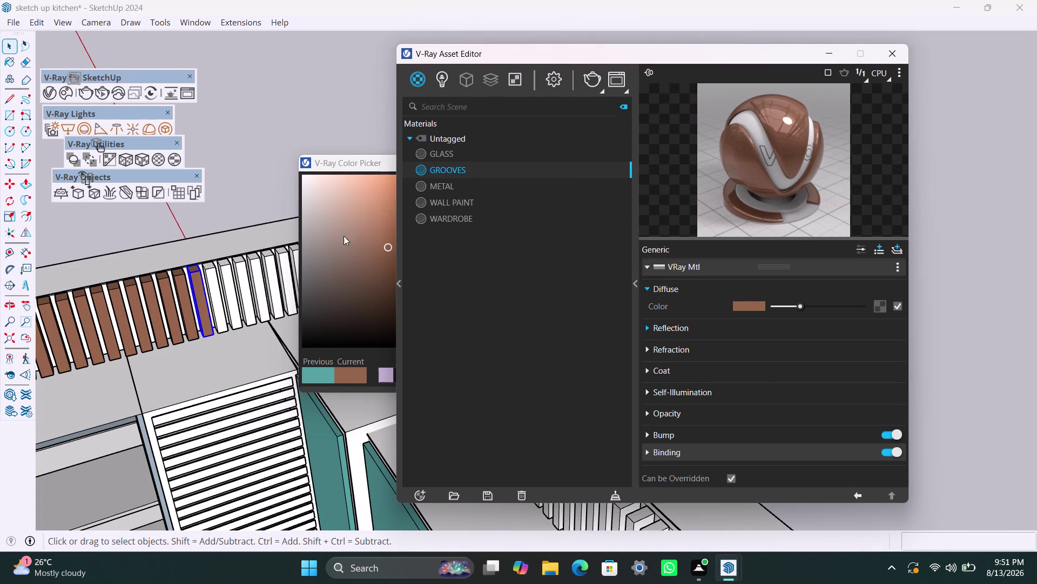
click(215, 277)
right_click(470, 173)
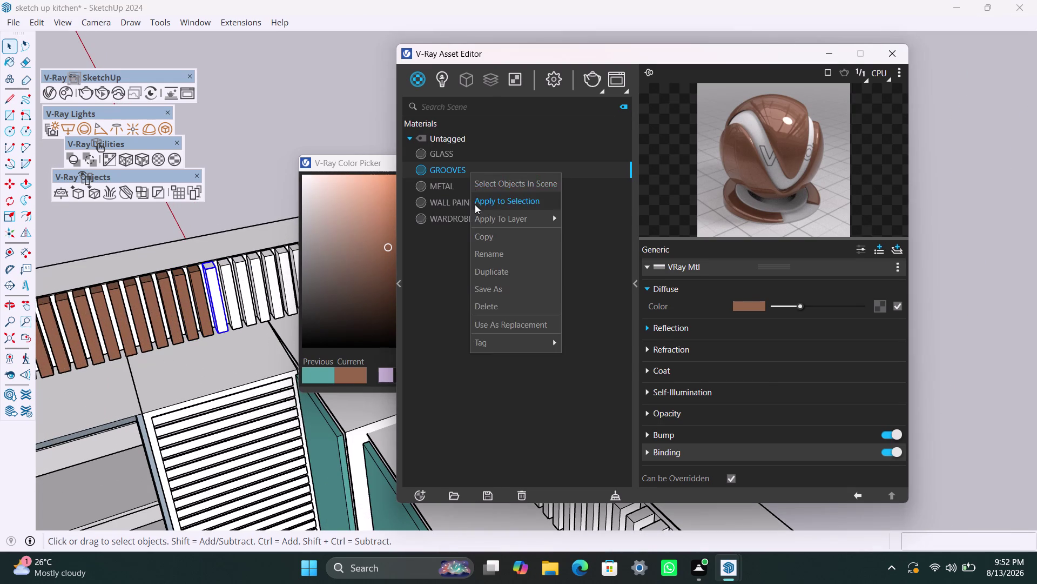
click(474, 204)
click(227, 273)
right_click(479, 173)
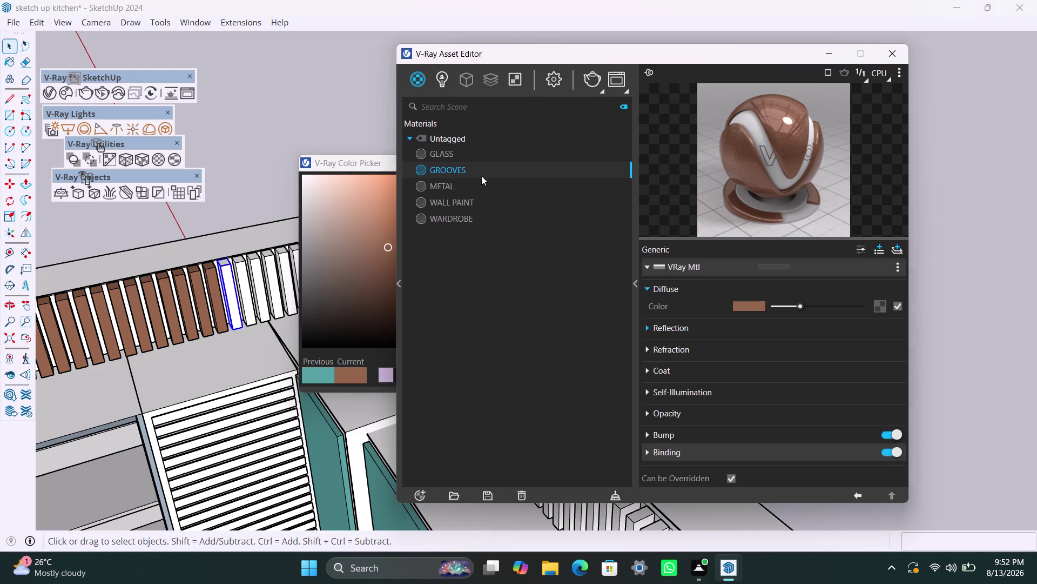
click(502, 200)
Give four further slats GROOVES and orbit toward the end of the row.
click(241, 267)
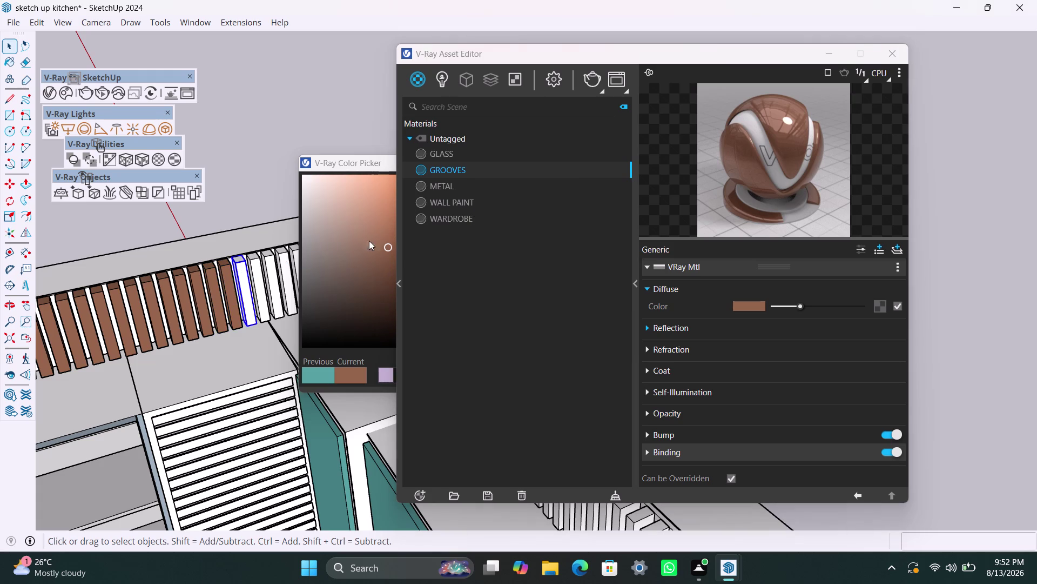
click(471, 172)
right_click(471, 171)
click(503, 194)
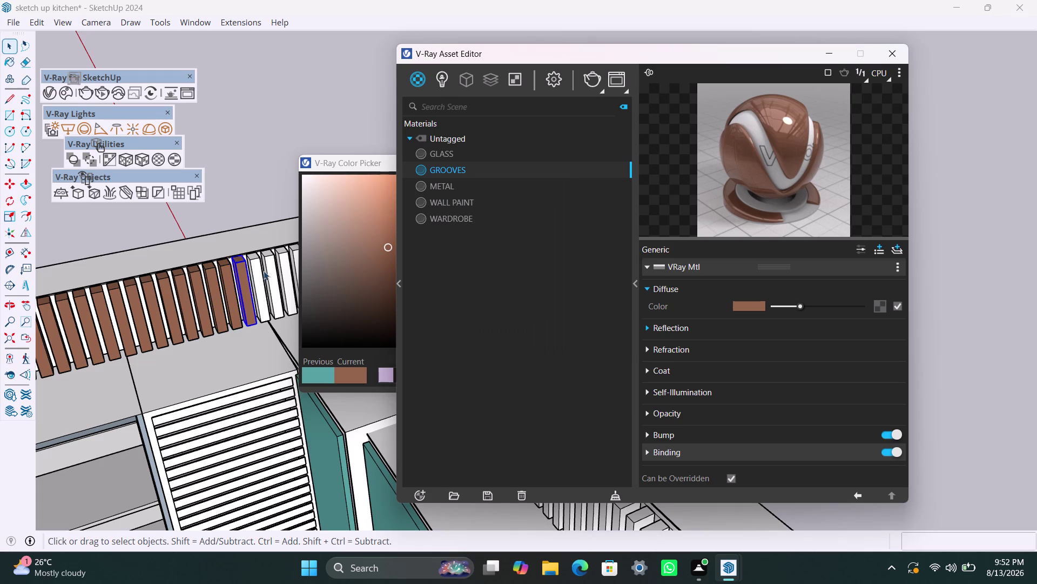
click(255, 274)
right_click(490, 167)
click(507, 191)
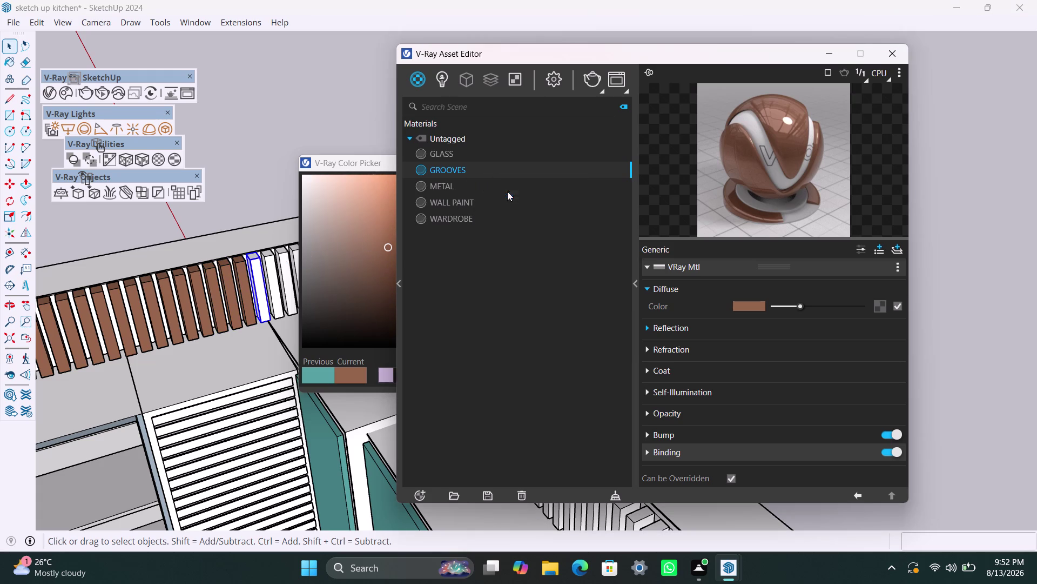
click(269, 267)
right_click(470, 169)
click(497, 196)
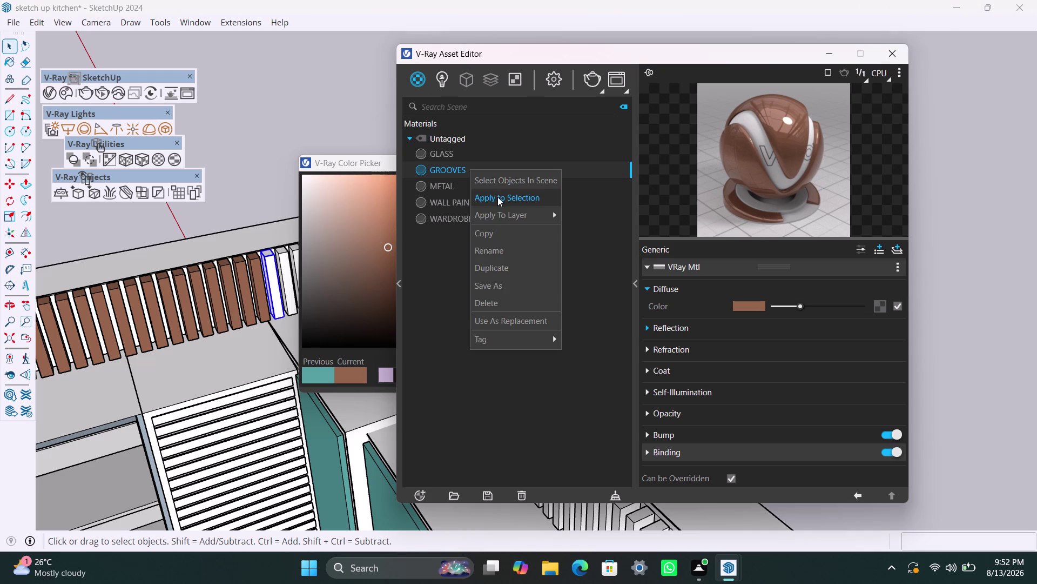
click(281, 262)
right_click(472, 174)
click(490, 206)
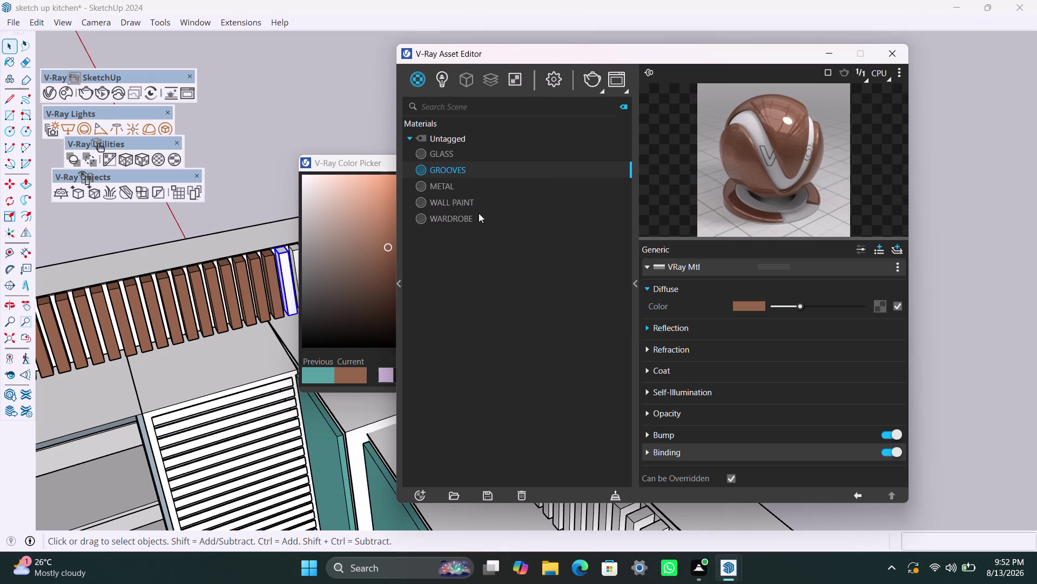
scroll(down, 3)
scroll(down, 3)
middle_drag(199, 338, 129, 341)
Apply GROOVES to the next three remaining white slats of the top row.
scroll(up, 3)
click(206, 295)
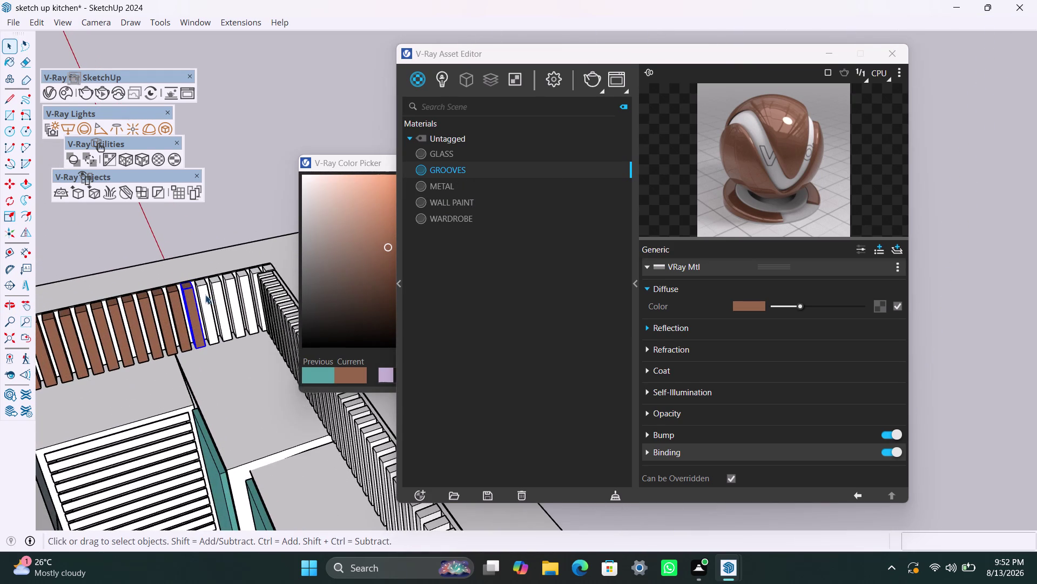
right_click(476, 175)
click(502, 201)
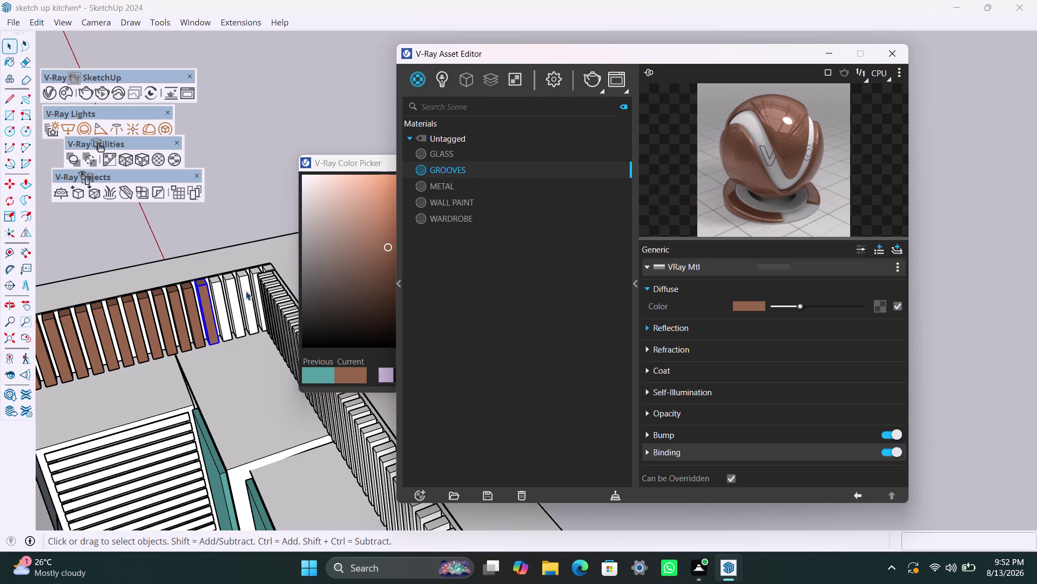
click(216, 293)
right_click(453, 173)
click(470, 203)
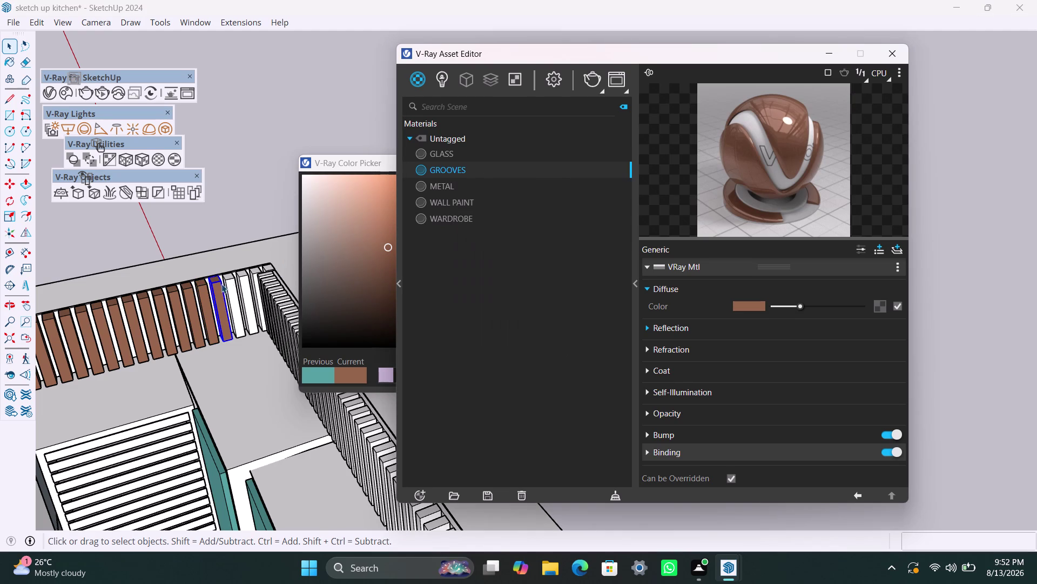
click(230, 280)
right_click(467, 174)
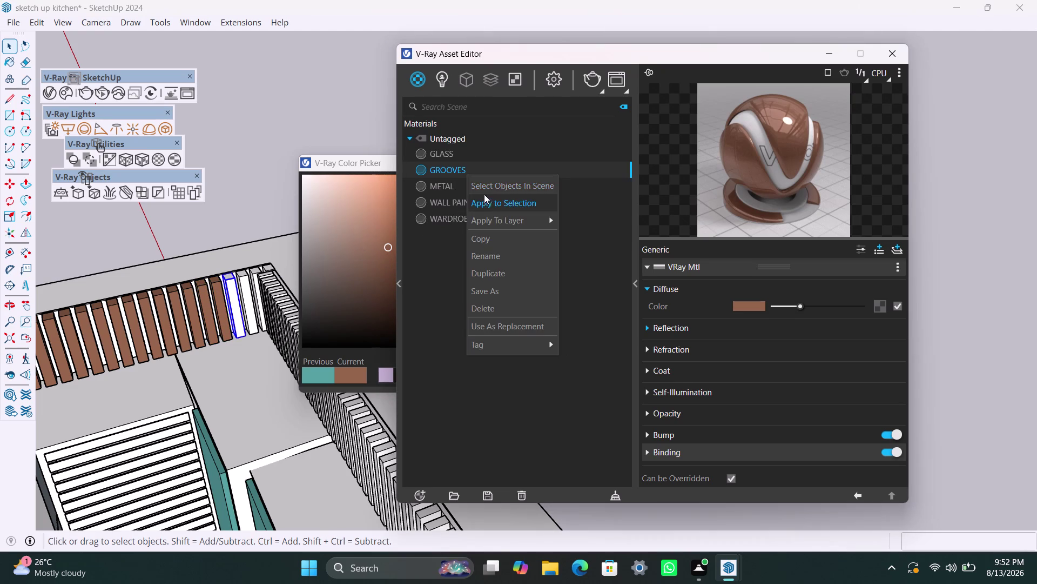
click(485, 197)
Finish the row with GROOVES on the final slats up to the corner.
click(248, 285)
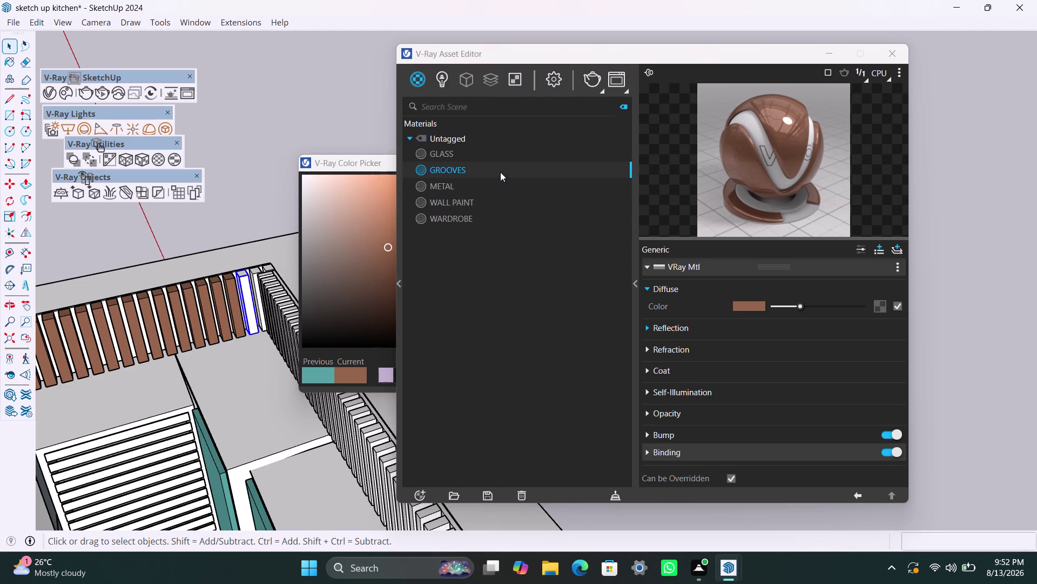
right_click(500, 172)
click(505, 207)
click(257, 268)
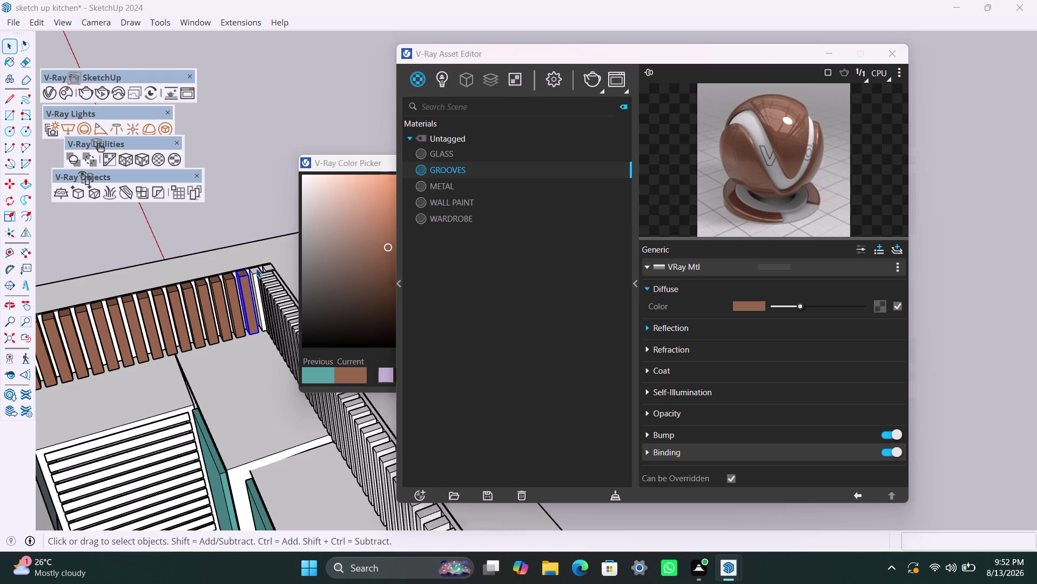
right_click(454, 173)
click(480, 195)
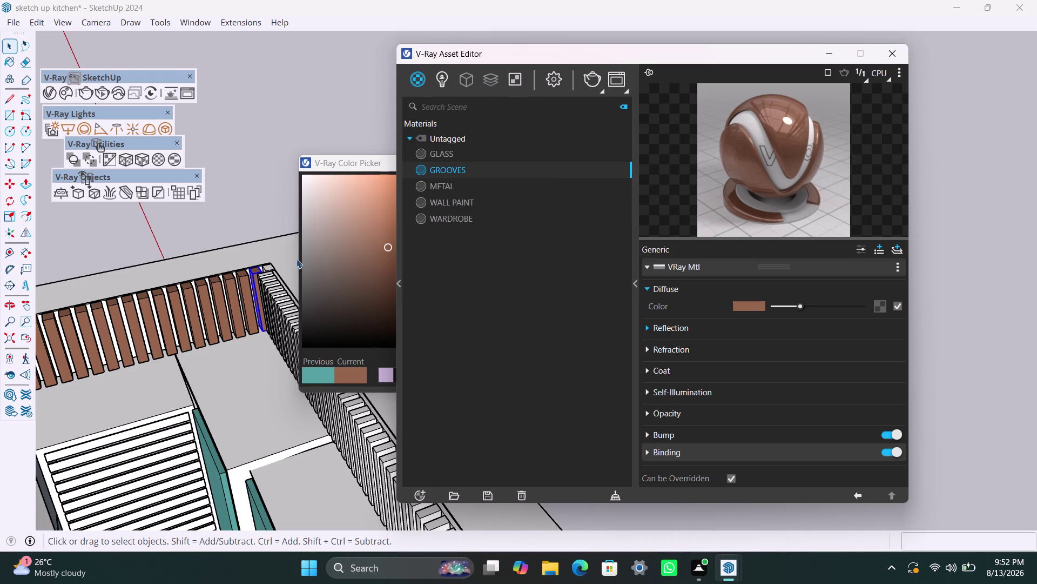
click(270, 261)
click(269, 267)
scroll(up, 3)
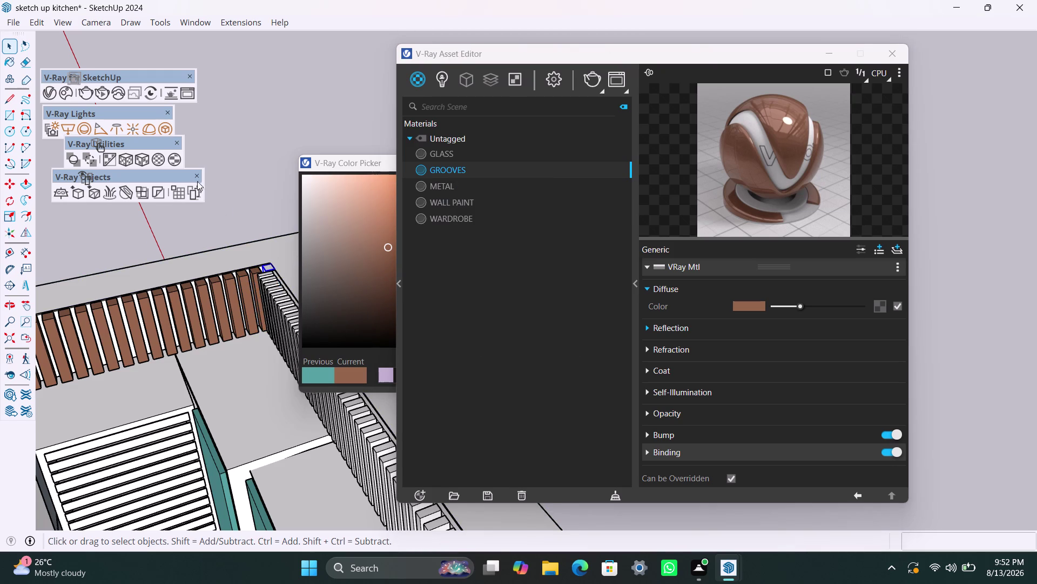
scroll(up, 3)
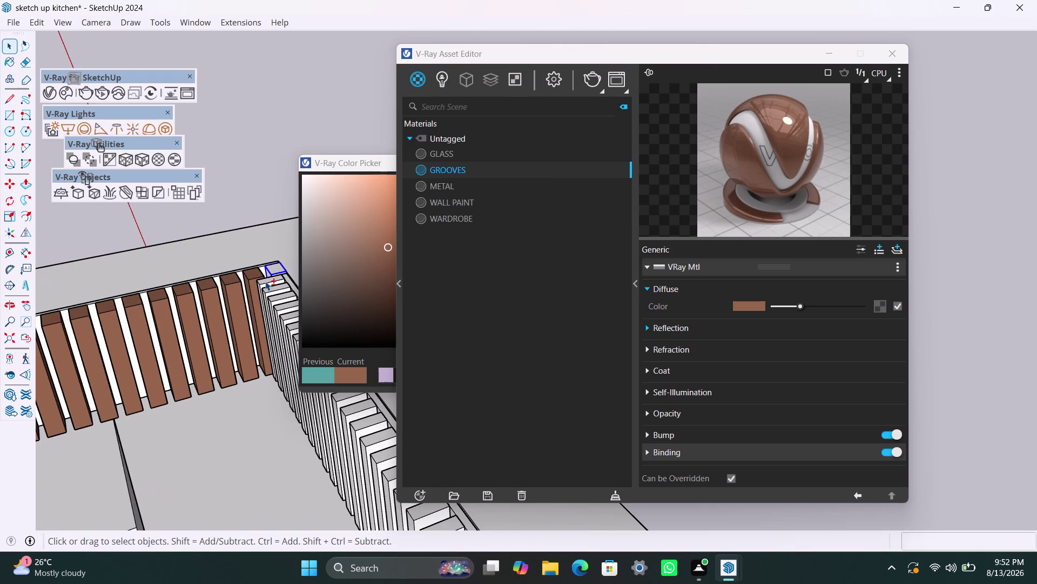
Select the next seven side-row slats and apply GROOVES to them.
click(265, 281)
click(278, 287)
click(277, 294)
click(280, 302)
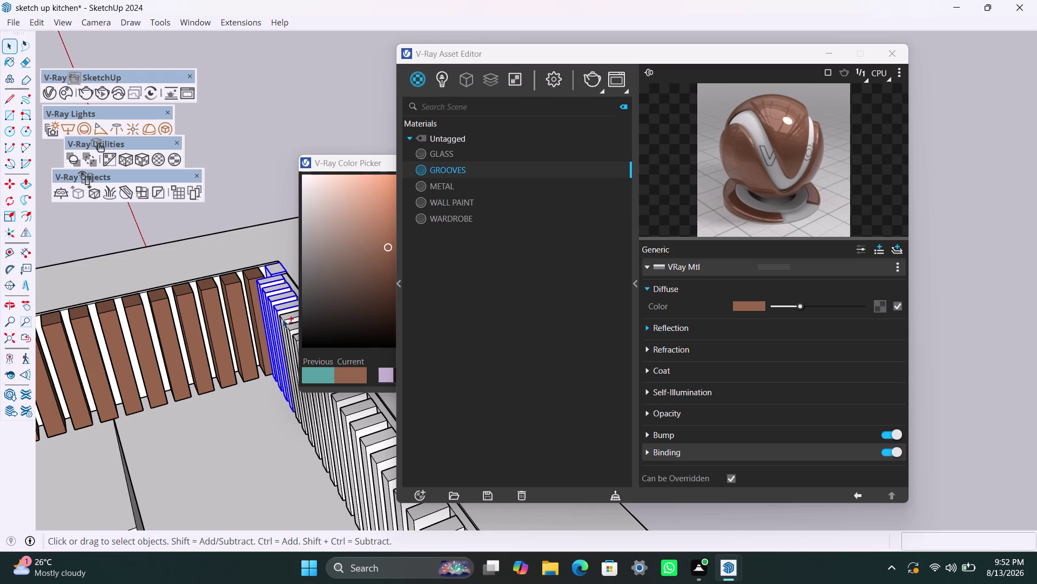
click(285, 320)
click(293, 335)
click(291, 328)
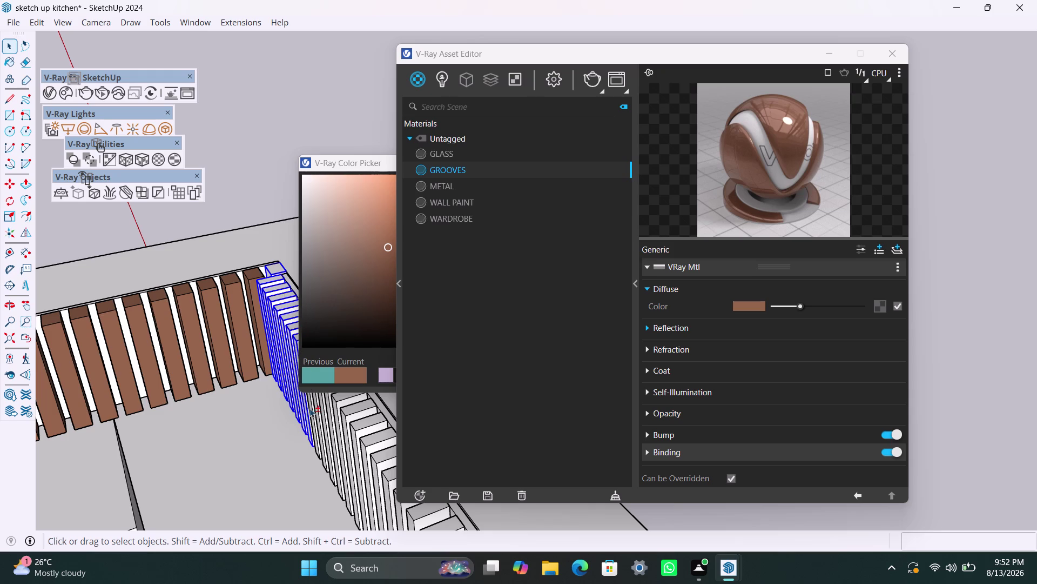
right_click(466, 170)
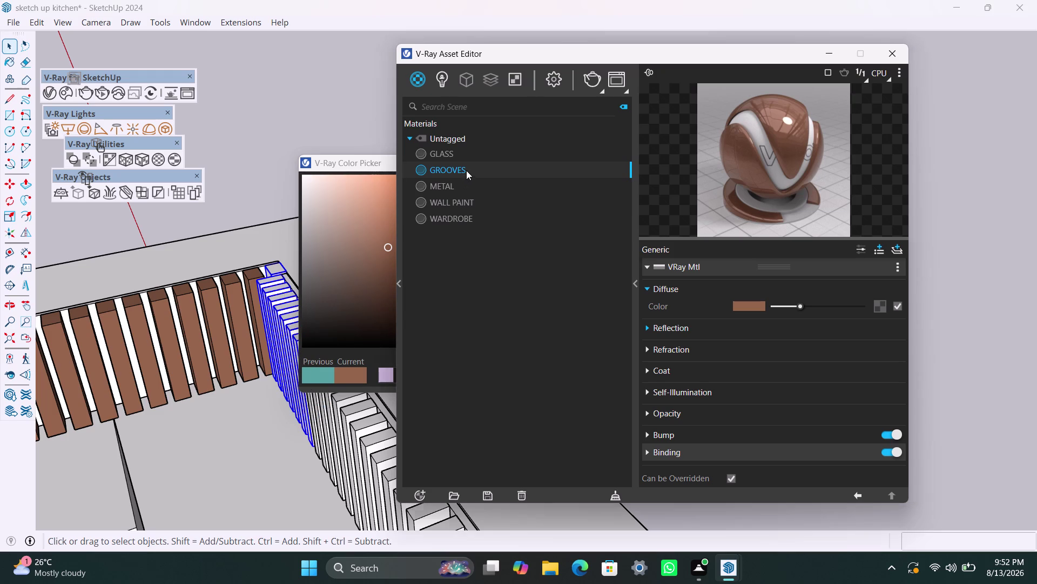
click(489, 192)
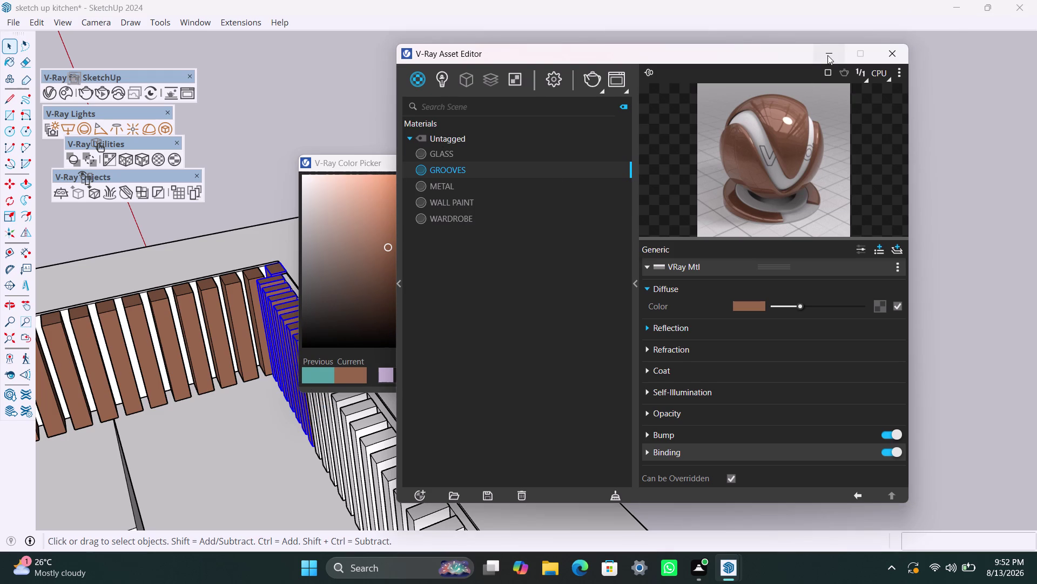
Close the Color Picker and bring the V-Ray material editor back.
click(828, 55)
click(716, 157)
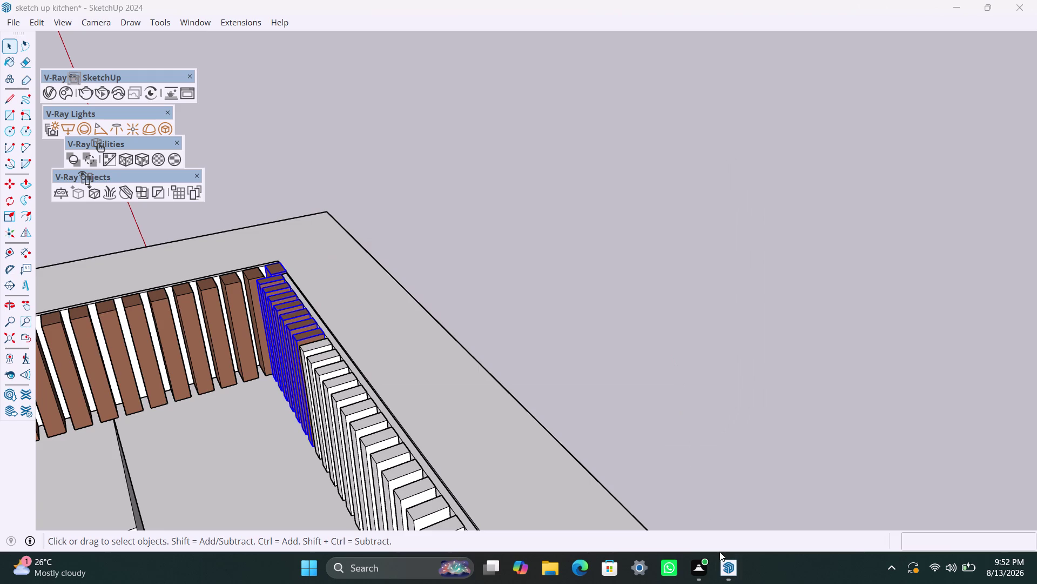
click(725, 564)
click(796, 472)
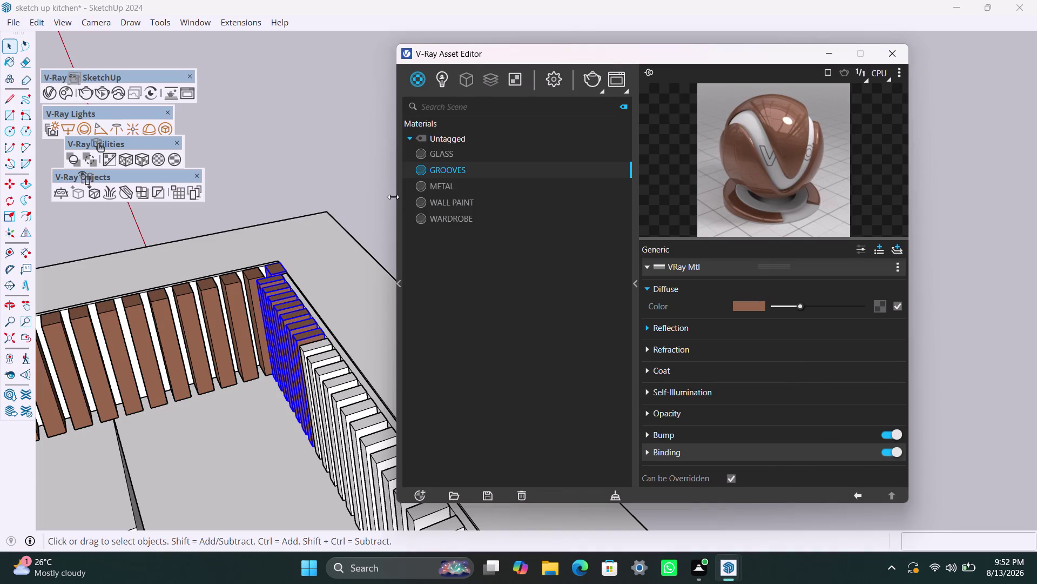
scroll(up, 3)
click(224, 272)
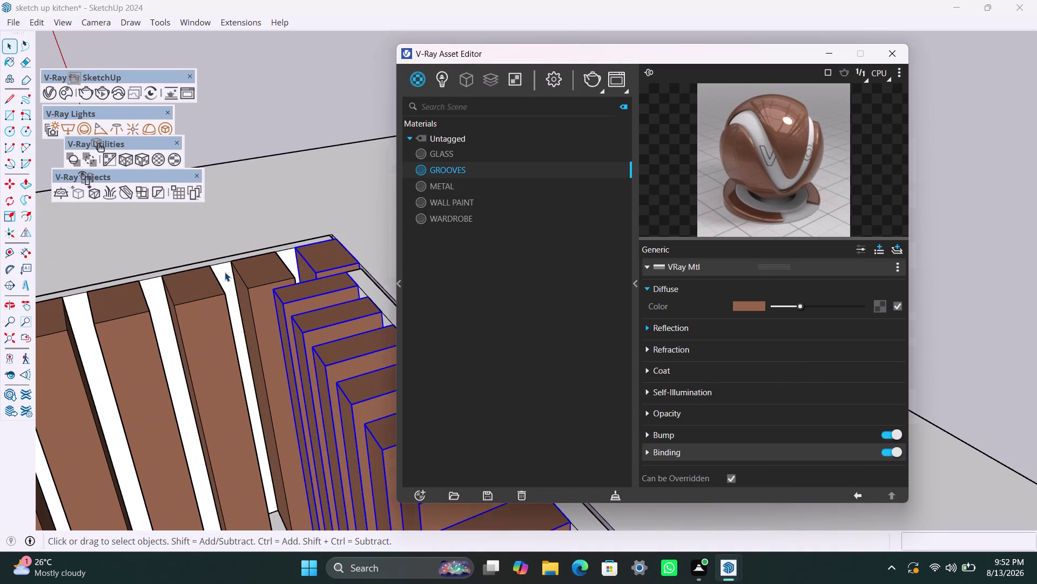
scroll(up, 3)
scroll(down, 3)
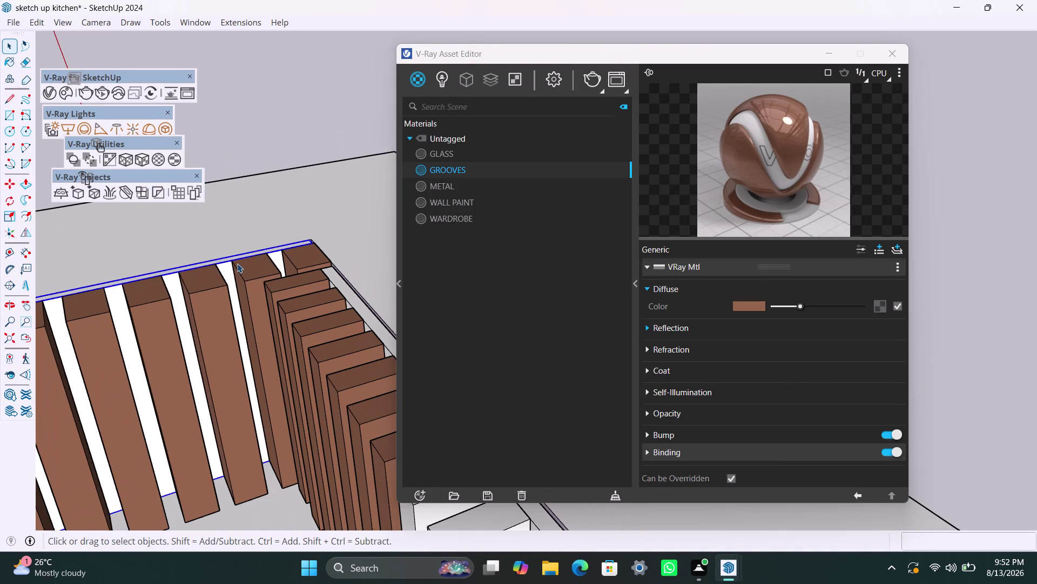
Apply GROOVES to another slat around the shutter corner, then orbit out.
right_click(445, 170)
click(474, 200)
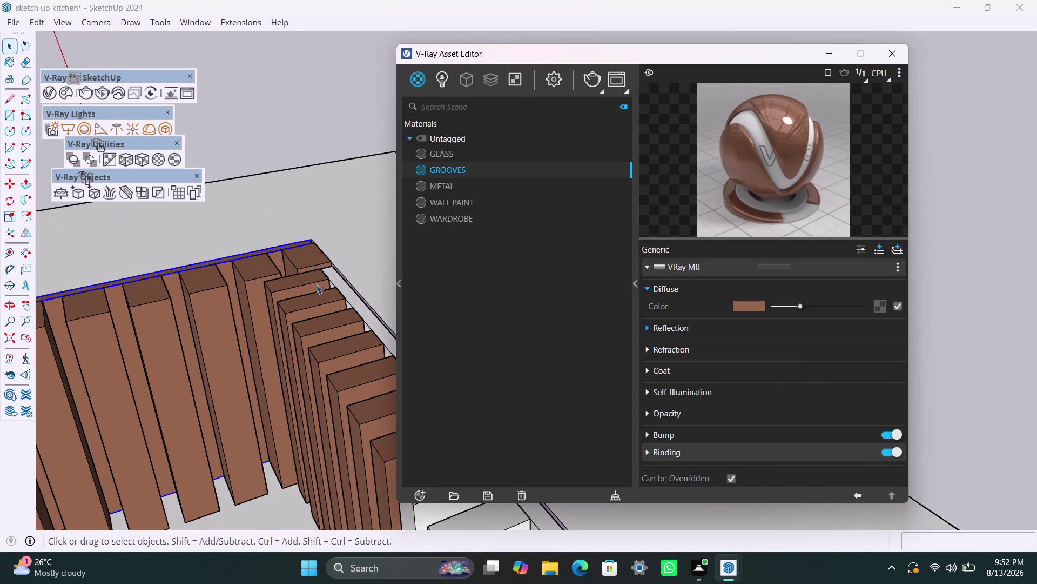
click(330, 273)
right_click(453, 168)
click(488, 192)
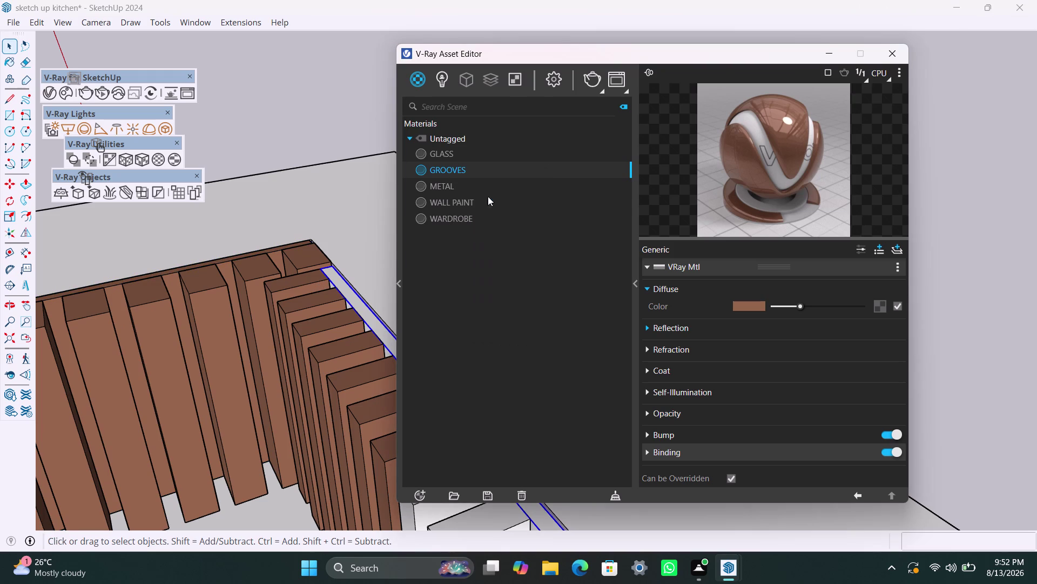
scroll(down, 3)
scroll(down, 3)
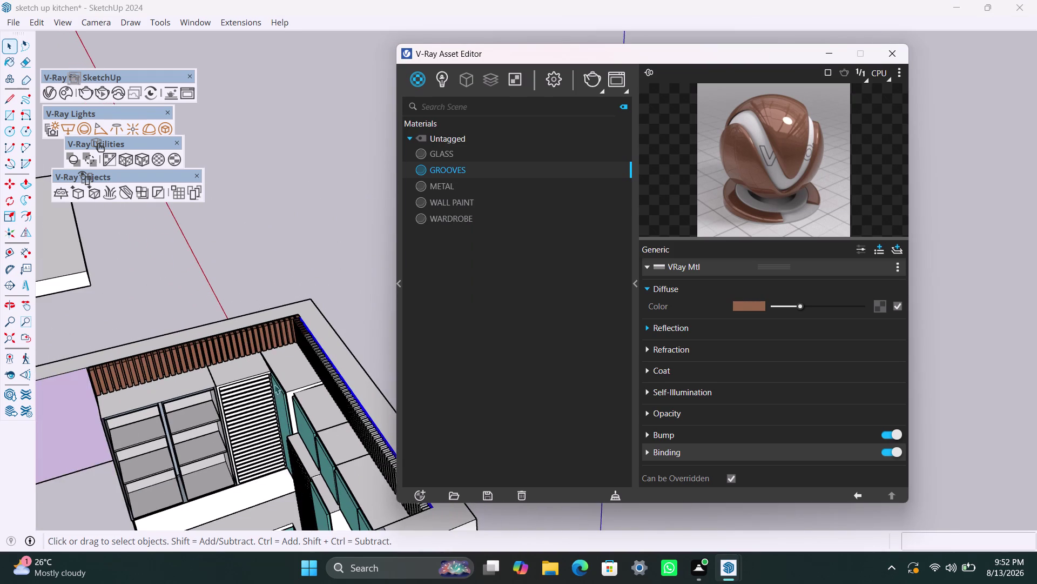
Select the twenty white slats of the side row and apply GROOVES to them.
middle_drag(273, 387, 255, 291)
scroll(up, 3)
scroll(up, 3)
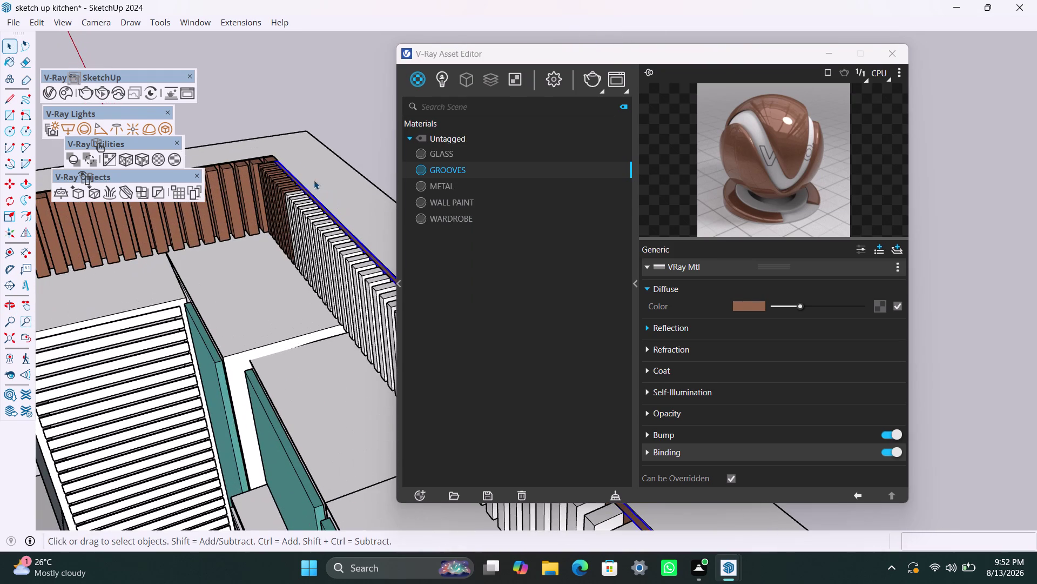
click(298, 191)
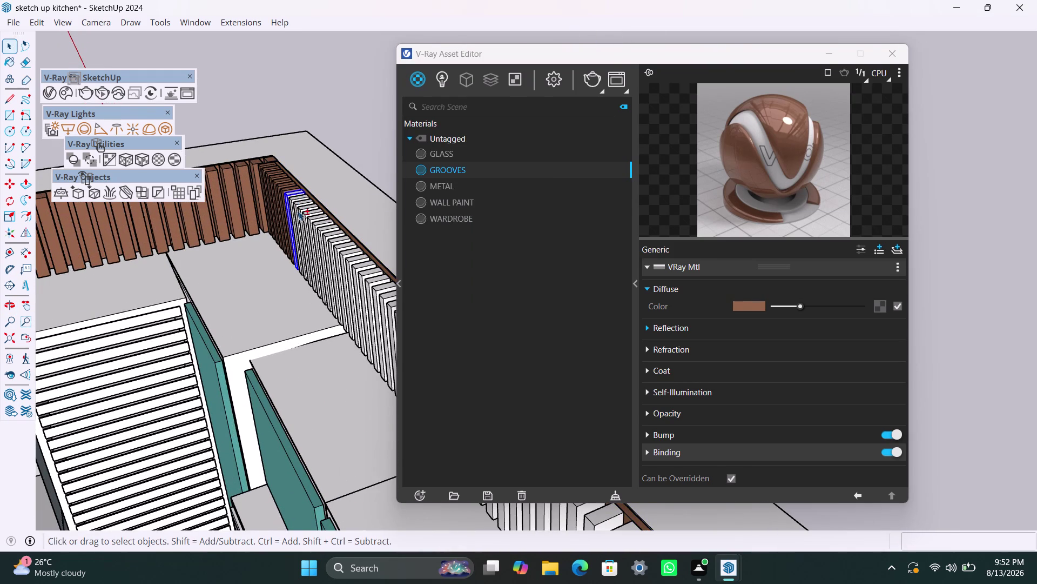
click(295, 198)
click(301, 202)
click(306, 204)
click(310, 210)
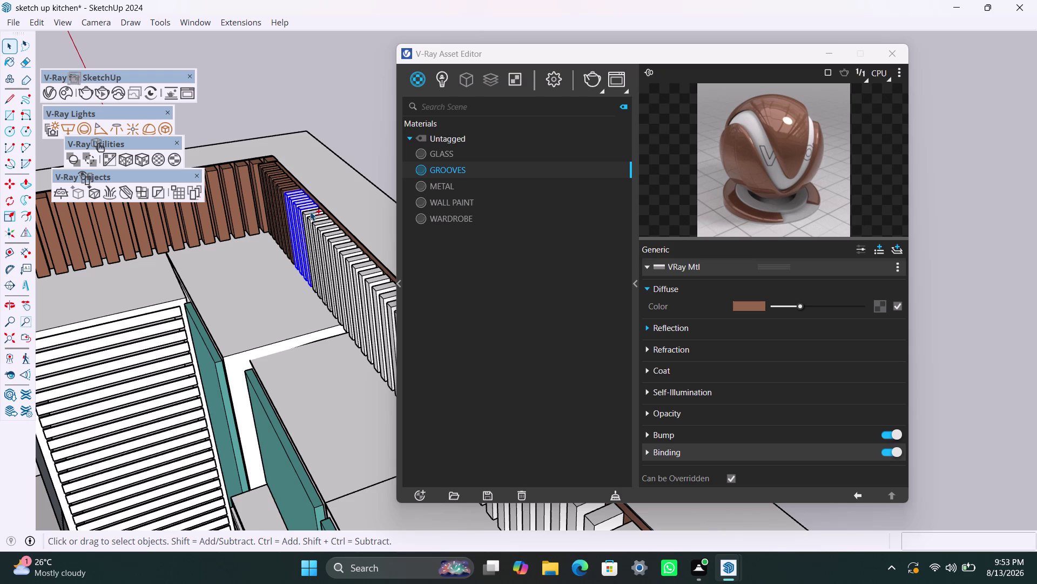
click(312, 216)
click(320, 225)
click(329, 233)
click(332, 223)
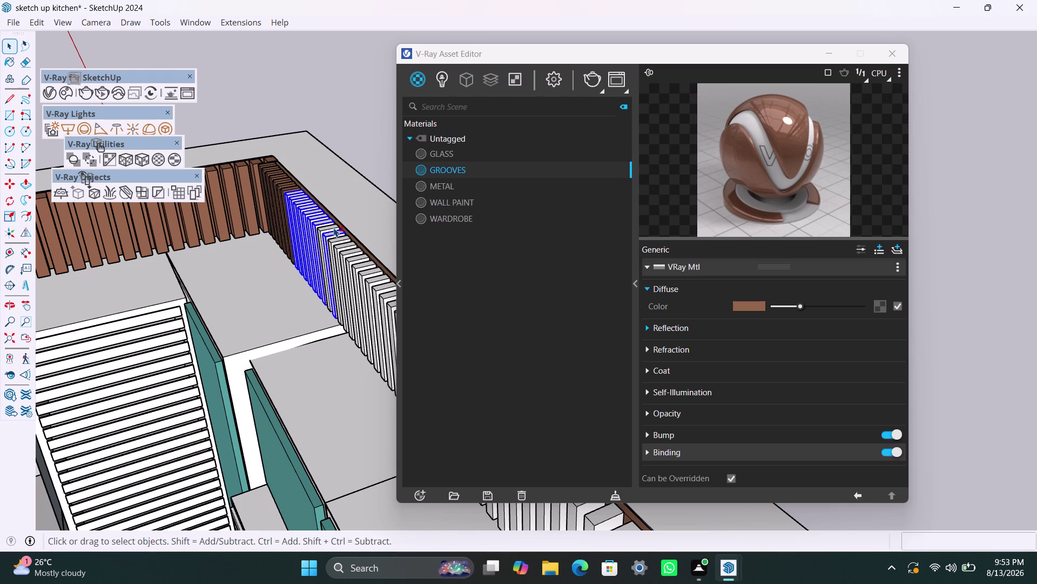
click(334, 227)
click(316, 222)
click(333, 237)
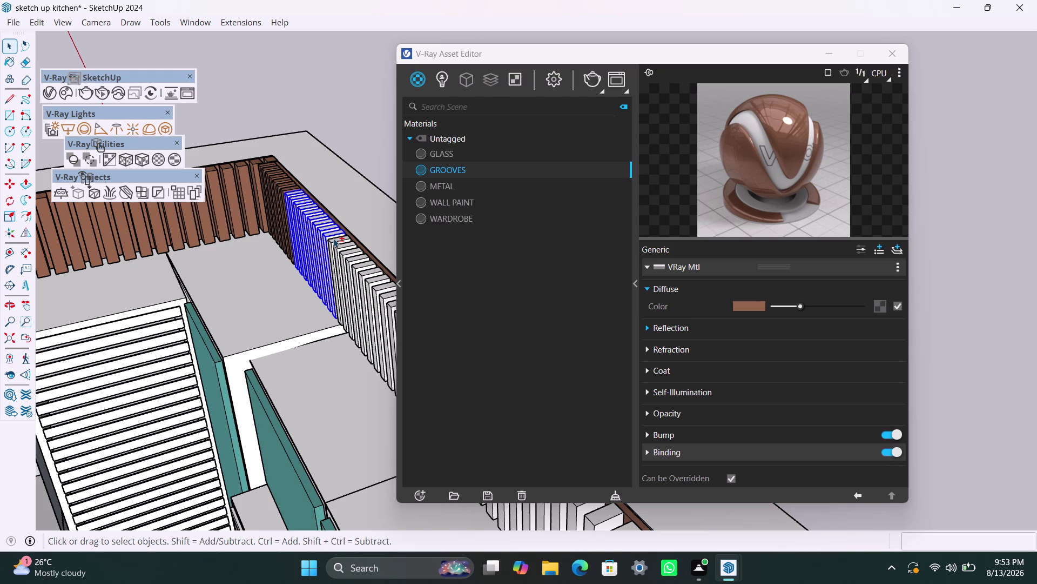
click(339, 247)
click(348, 253)
click(352, 260)
click(360, 264)
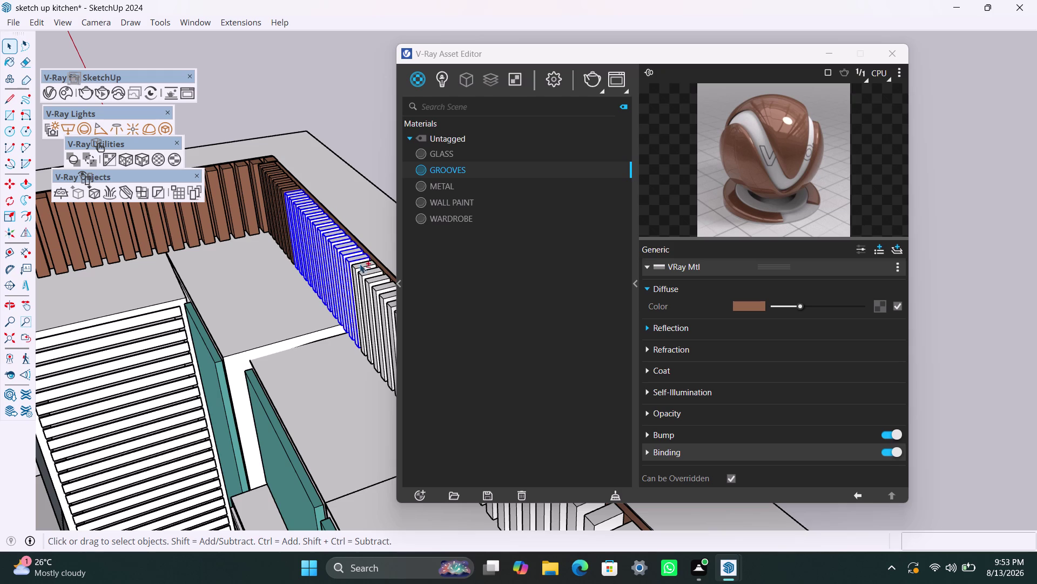
click(369, 271)
click(373, 278)
click(381, 288)
click(384, 302)
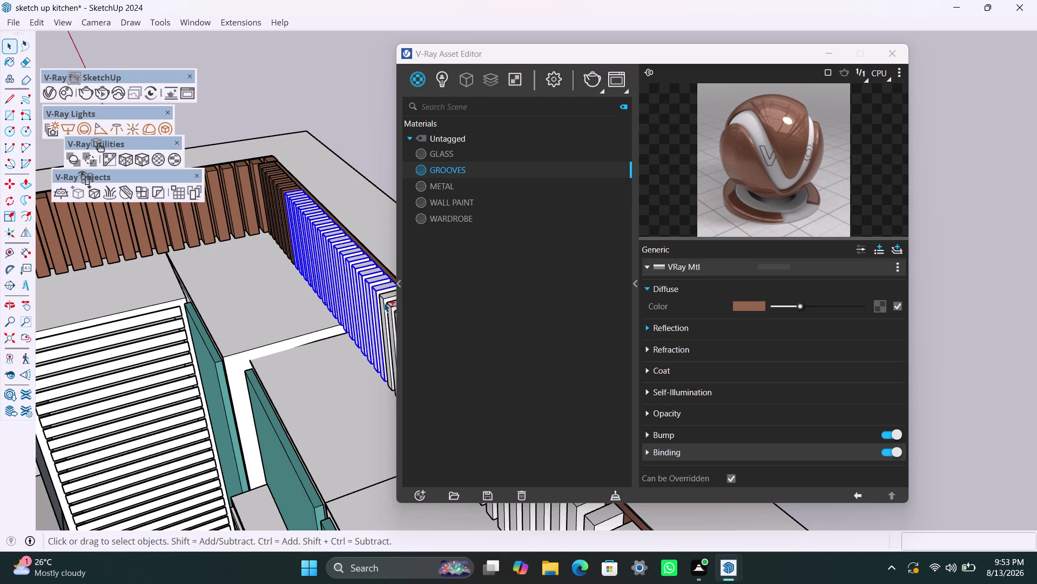
right_click(444, 169)
click(485, 196)
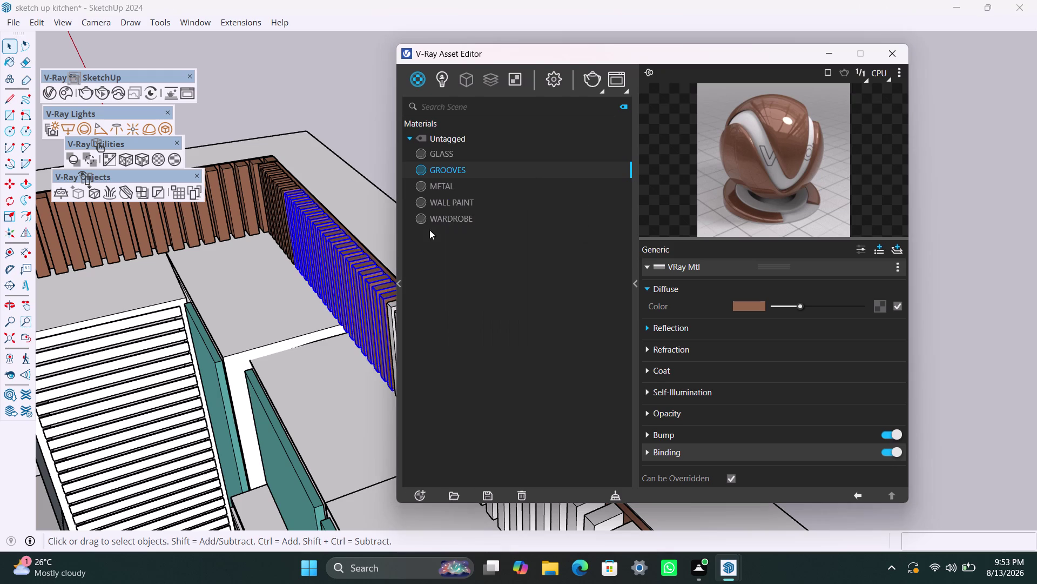
Orbit to the back-wall shutter and apply GROOVES to its first white slat.
scroll(down, 3)
scroll(down, 3)
middle_drag(273, 302, 269, 284)
scroll(down, 3)
middle_drag(213, 314, 378, 335)
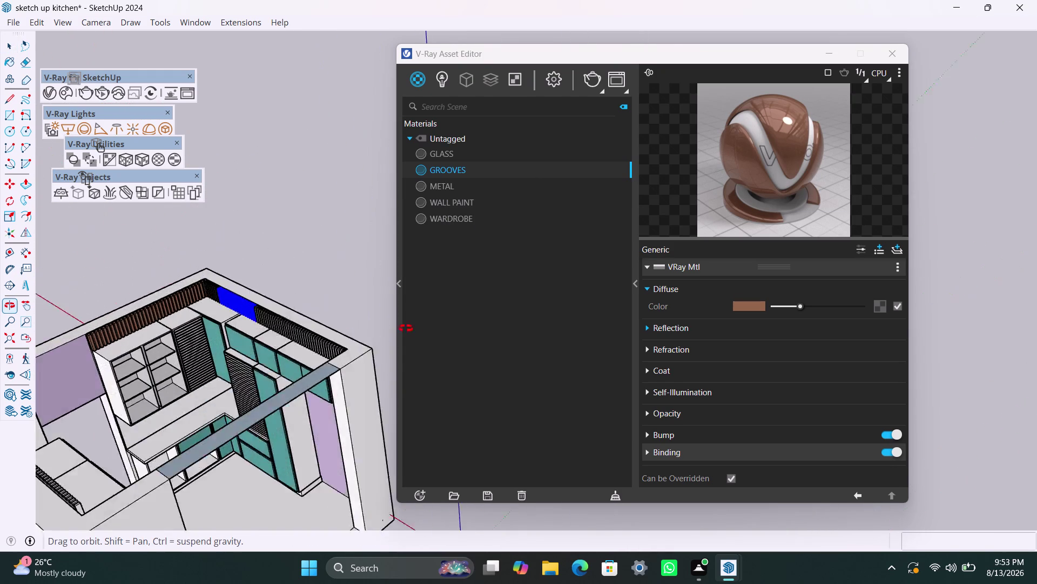
middle_drag(377, 335, 468, 313)
scroll(up, 3)
middle_drag(221, 353, 309, 366)
scroll(up, 3)
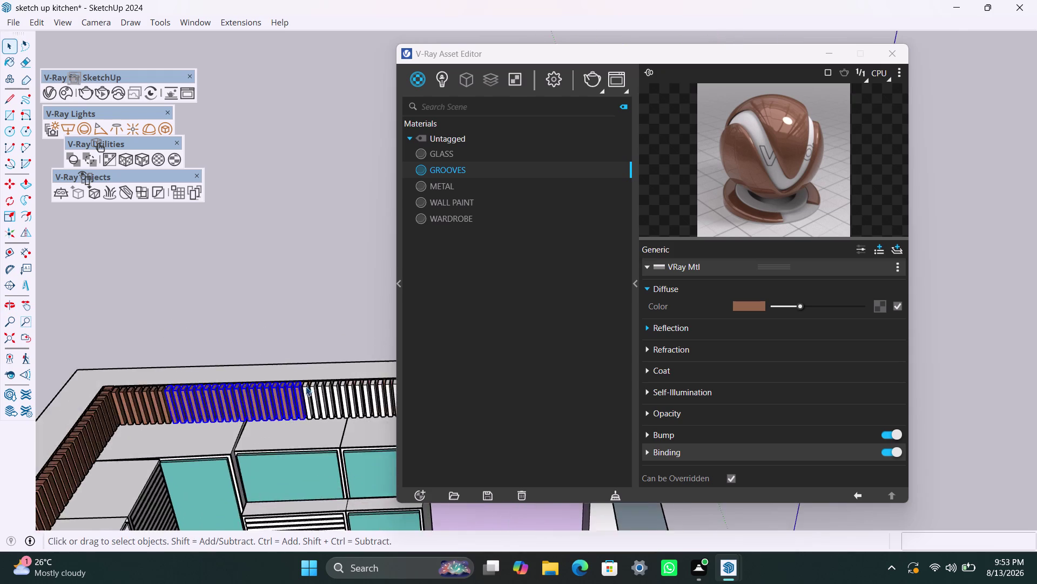
scroll(up, 3)
click(308, 394)
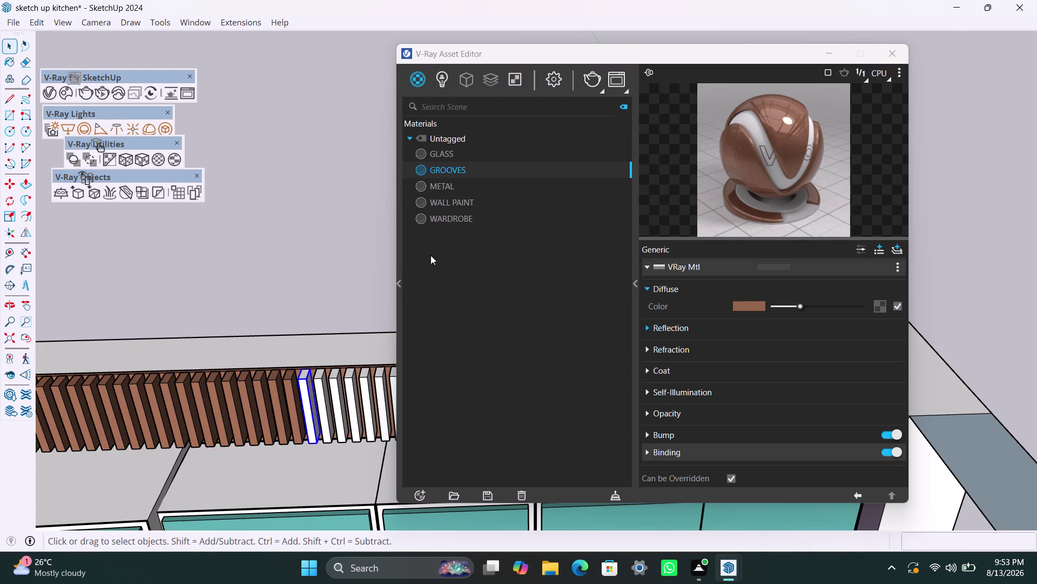
right_click(453, 172)
click(486, 200)
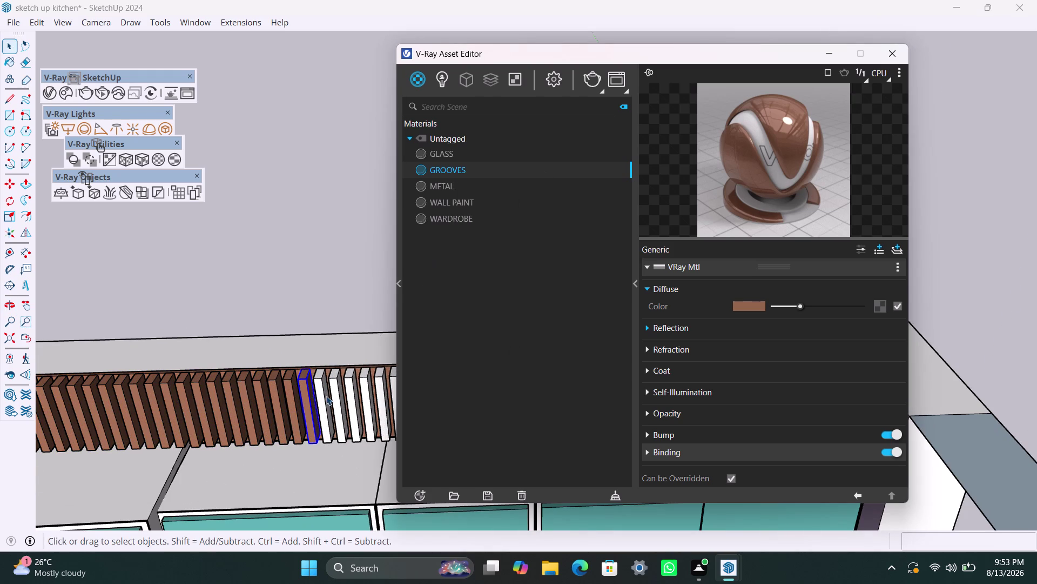
Select the first run of white back-wall slats following the brown ones.
click(319, 395)
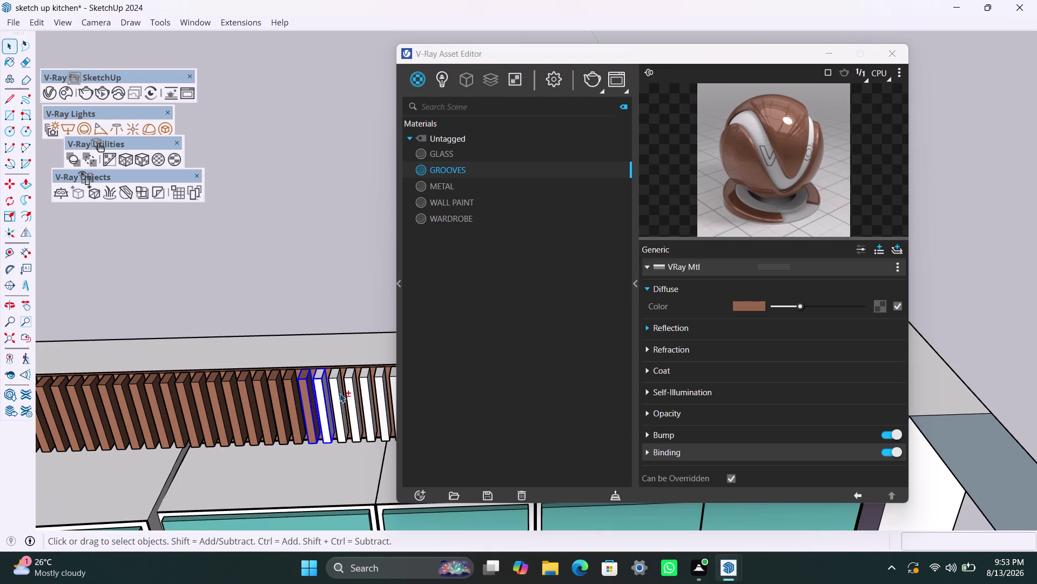
click(339, 392)
click(354, 388)
click(375, 386)
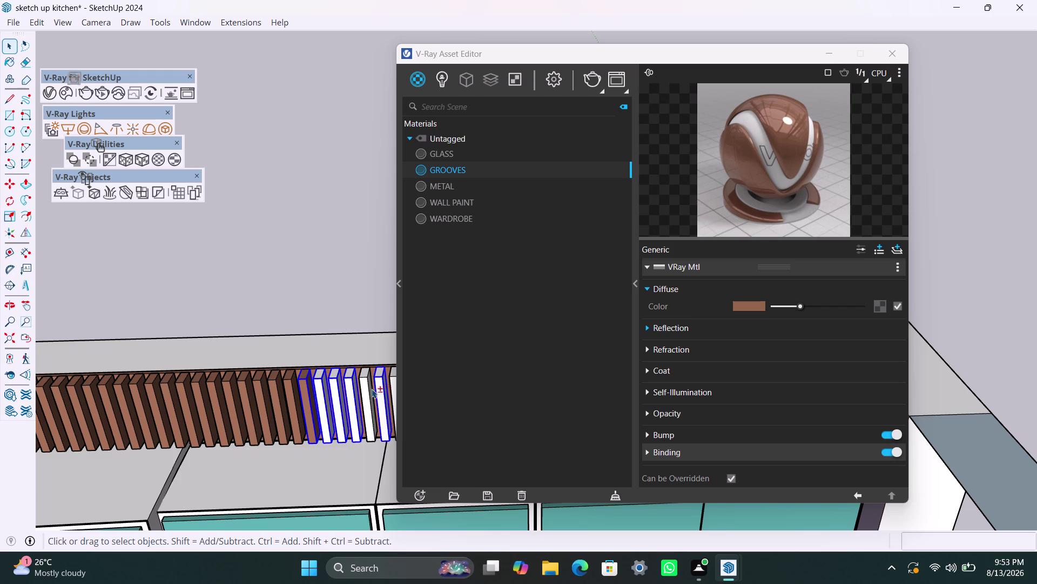
click(369, 389)
scroll(down, 3)
scroll(down, 3)
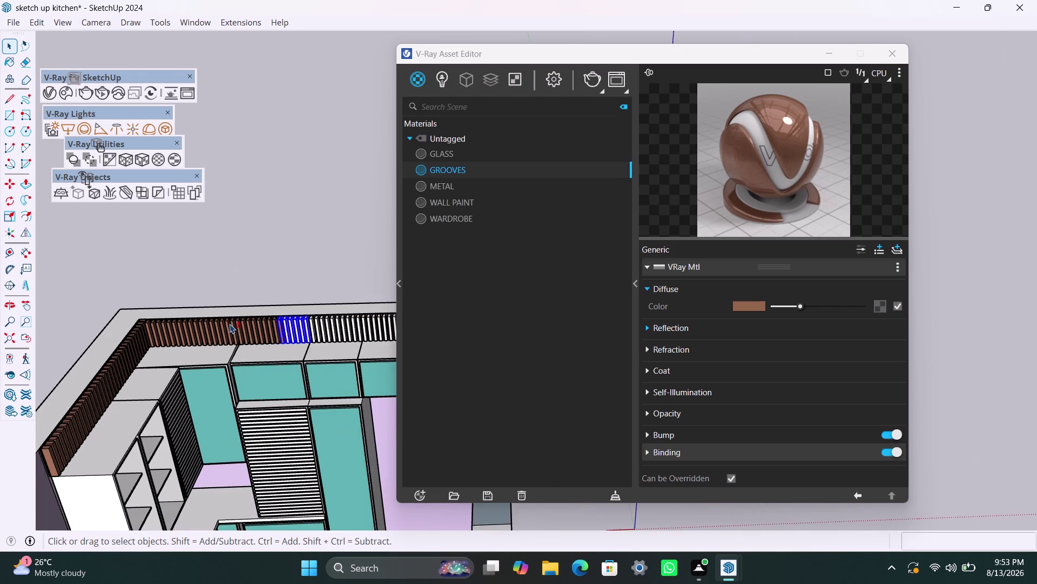
middle_drag(229, 323, 77, 305)
scroll(up, 3)
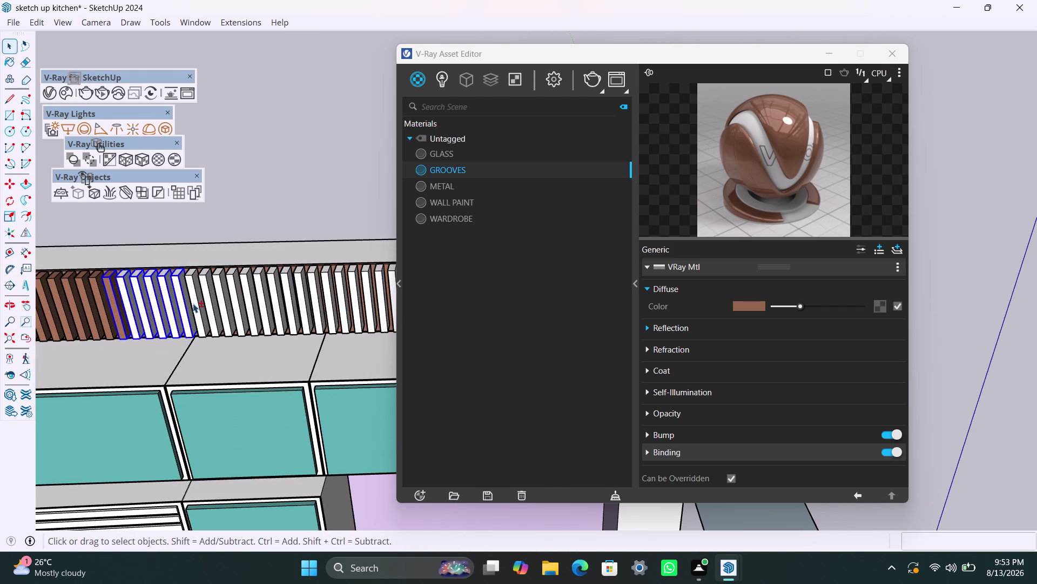
click(192, 303)
click(215, 295)
click(211, 297)
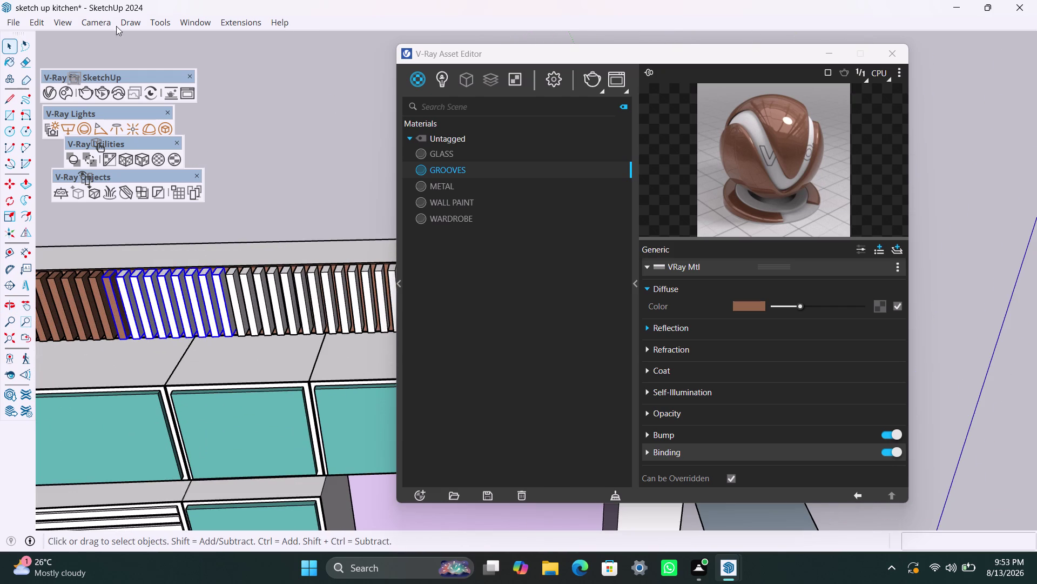
click(238, 297)
click(253, 288)
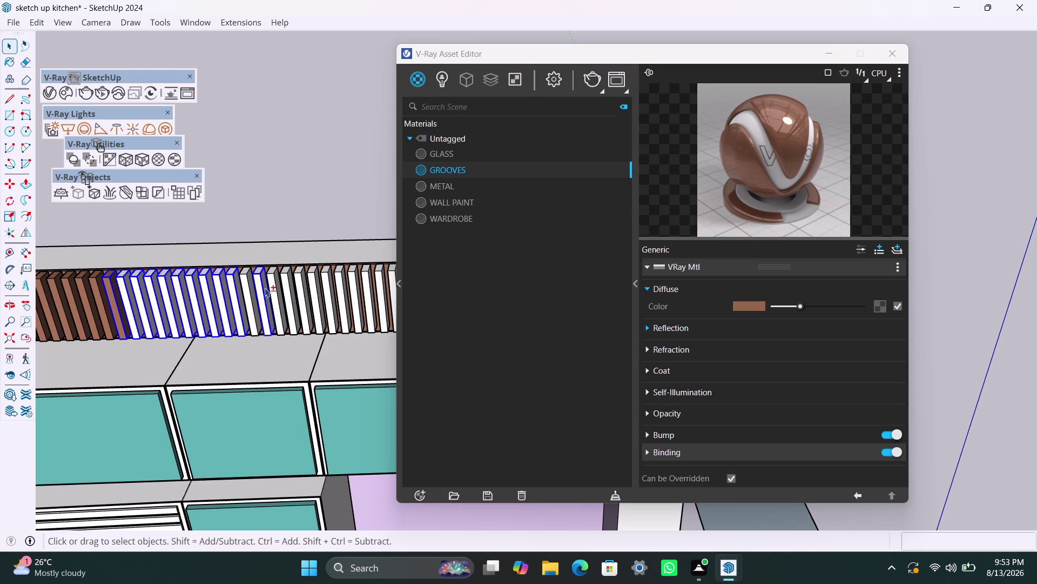
click(249, 287)
click(274, 291)
click(292, 289)
click(308, 291)
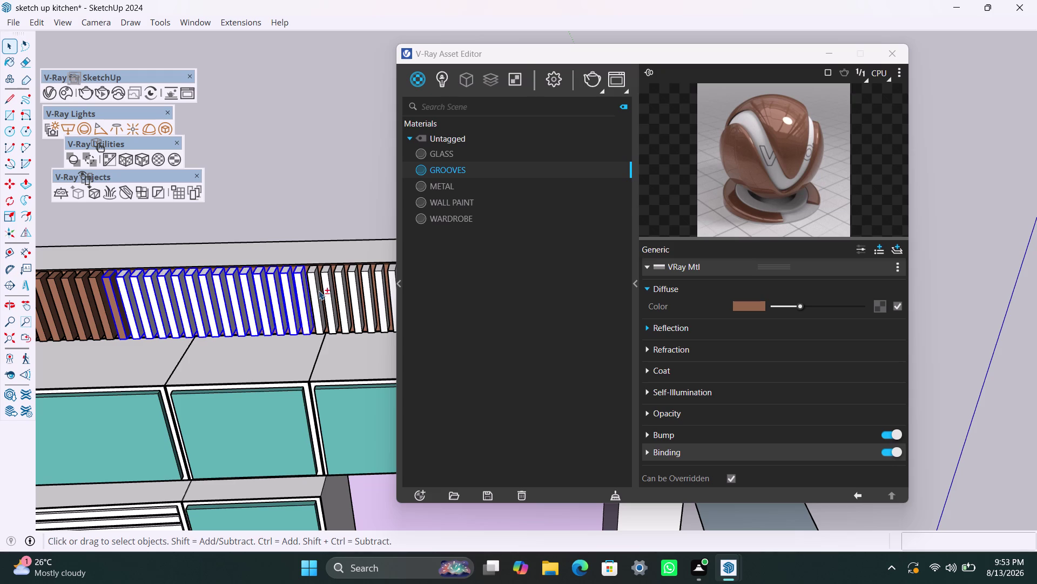
click(319, 289)
click(330, 291)
click(341, 290)
click(355, 287)
click(370, 288)
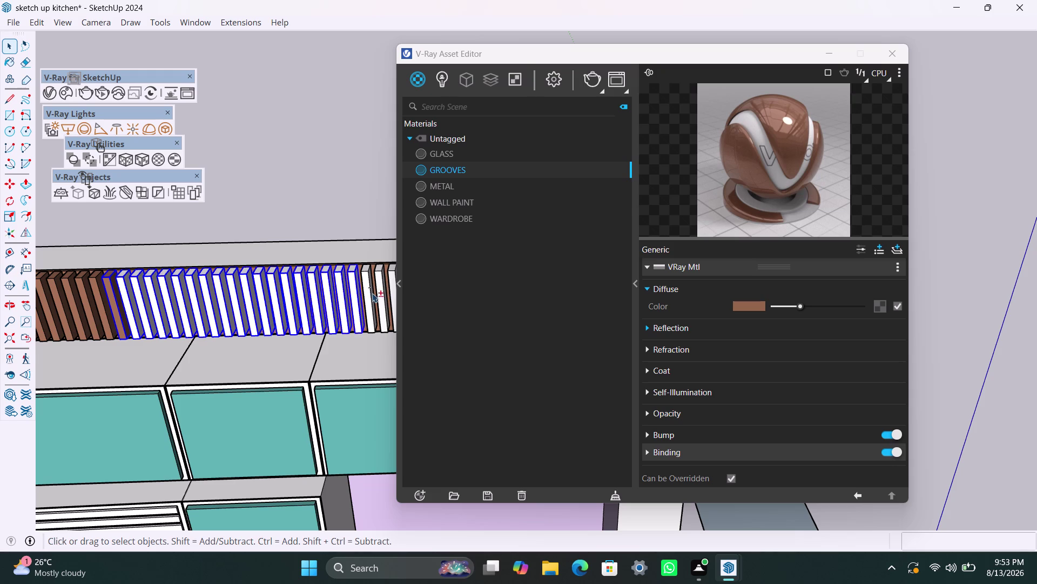
Extend the selection with fourteen more slats further along the row.
scroll(down, 3)
scroll(down, 3)
middle_drag(302, 307, 182, 305)
scroll(up, 3)
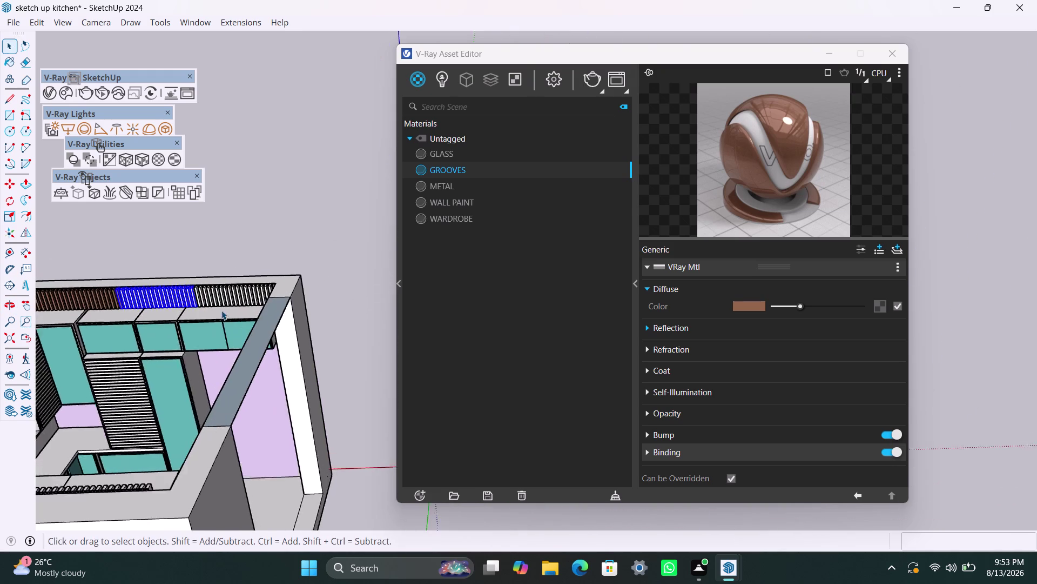
scroll(up, 3)
click(178, 278)
click(193, 273)
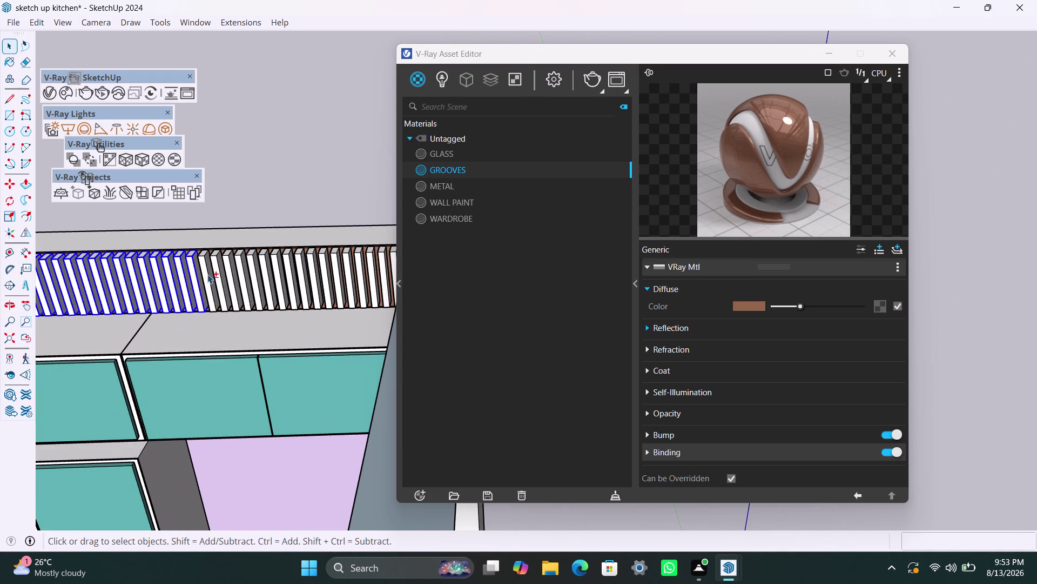
click(208, 273)
click(222, 273)
click(235, 275)
scroll(up, 3)
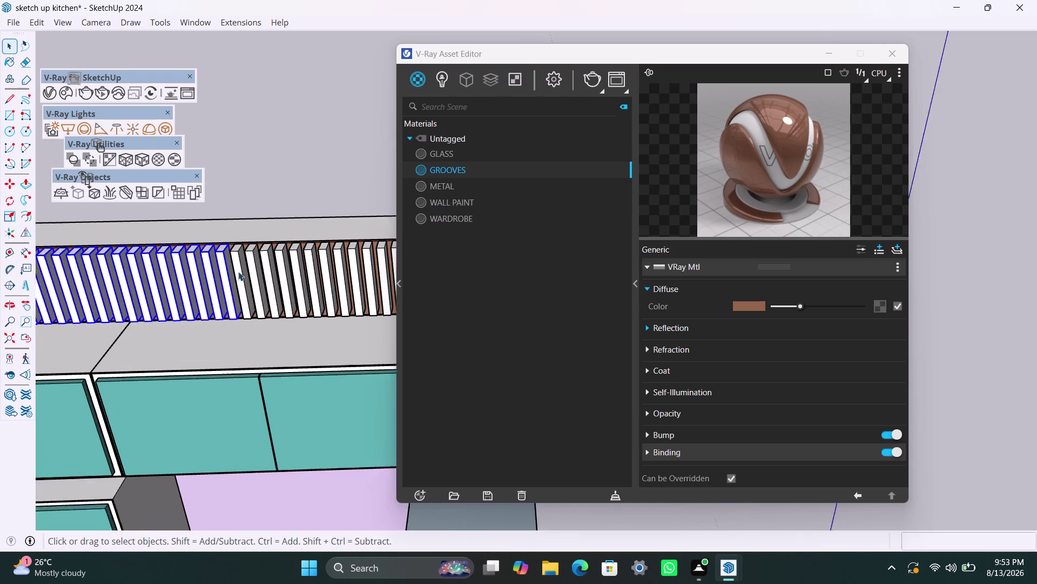
click(237, 272)
click(254, 267)
click(275, 272)
click(289, 275)
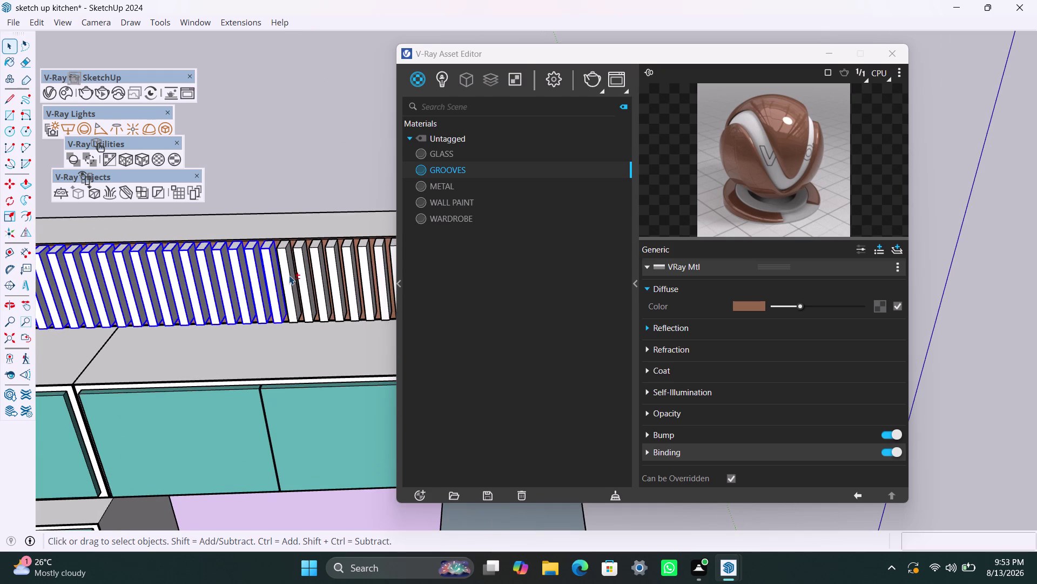
click(309, 279)
click(319, 281)
click(340, 284)
click(352, 284)
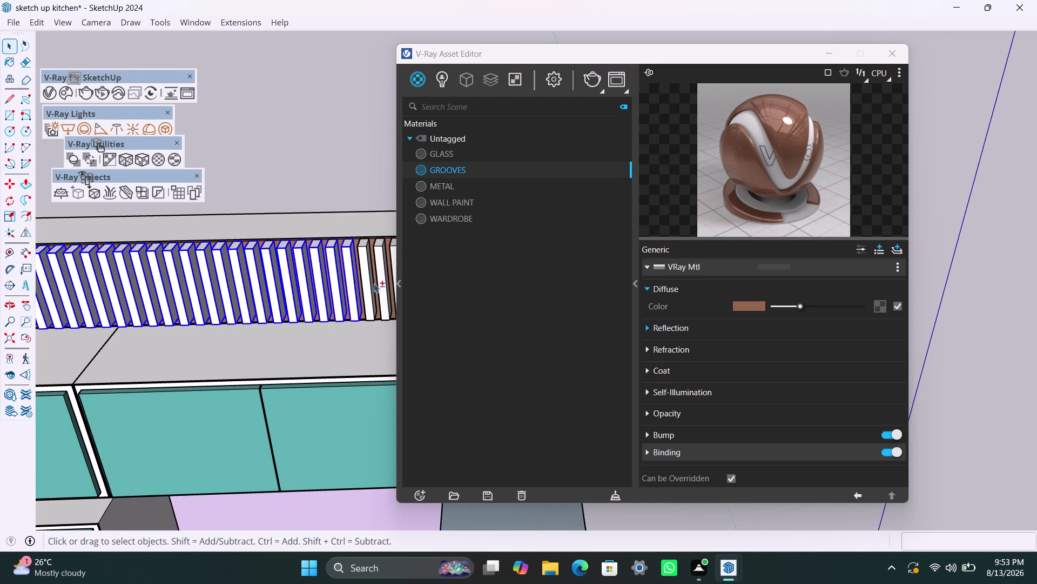
click(374, 283)
Add the last six slats and apply GROOVES to the whole selected run.
scroll(down, 3)
middle_drag(312, 283, 238, 283)
scroll(up, 3)
middle_drag(231, 299, 331, 312)
scroll(up, 3)
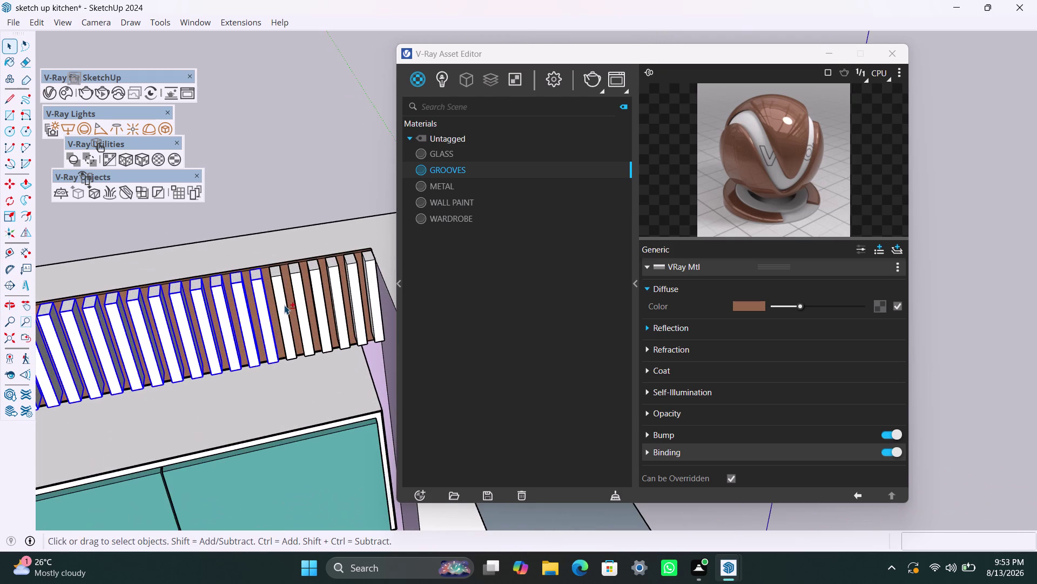
click(285, 304)
click(300, 294)
click(319, 289)
click(336, 284)
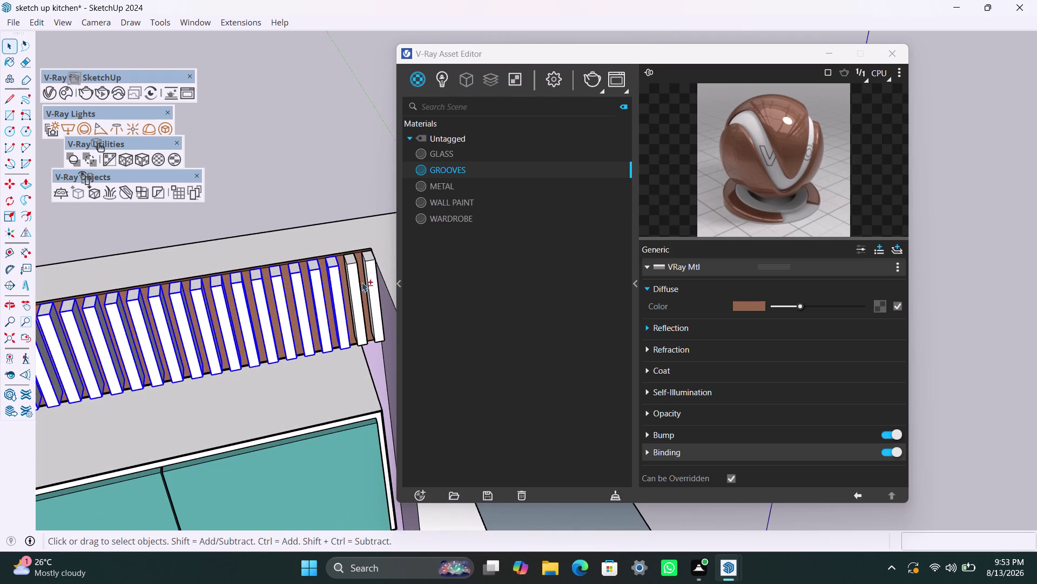
click(357, 284)
click(372, 284)
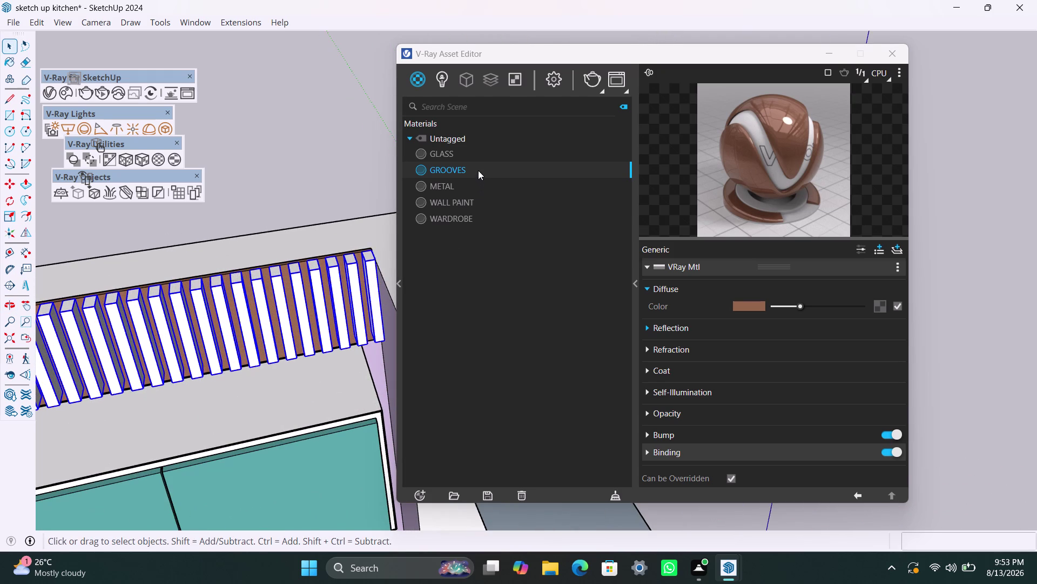
right_click(479, 170)
click(495, 197)
scroll(down, 3)
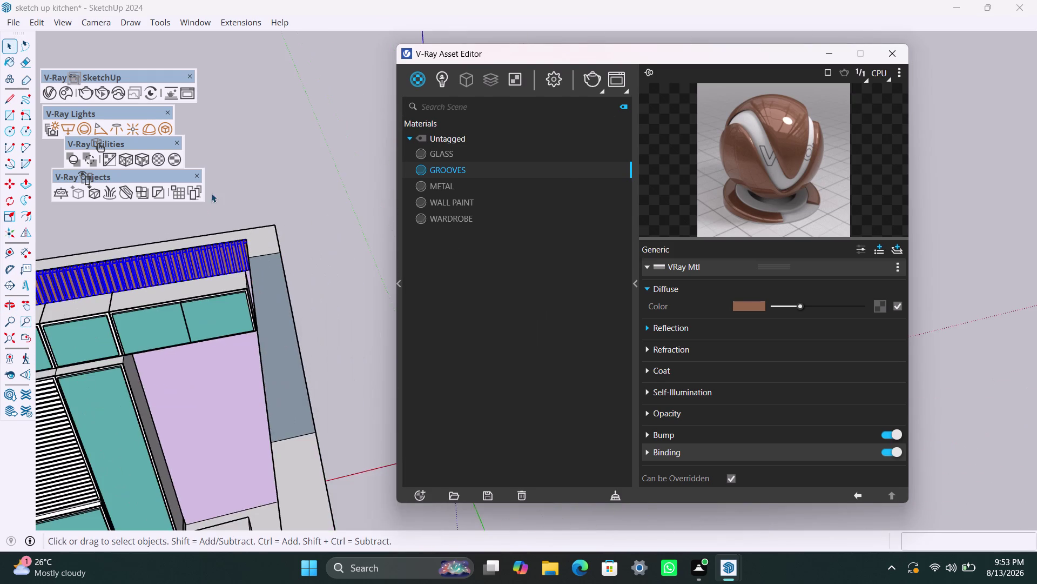
click(213, 192)
scroll(down, 3)
middle_drag(111, 338, 326, 319)
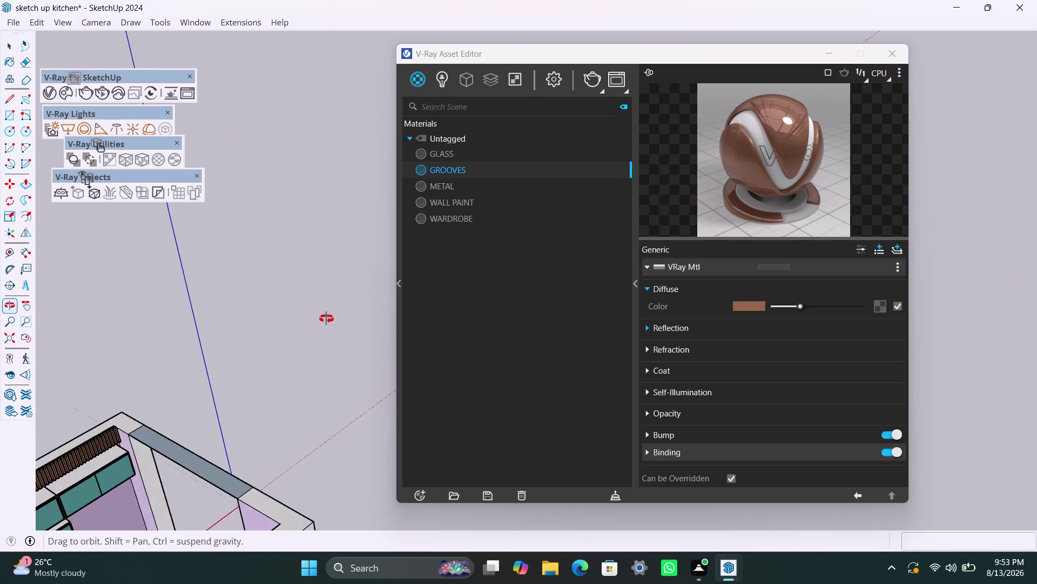
middle_drag(325, 319, 326, 318)
scroll(down, 3)
scroll(down, 3)
middle_drag(137, 450, 310, 431)
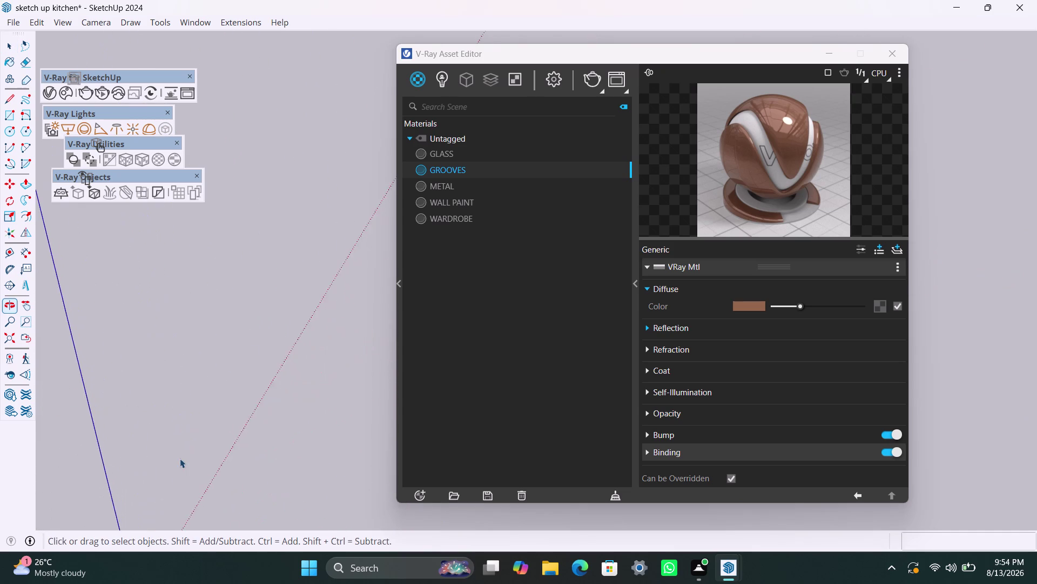
scroll(down, 3)
middle_drag(169, 386, 318, 390)
scroll(up, 3)
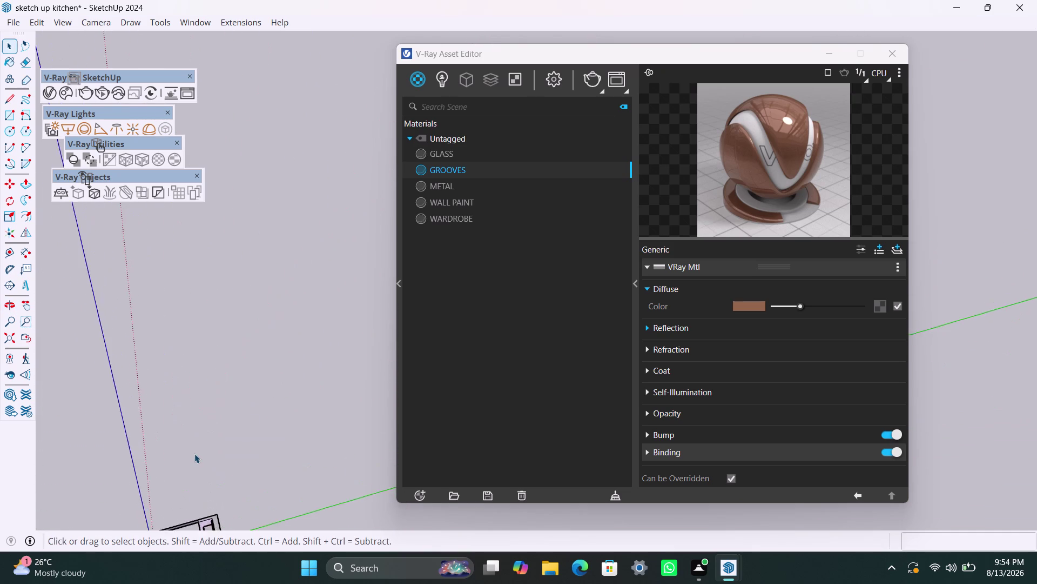
middle_drag(229, 437, 306, 172)
scroll(up, 3)
middle_drag(95, 438, 116, 447)
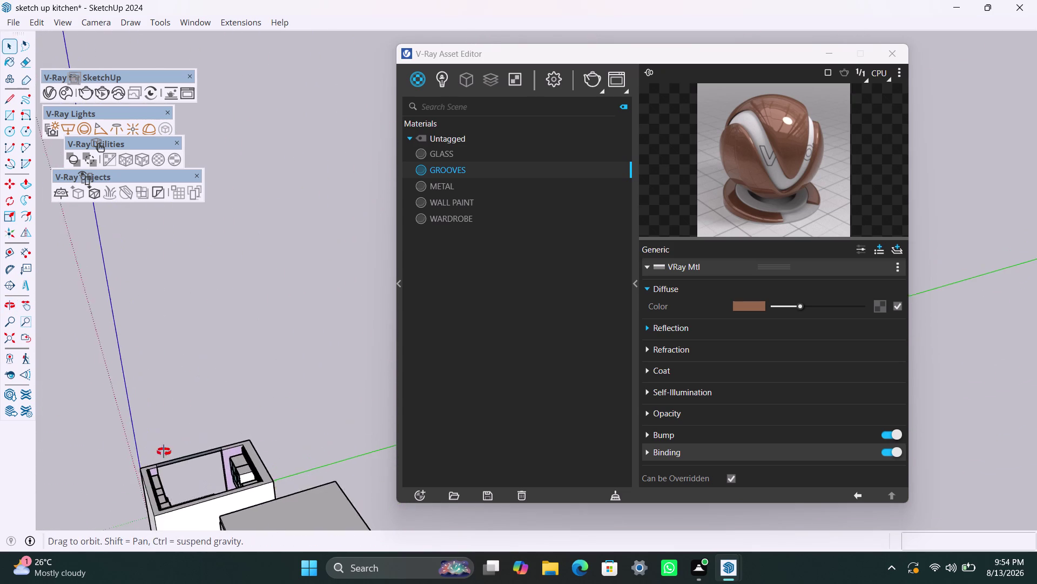
middle_drag(117, 447, 256, 367)
scroll(down, 3)
middle_drag(166, 419, 252, 442)
scroll(down, 3)
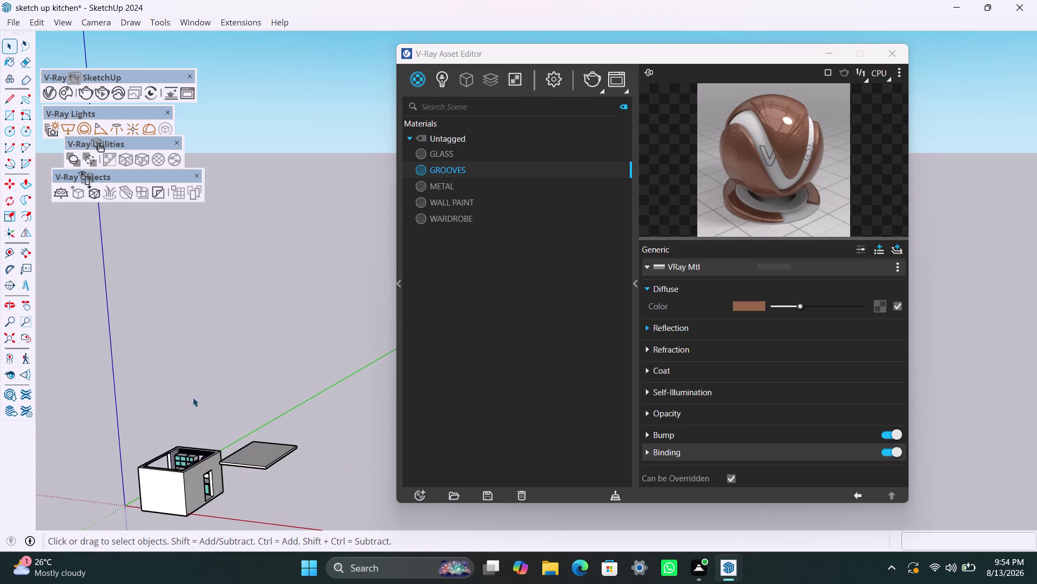
scroll(down, 3)
middle_drag(192, 427, 235, 382)
scroll(up, 3)
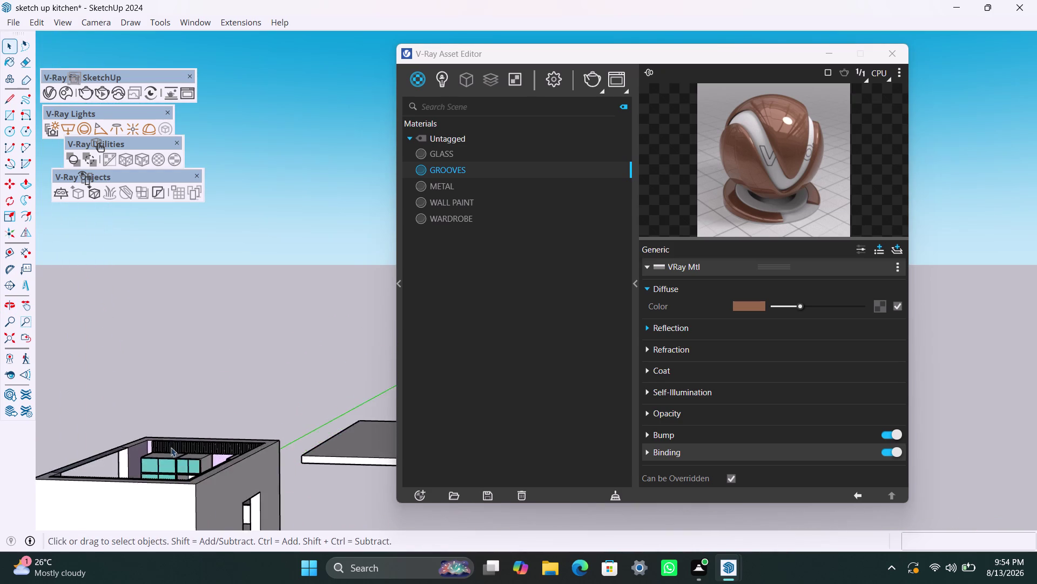
scroll(up, 3)
middle_drag(190, 431, 200, 502)
scroll(up, 3)
middle_drag(208, 479, 216, 467)
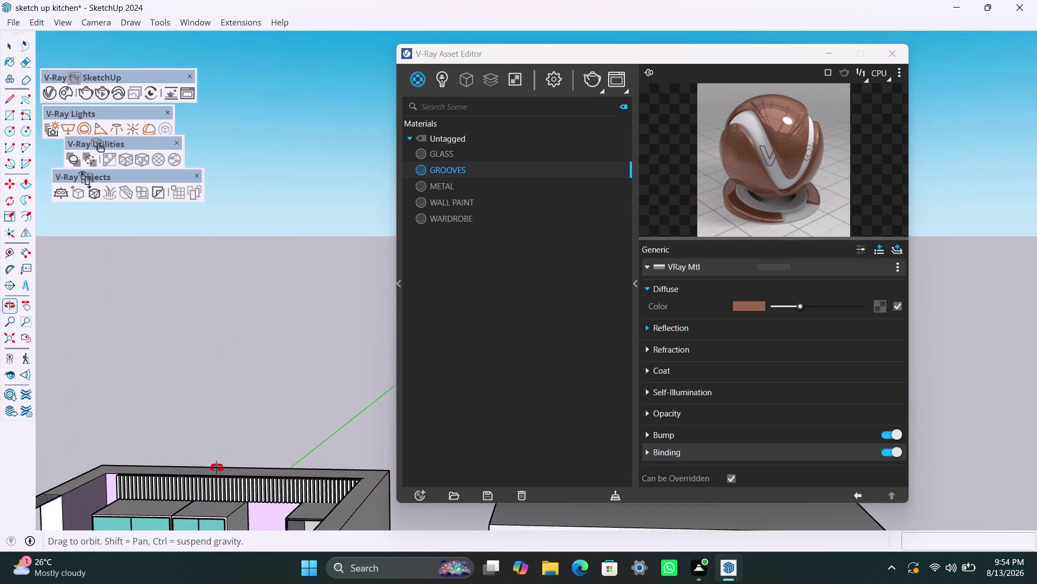
middle_drag(216, 467, 258, 281)
scroll(up, 3)
middle_drag(226, 285, 229, 421)
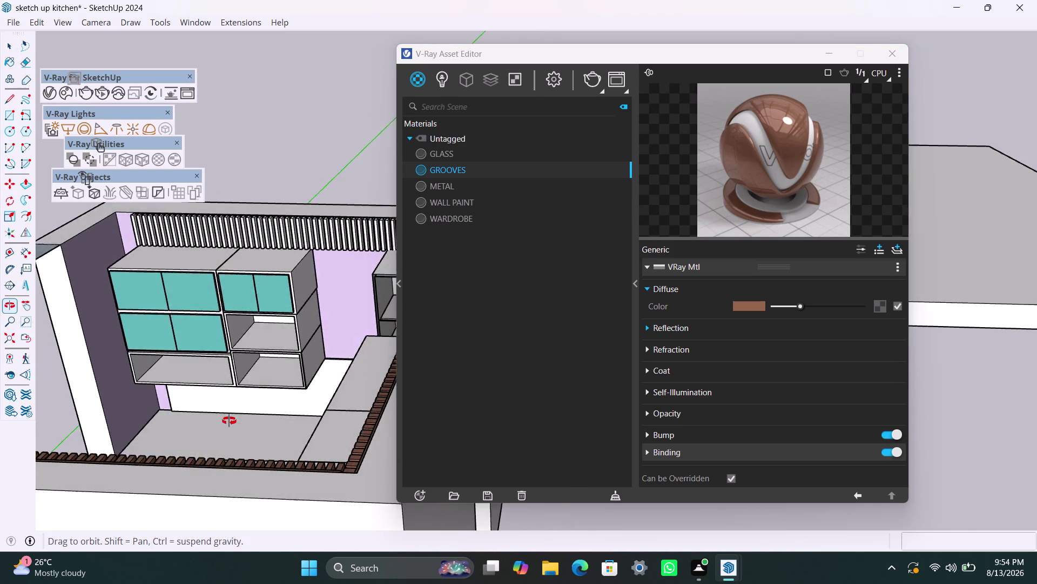
middle_drag(229, 420, 230, 421)
scroll(up, 3)
middle_drag(223, 304, 306, 399)
scroll(down, 3)
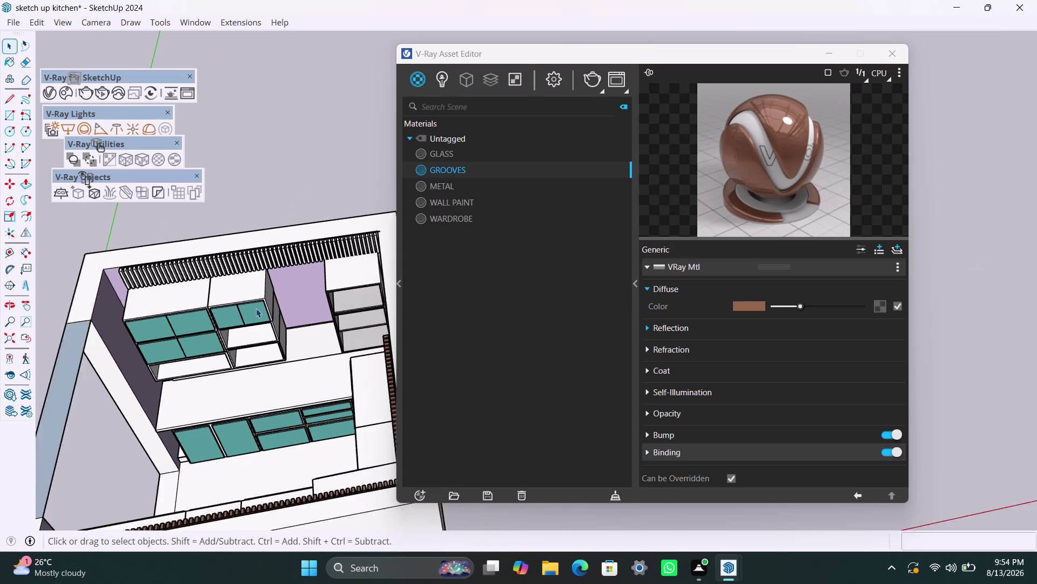
middle_drag(295, 322, 378, 307)
scroll(up, 3)
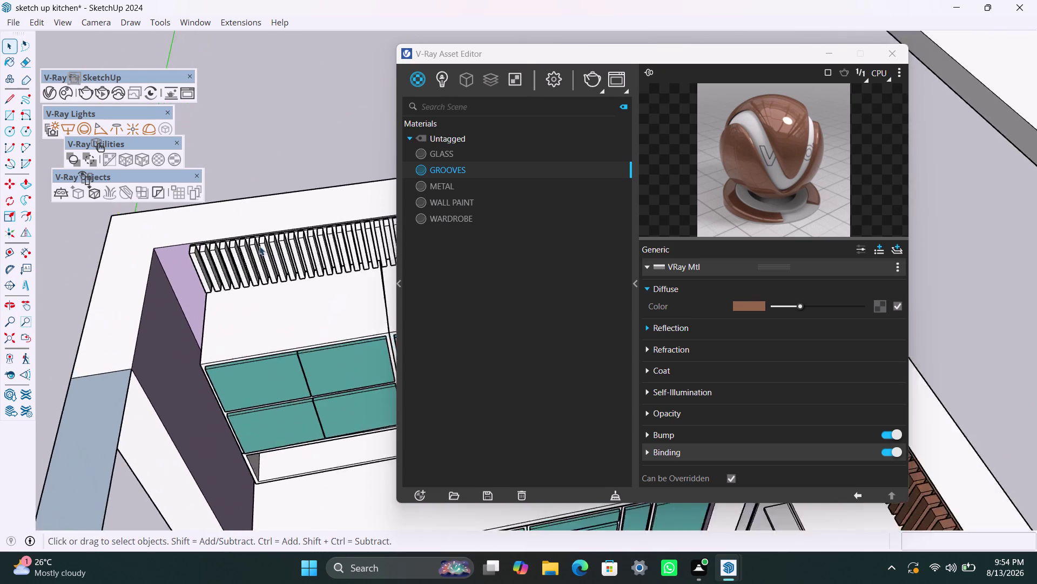
scroll(up, 3)
scroll(up, 3)
Apply GROOVES to the first row of twelve white slats nearest the camera.
click(236, 231)
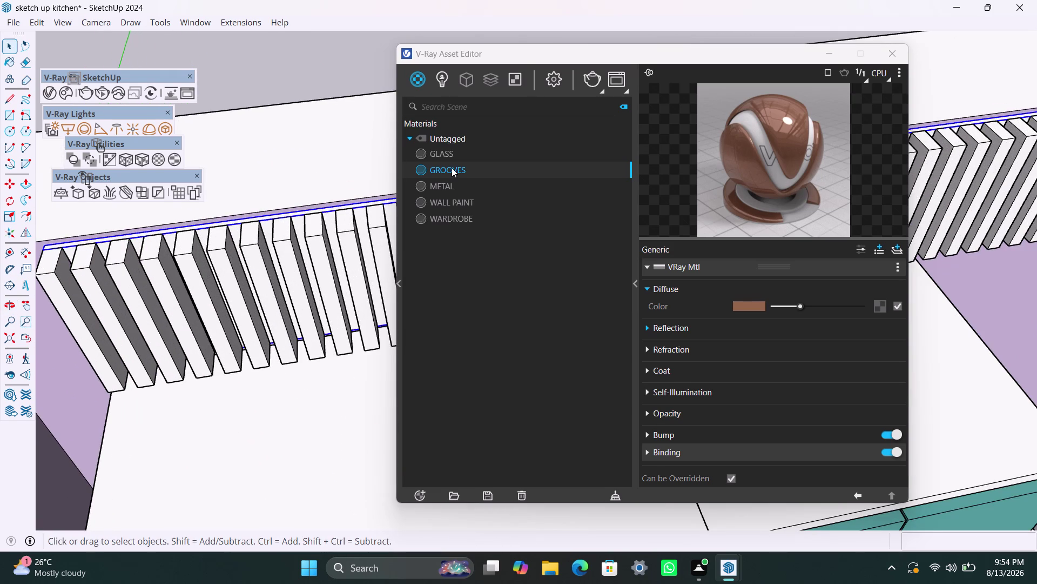
right_click(451, 168)
click(479, 191)
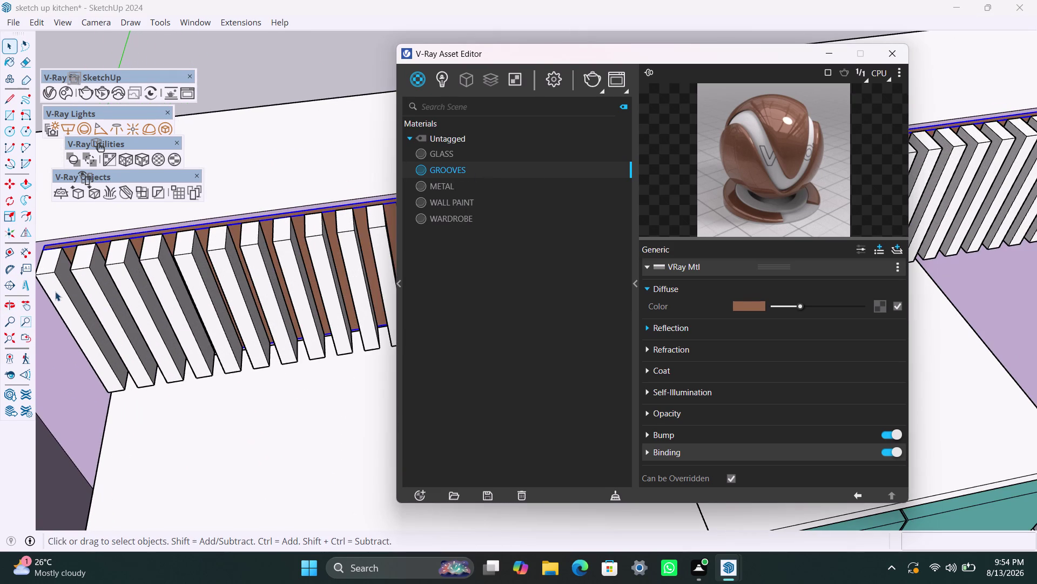
click(51, 283)
click(88, 275)
click(118, 272)
click(151, 264)
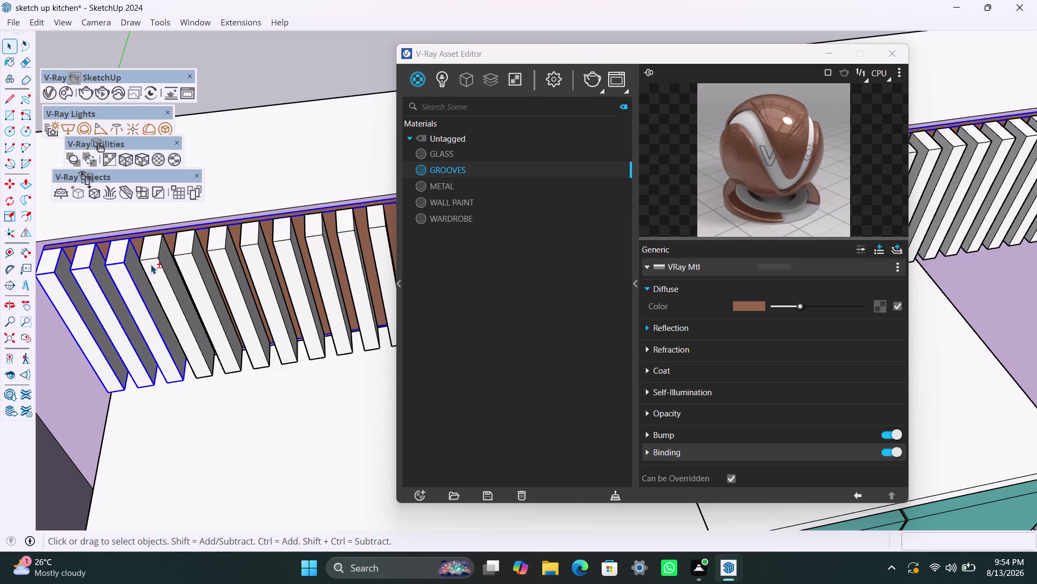
click(182, 260)
click(218, 255)
click(259, 254)
click(289, 250)
click(319, 247)
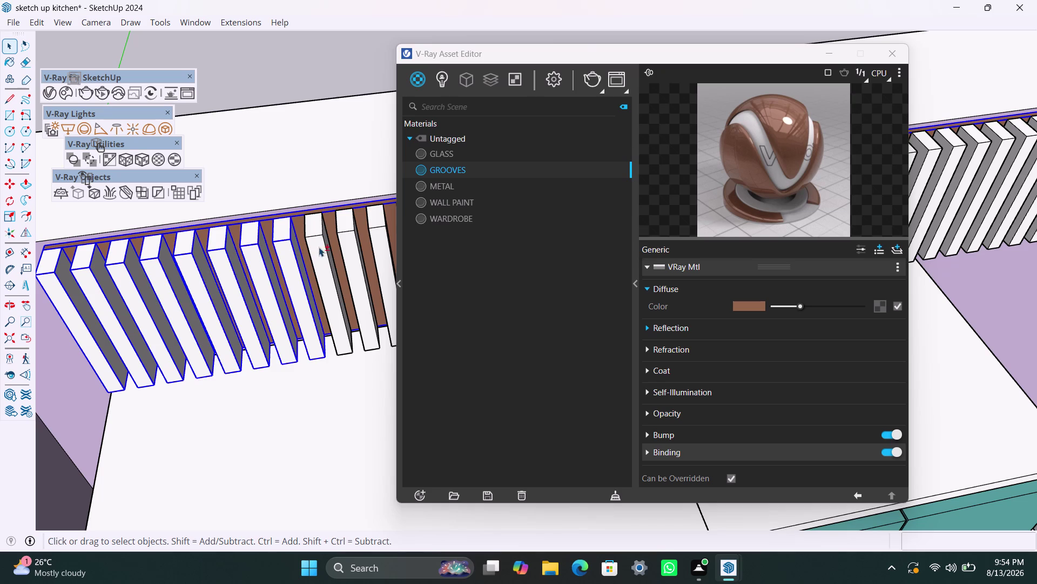
click(357, 241)
click(372, 240)
right_click(473, 168)
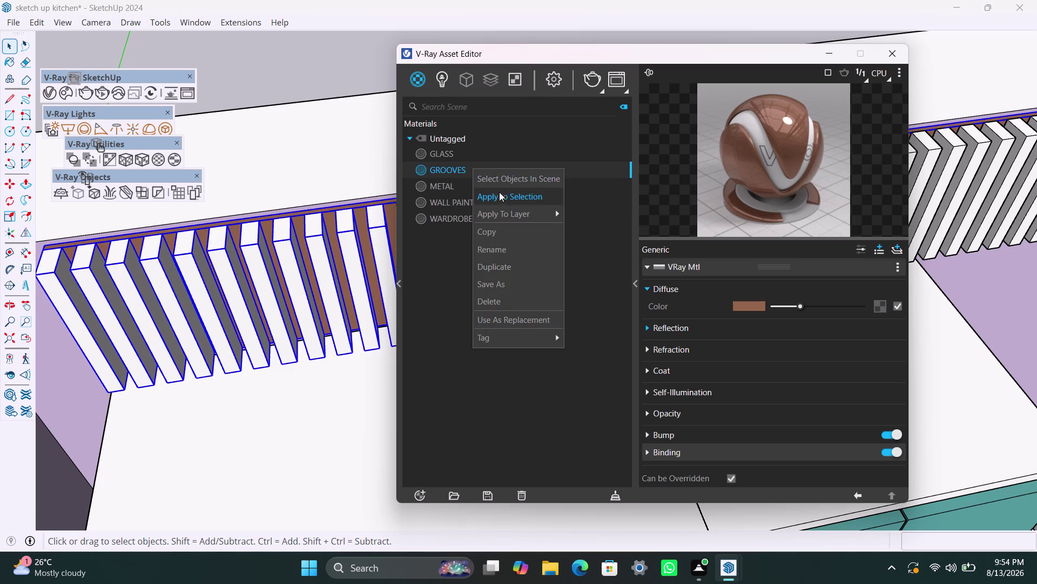
click(499, 193)
Orbit closer and apply GROOVES to the next batch of uncoloured slats.
scroll(down, 3)
middle_drag(298, 331, 150, 345)
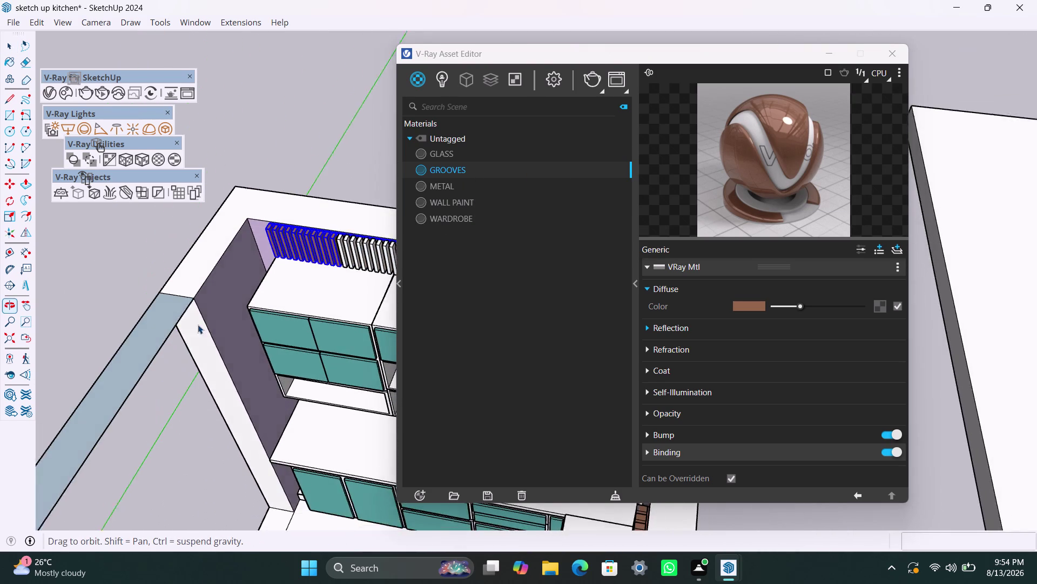
scroll(down, 3)
middle_drag(297, 333, 118, 331)
click(273, 208)
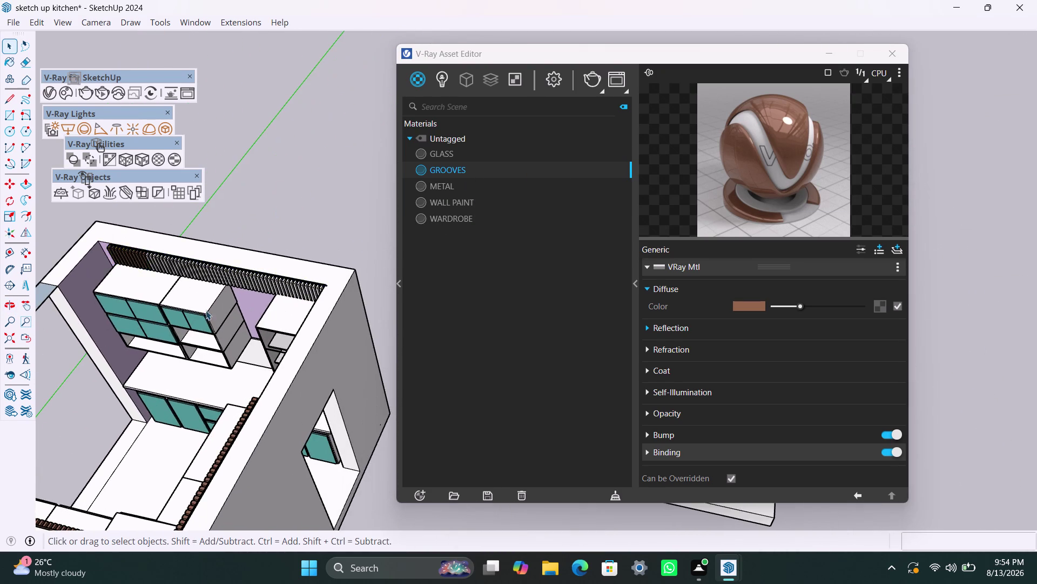
scroll(down, 3)
middle_drag(130, 369, 269, 365)
scroll(up, 3)
middle_drag(114, 439, 137, 424)
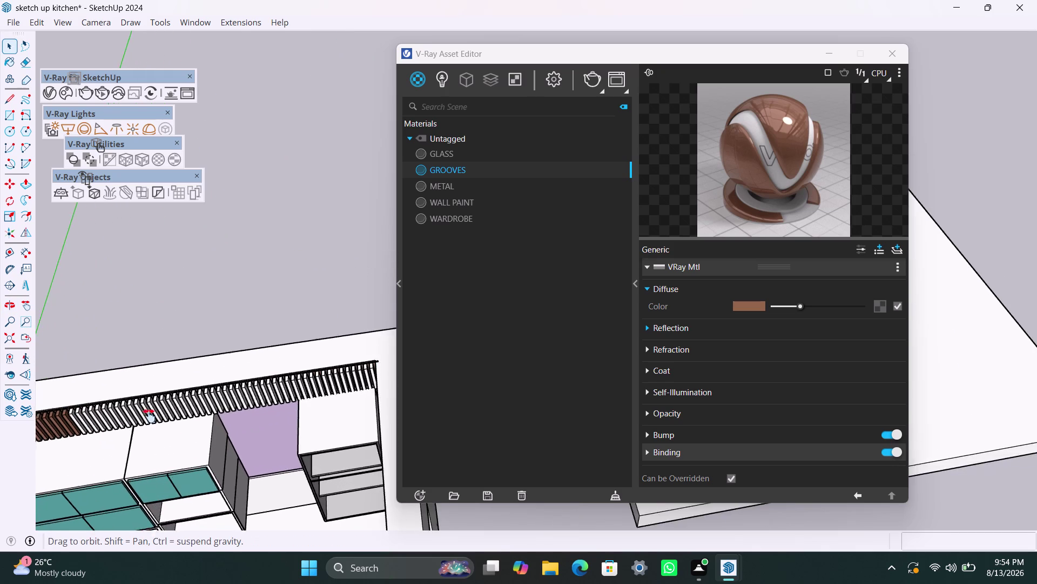
middle_drag(137, 424, 227, 322)
scroll(up, 3)
click(184, 289)
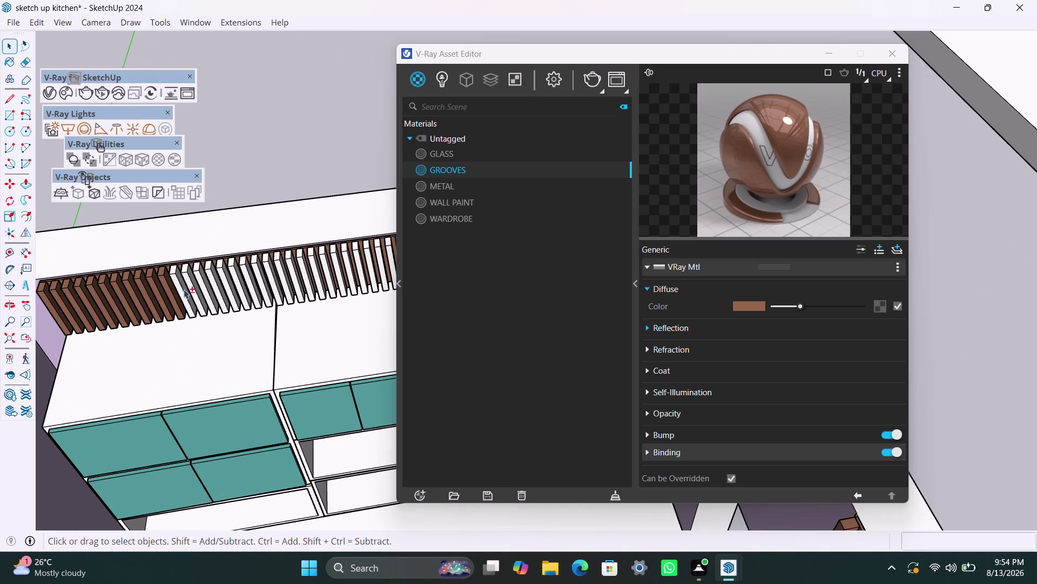
click(193, 288)
click(202, 284)
click(227, 280)
click(221, 287)
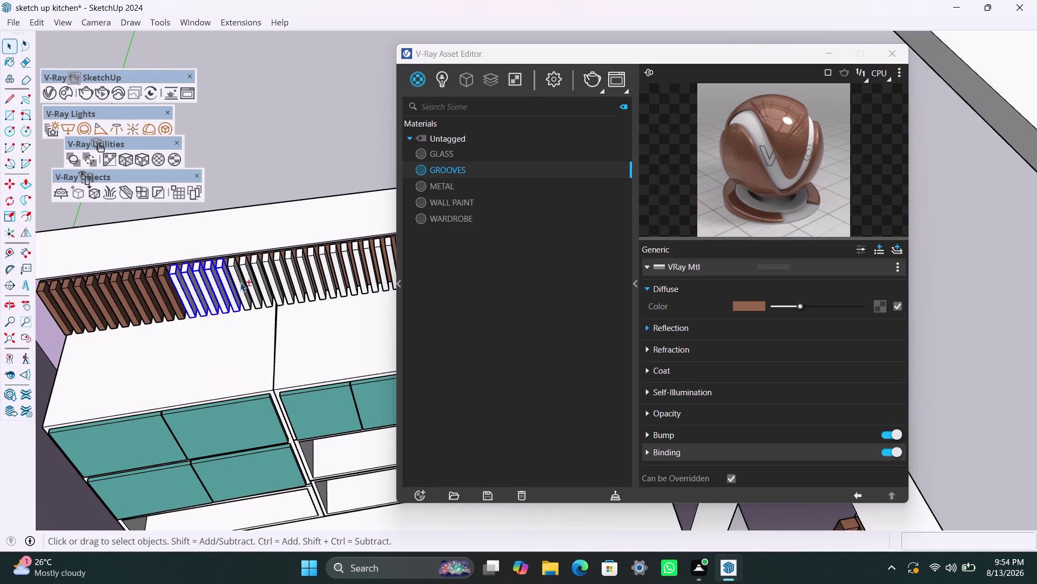
click(242, 277)
click(254, 281)
click(239, 284)
click(251, 278)
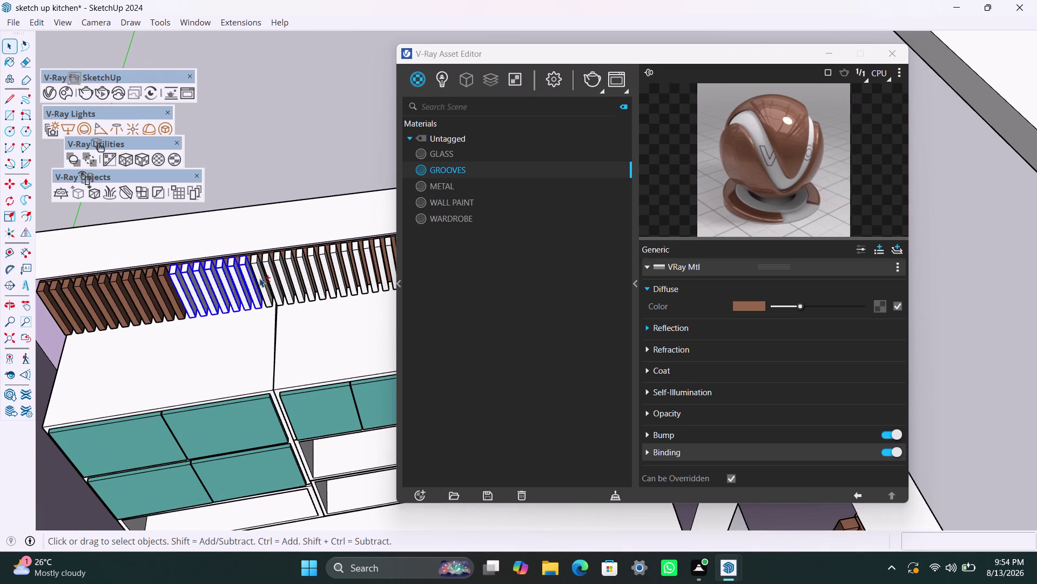
click(261, 276)
click(276, 275)
click(289, 276)
click(285, 279)
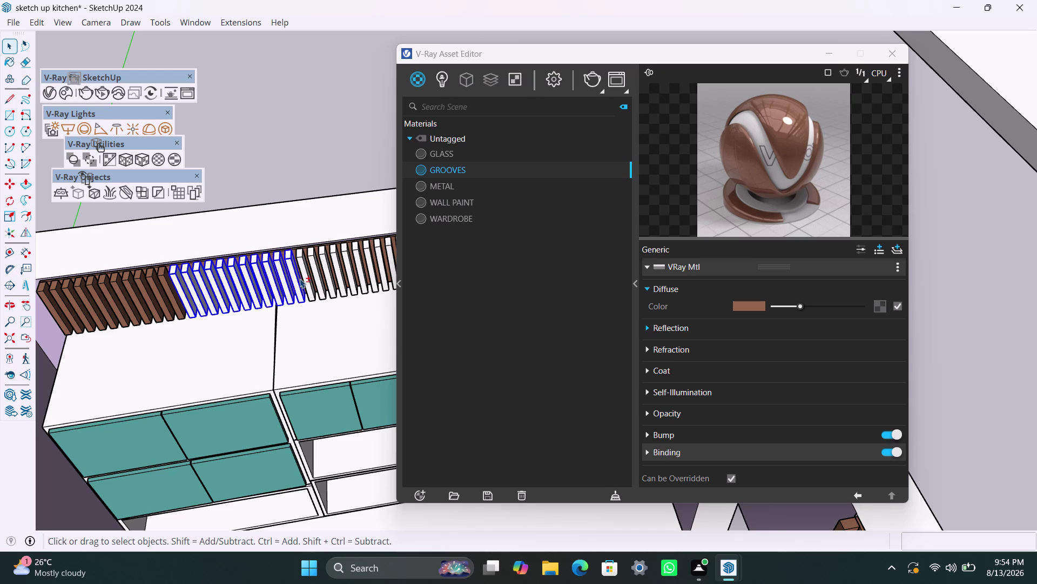
click(307, 270)
click(313, 270)
click(331, 271)
click(340, 270)
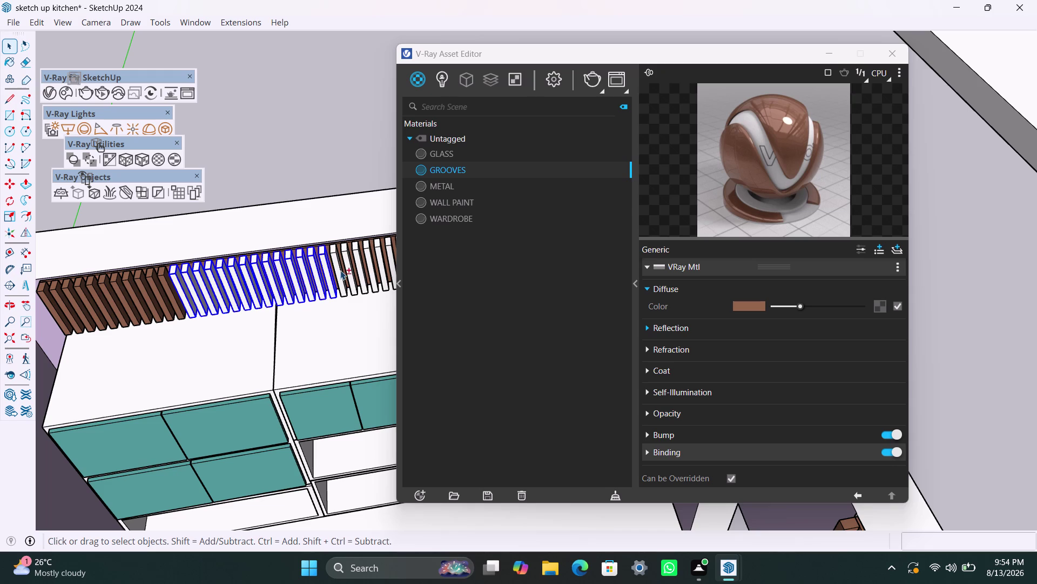
click(350, 267)
click(362, 269)
click(370, 264)
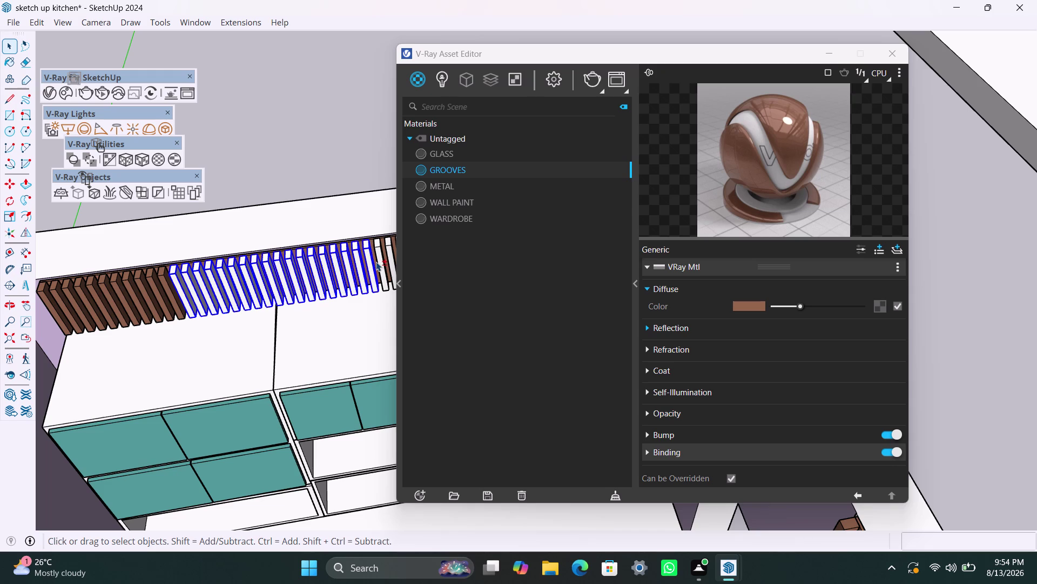
click(381, 257)
click(391, 257)
click(390, 253)
right_click(447, 163)
click(467, 189)
Move along the shutter and give about sixteen more white slats GROOVES.
scroll(down, 3)
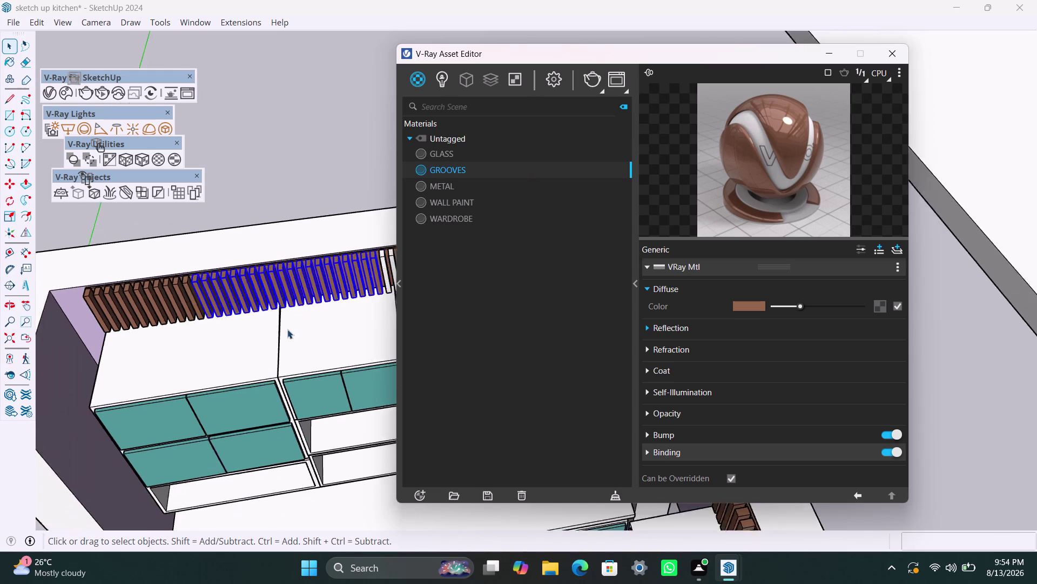
scroll(down, 3)
middle_drag(283, 310, 155, 326)
scroll(up, 3)
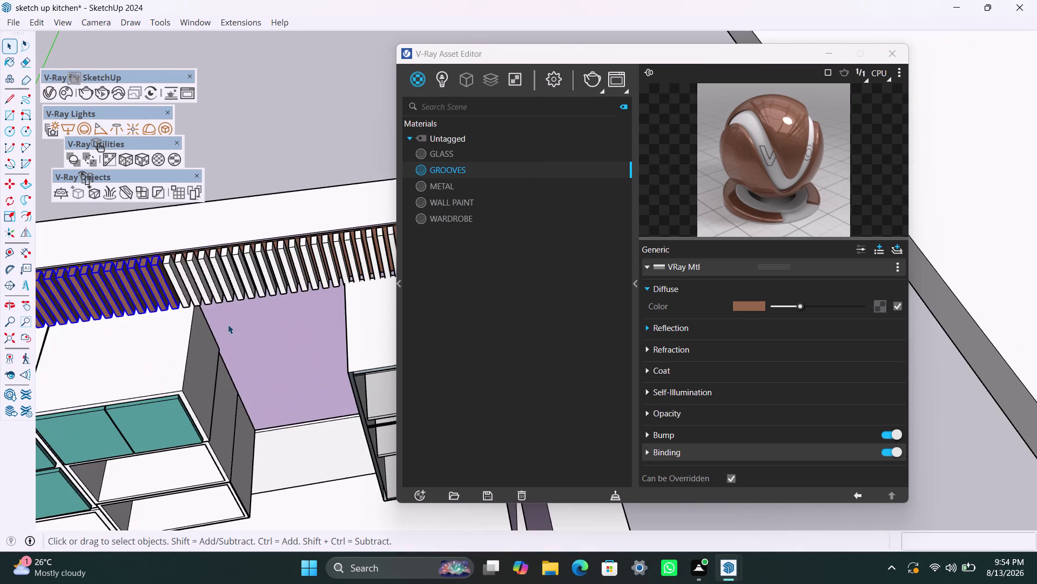
scroll(down, 3)
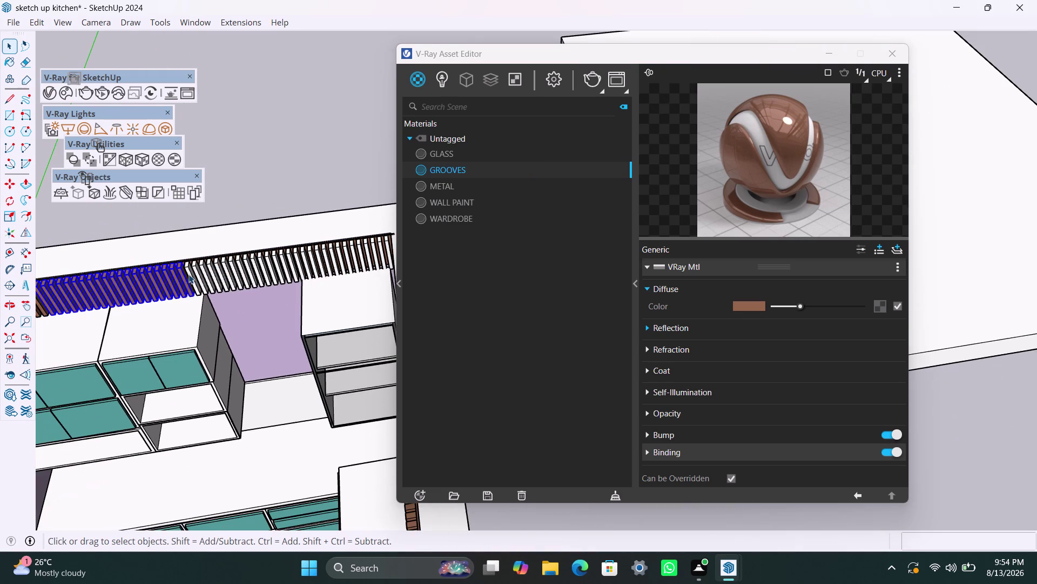
click(188, 274)
scroll(up, 3)
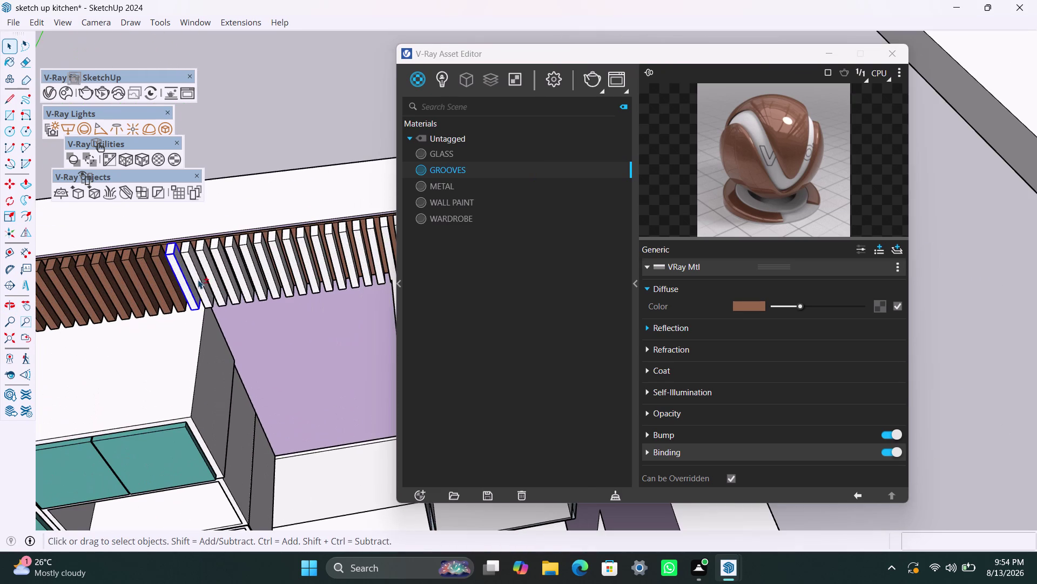
click(197, 280)
click(203, 268)
click(225, 259)
click(235, 260)
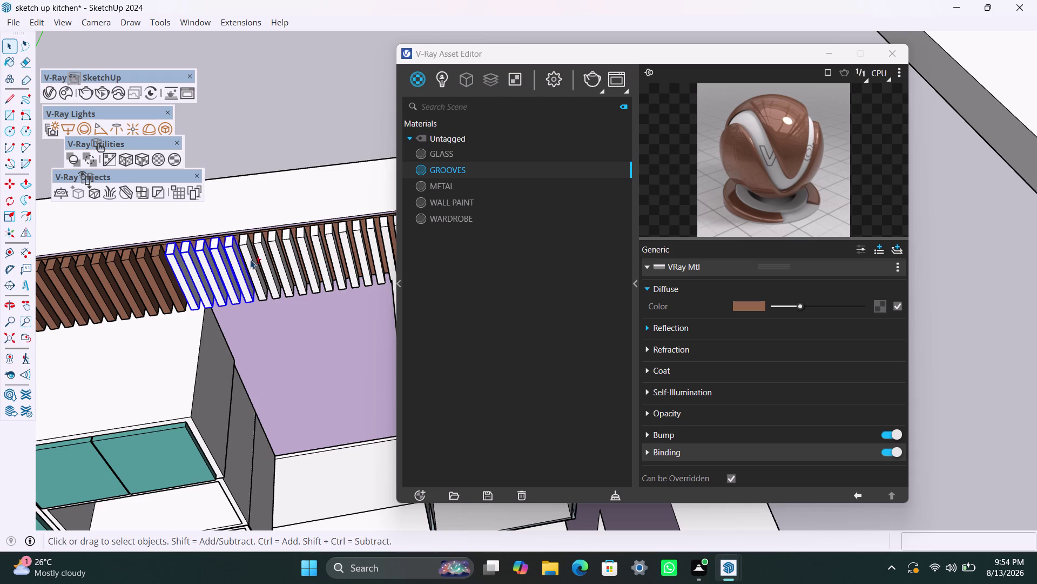
click(251, 258)
click(267, 259)
click(289, 261)
click(286, 267)
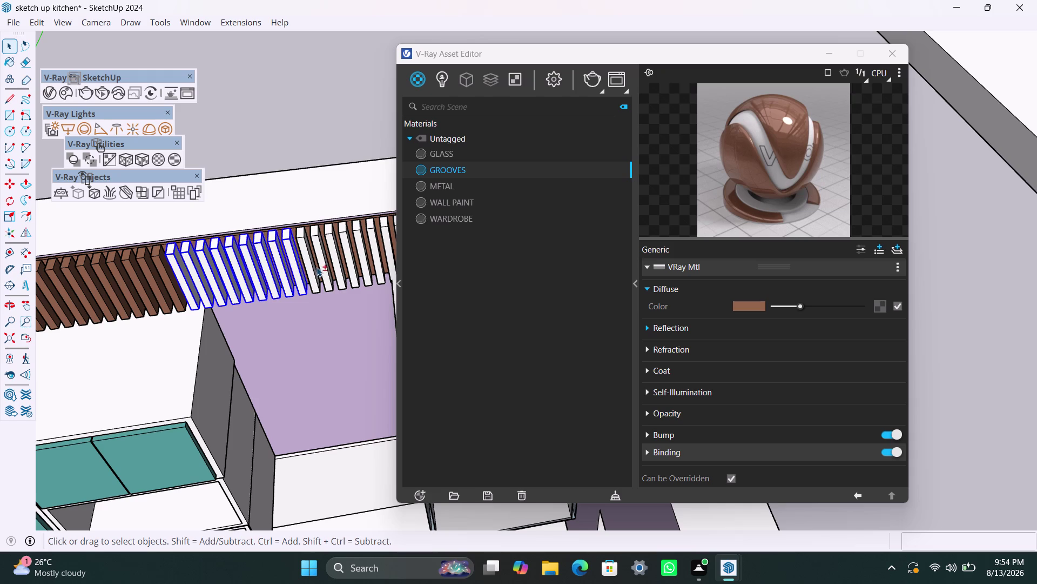
click(310, 265)
click(321, 256)
click(332, 253)
click(345, 252)
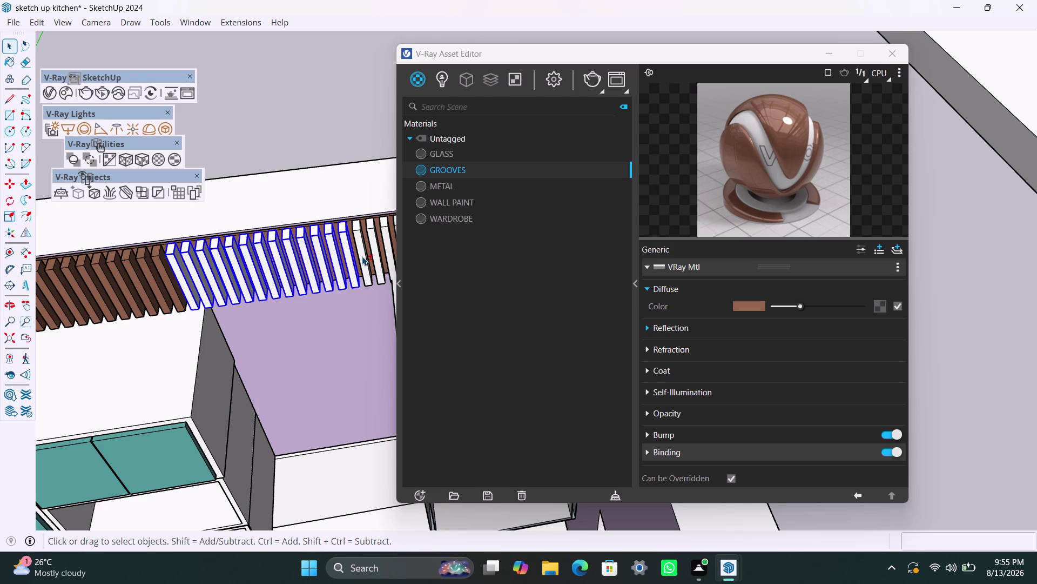
click(362, 256)
click(377, 254)
click(392, 249)
click(390, 247)
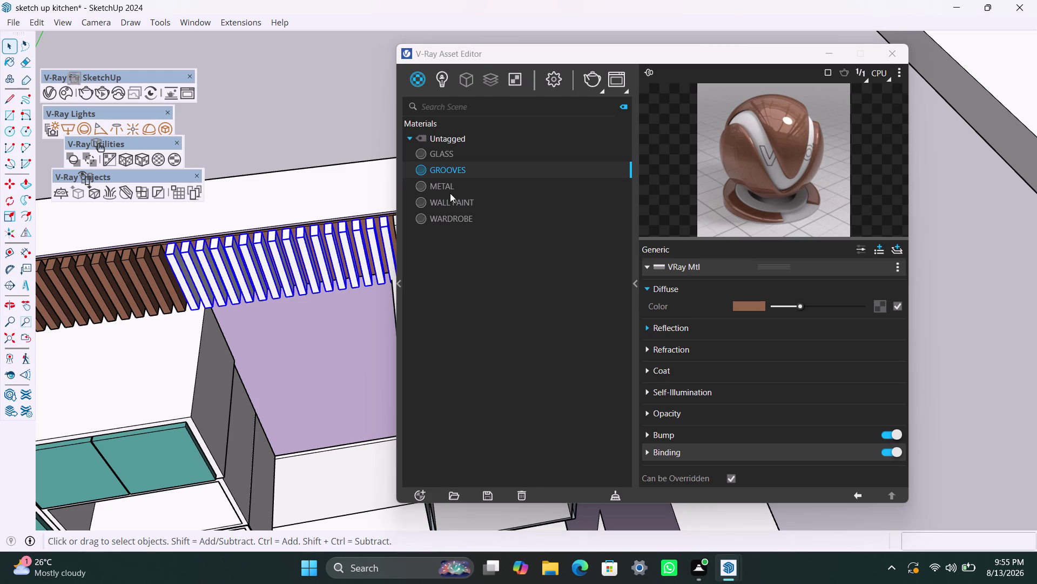
right_click(459, 171)
click(483, 199)
Apply GROOVES to the last white slats at the far end of the shutter.
scroll(down, 3)
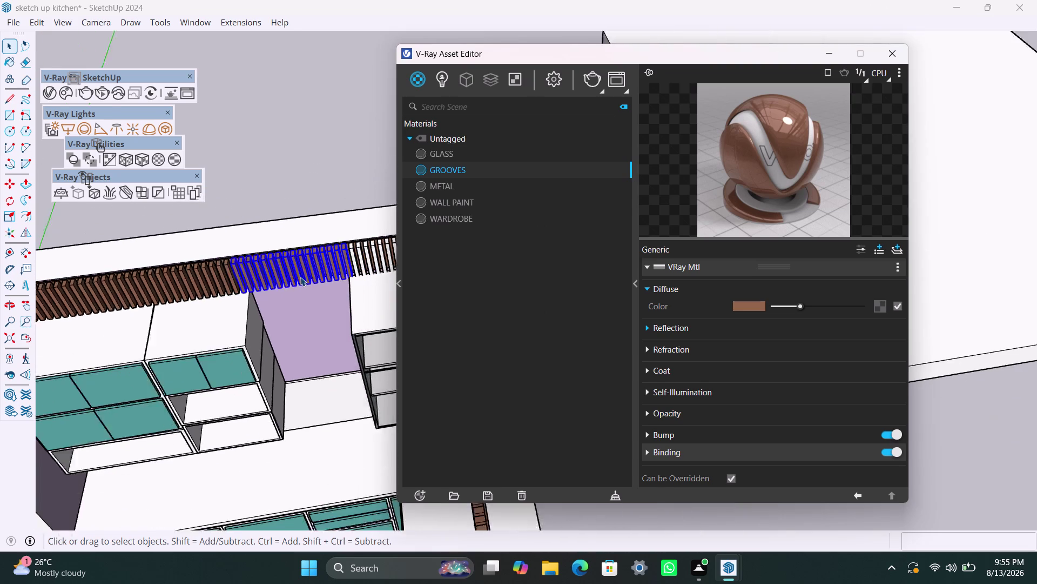
middle_drag(302, 274, 195, 285)
scroll(up, 3)
middle_drag(228, 296, 271, 279)
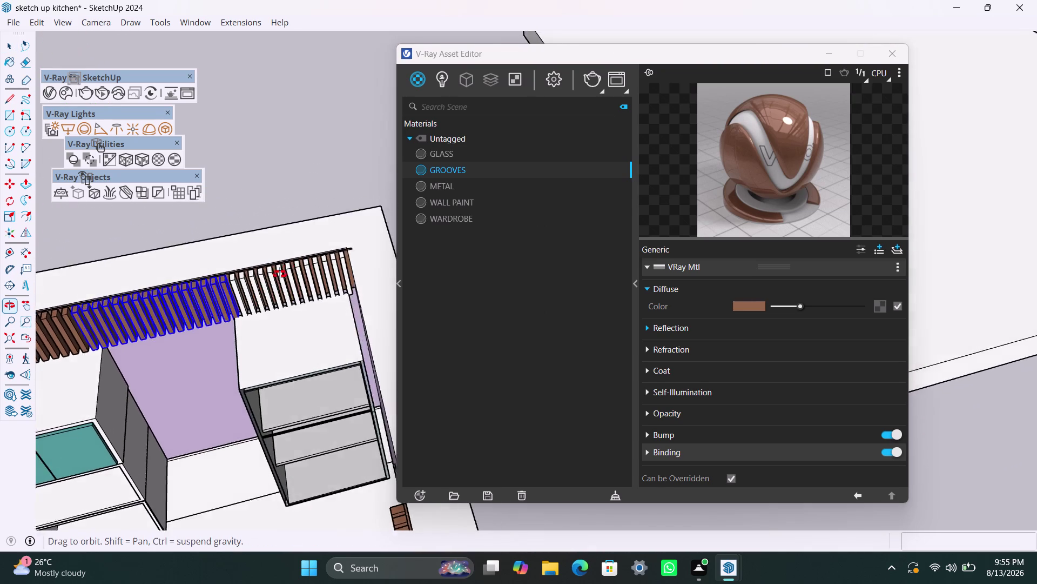
middle_drag(271, 279, 297, 266)
scroll(up, 3)
click(219, 303)
click(236, 301)
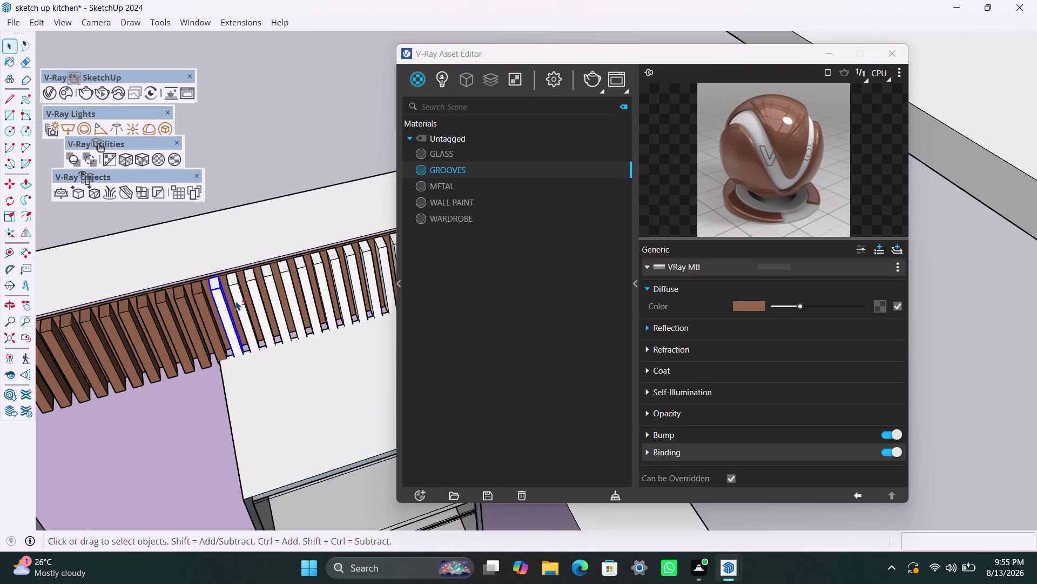
click(262, 297)
click(276, 296)
click(292, 293)
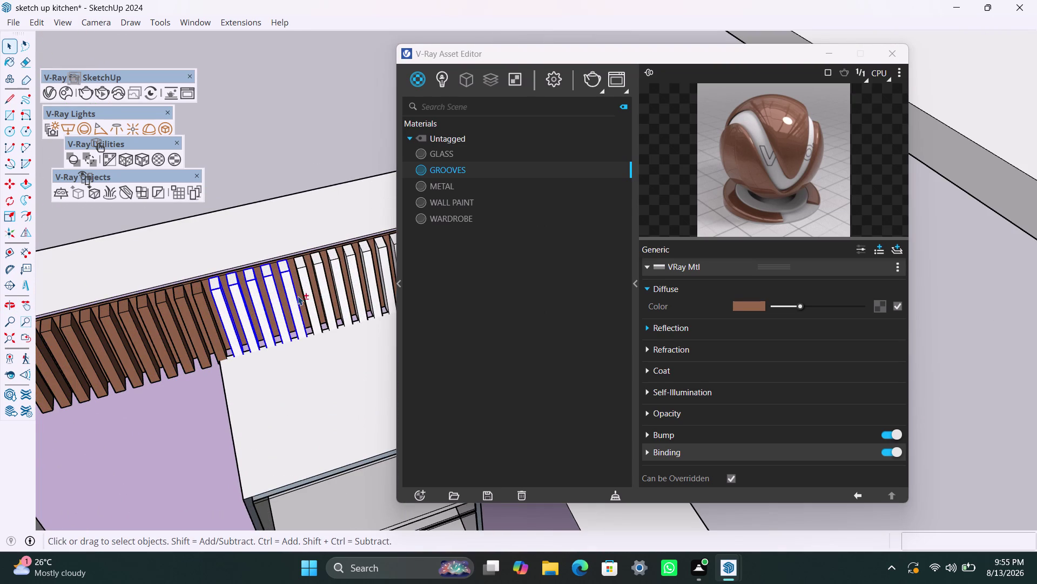
click(310, 291)
click(326, 292)
click(346, 292)
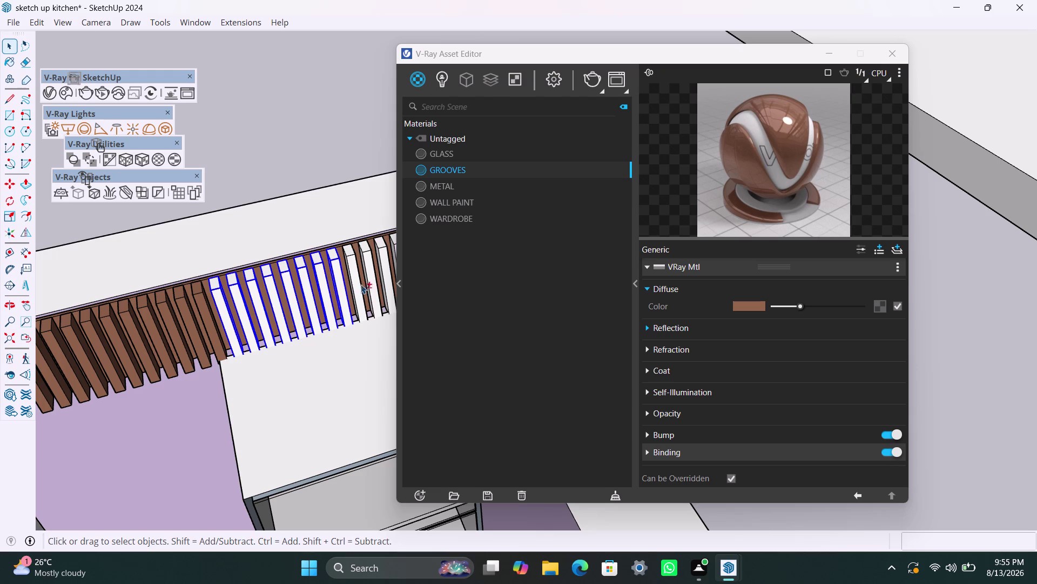
click(358, 281)
click(373, 271)
click(389, 271)
scroll(down, 3)
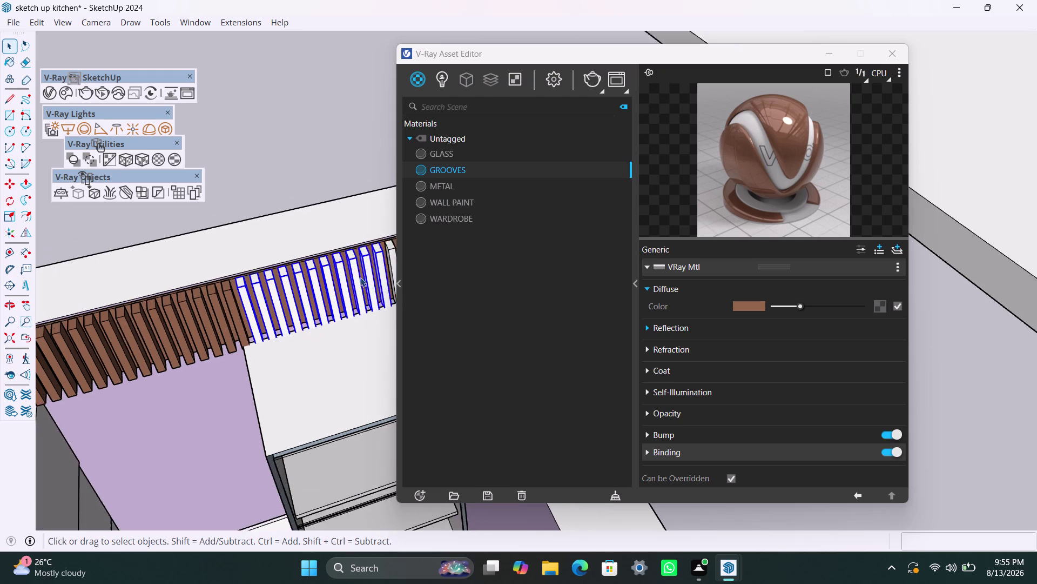
scroll(down, 3)
middle_drag(359, 271, 303, 288)
scroll(up, 3)
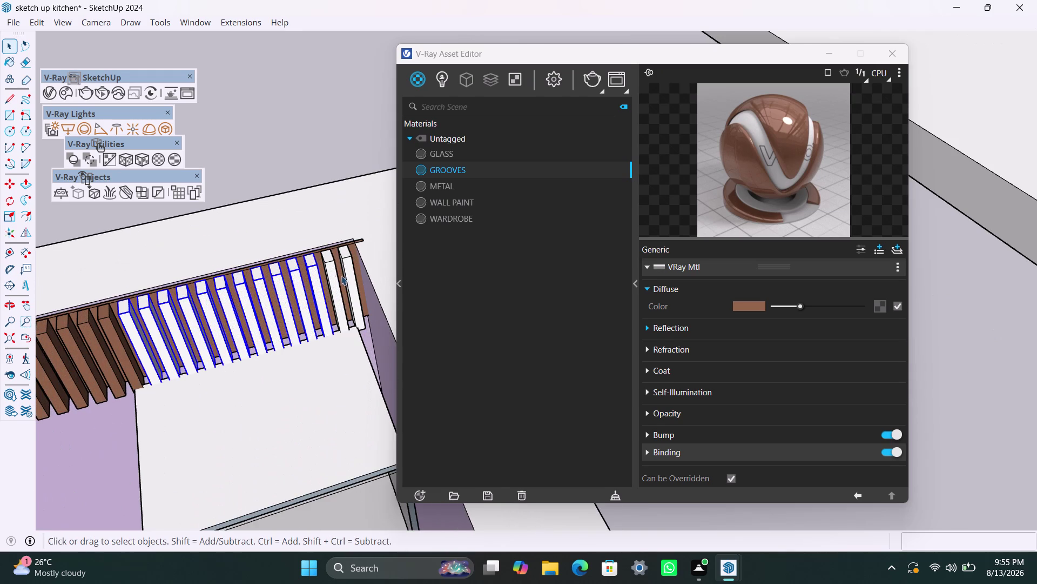
click(334, 274)
click(350, 263)
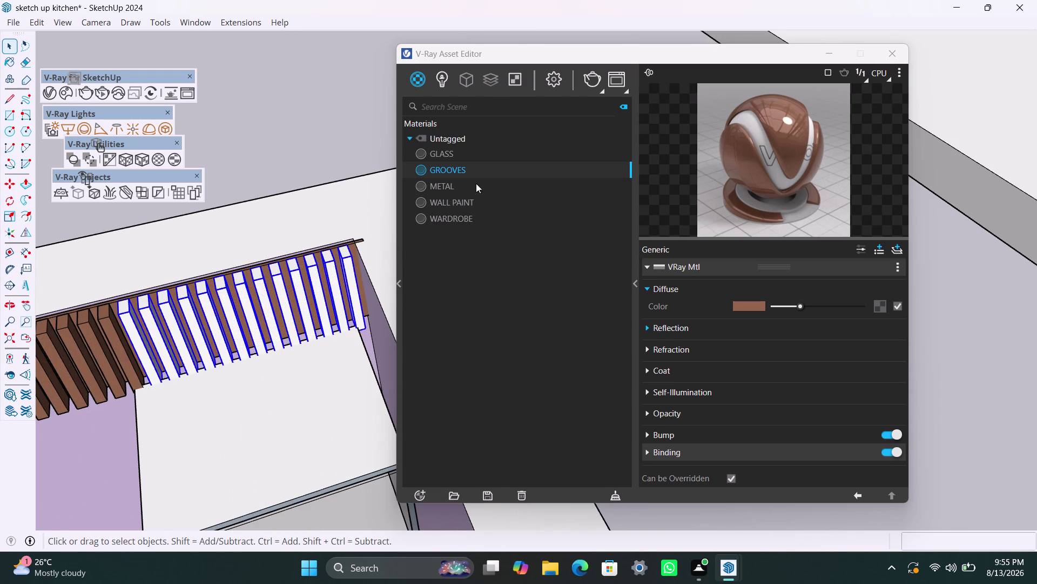
right_click(478, 170)
click(500, 200)
Orbit out over the whole room and back inside to check the shutters.
scroll(down, 3)
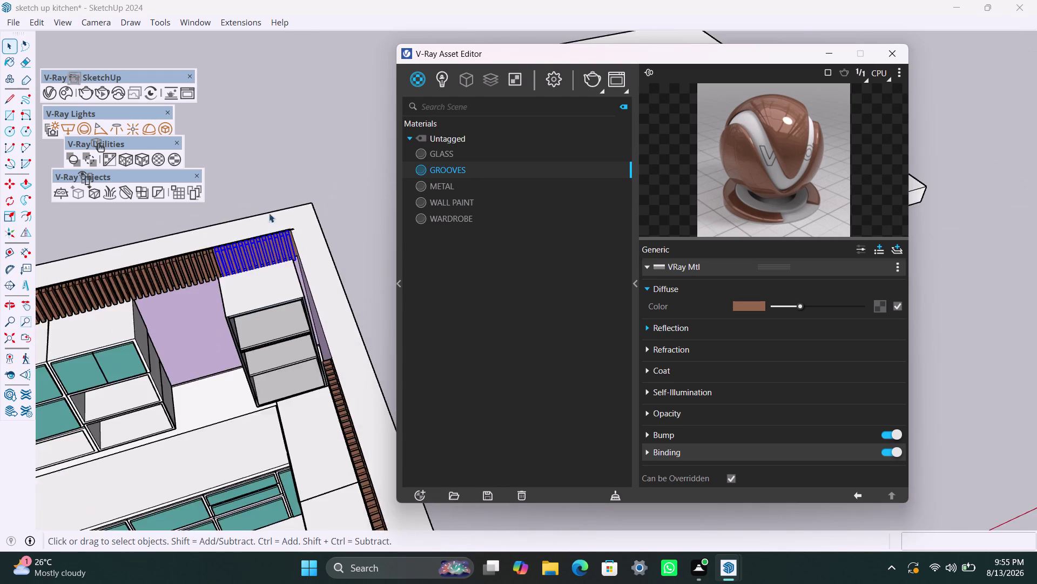
scroll(down, 3)
middle_drag(212, 310, 468, 281)
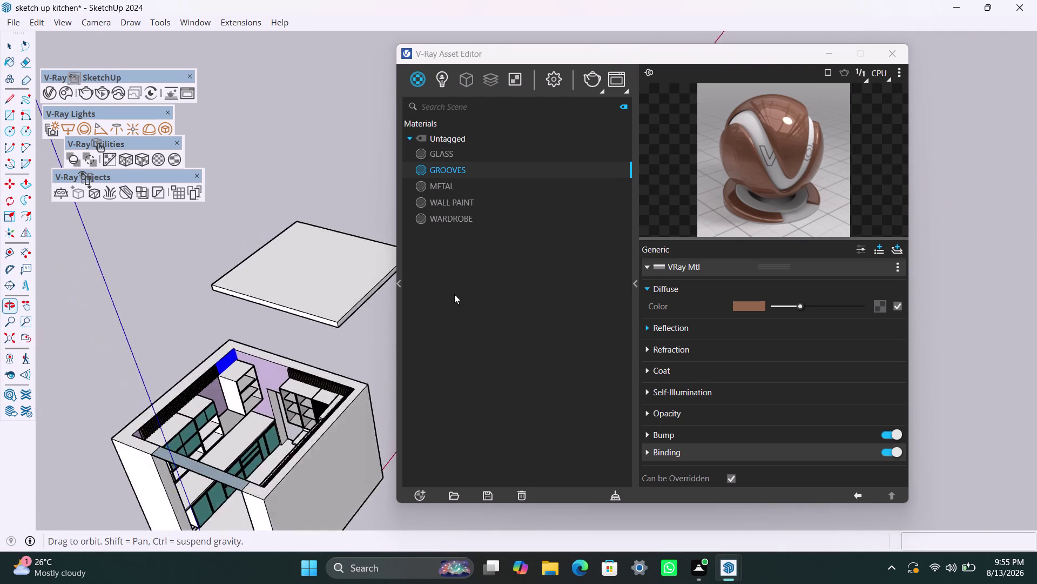
middle_drag(467, 280, 469, 282)
scroll(down, 3)
middle_drag(223, 401, 290, 401)
click(157, 399)
scroll(down, 3)
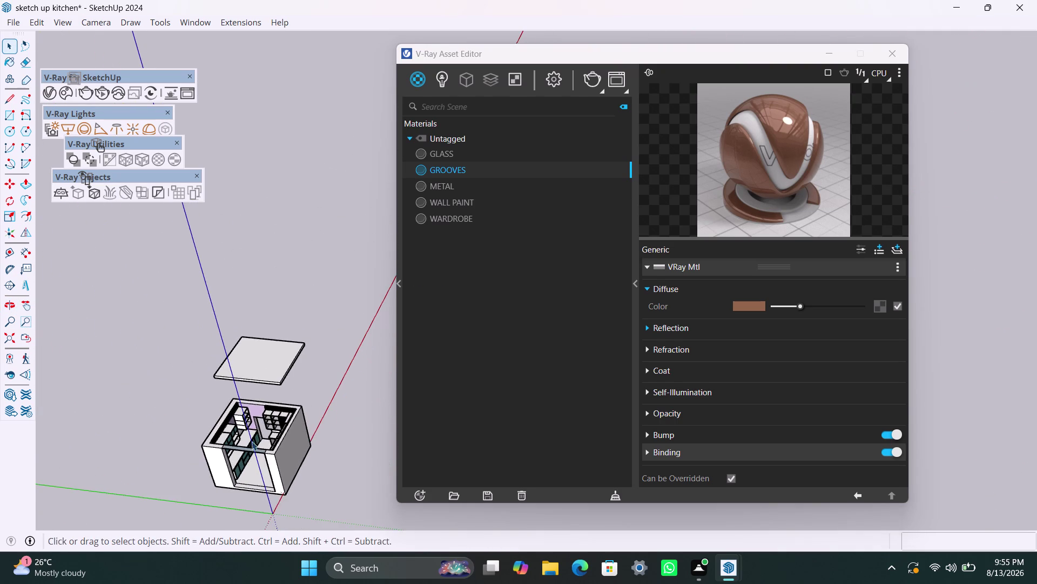
scroll(up, 3)
scroll(up, 3)
Select the white wardrobe unit and locate WARDROBE in the V-Ray materials list.
click(225, 340)
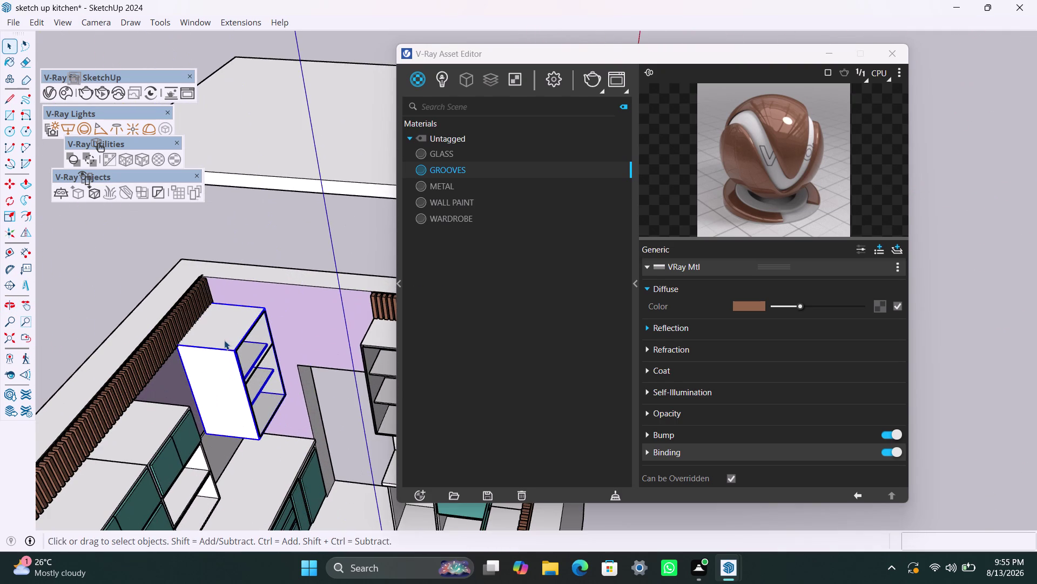
double_click(217, 338)
click(60, 267)
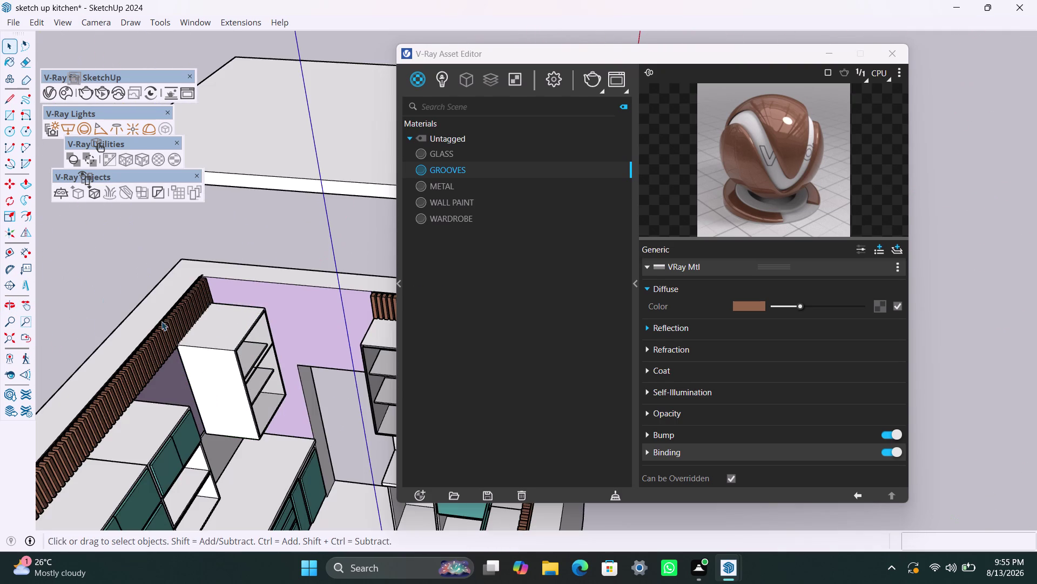
click(208, 333)
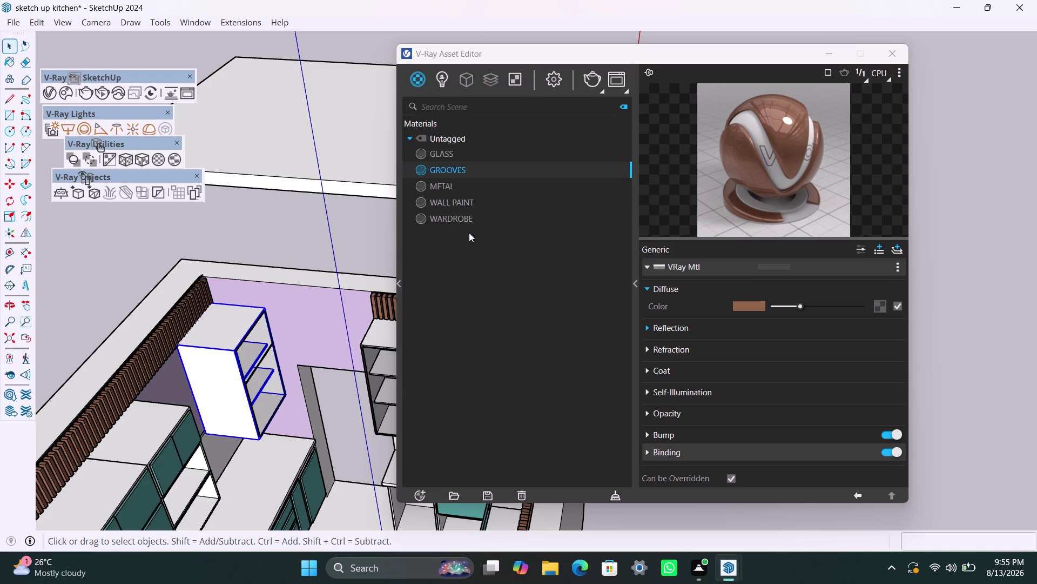
click(454, 242)
click(454, 217)
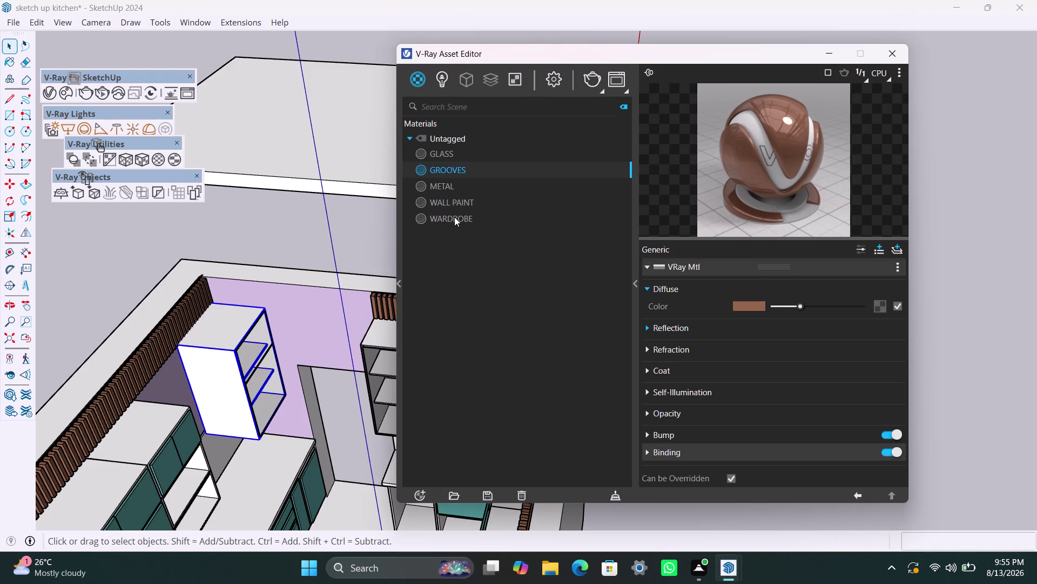
right_click(454, 217)
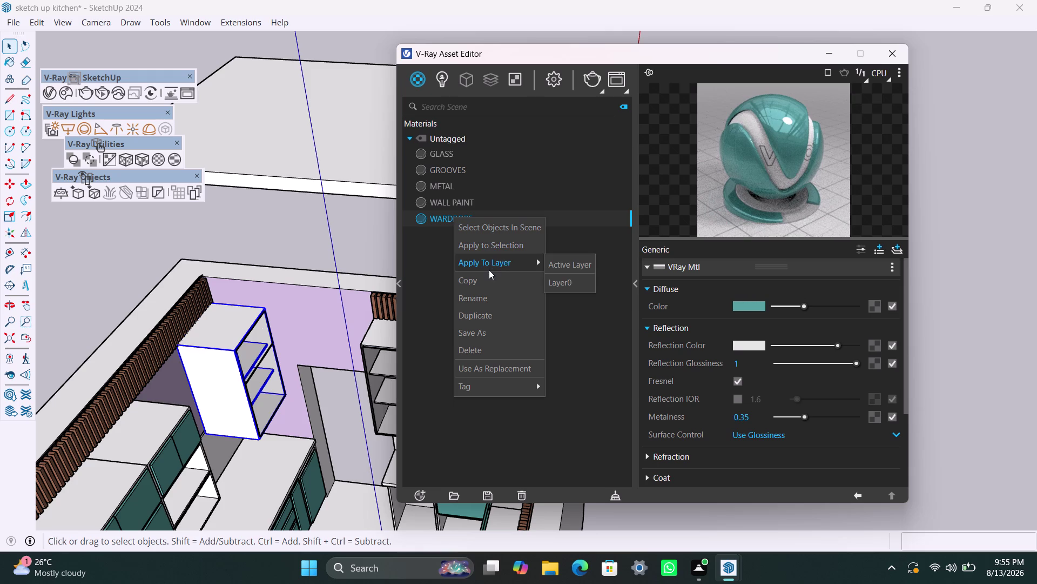
click(489, 299)
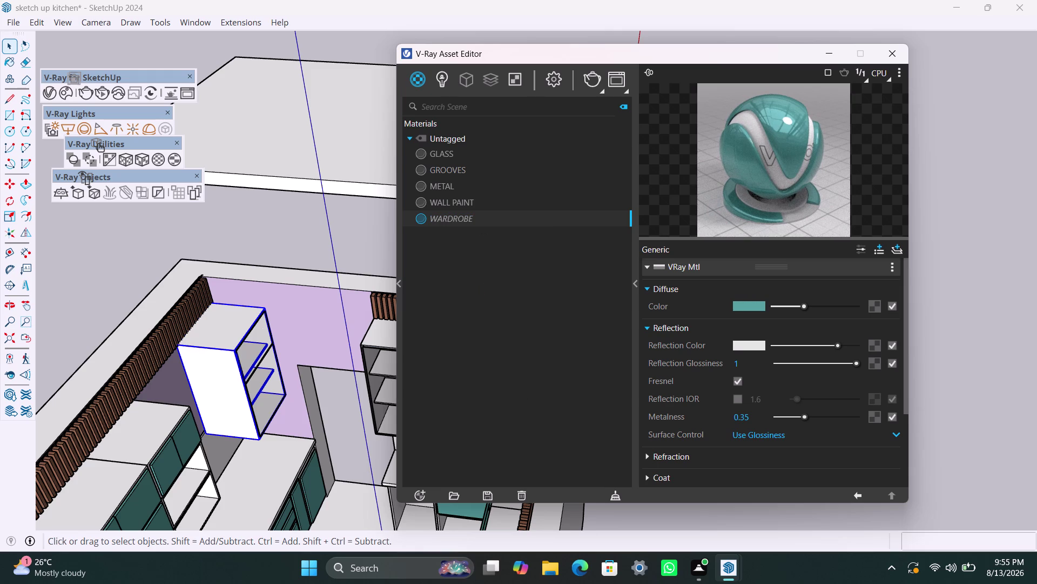
click(483, 256)
click(483, 220)
right_click(484, 219)
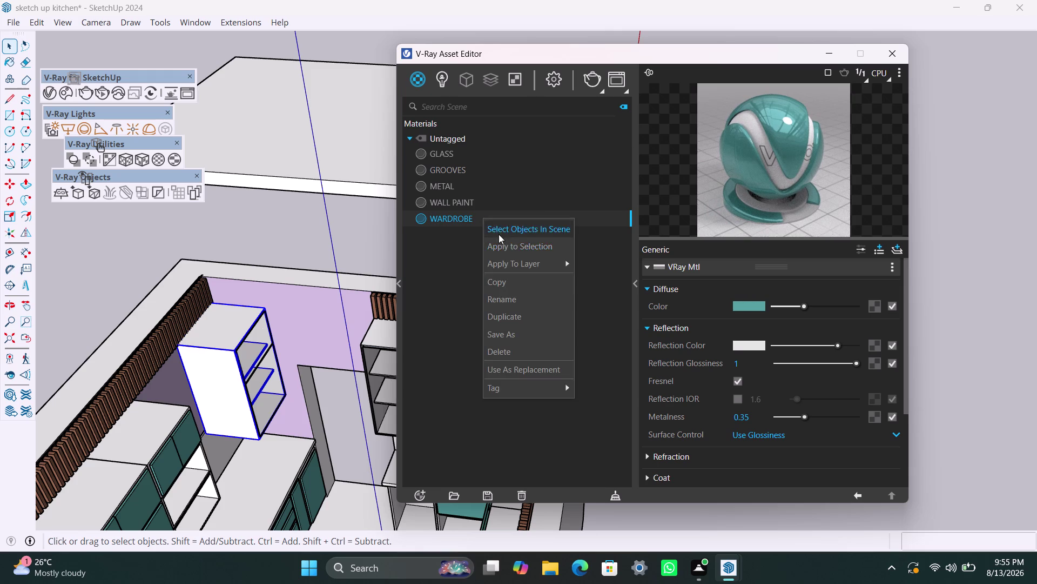
click(525, 296)
Choose Duplicate on WARDROBE and select the new WARDROBE#1 copy.
click(482, 219)
click(504, 219)
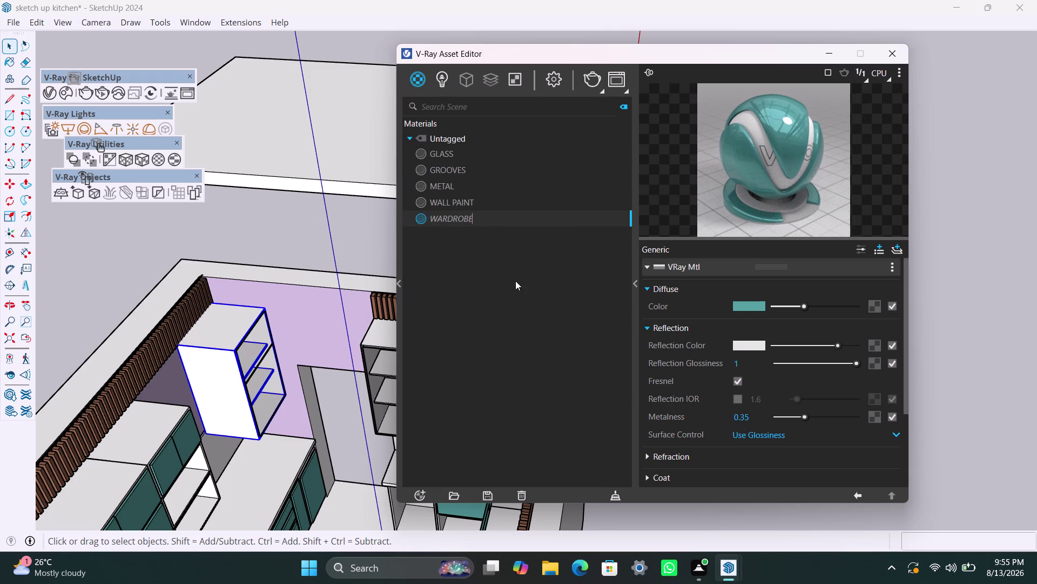
click(515, 285)
click(509, 220)
right_click(509, 220)
click(552, 316)
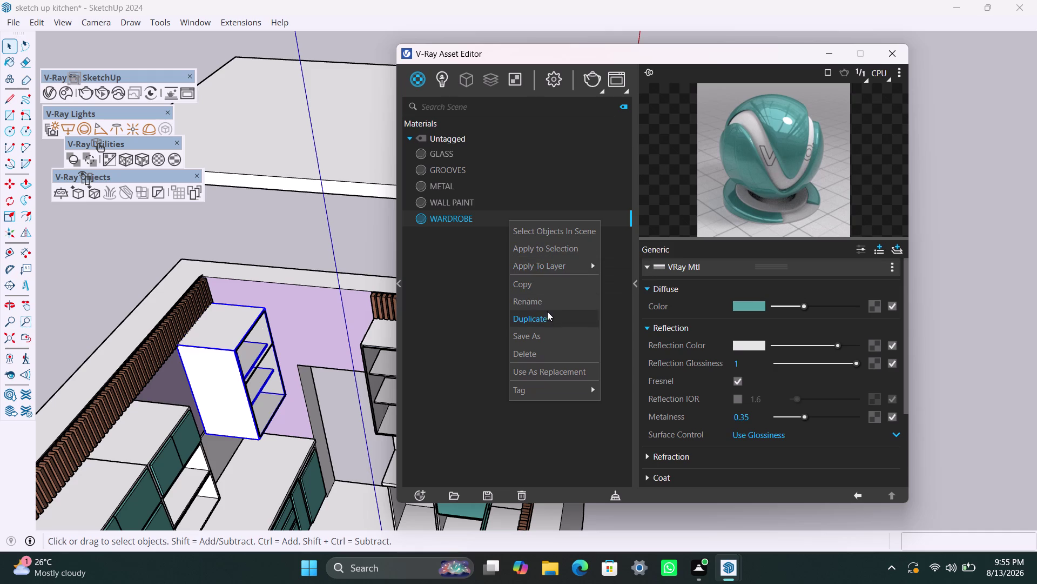
click(487, 238)
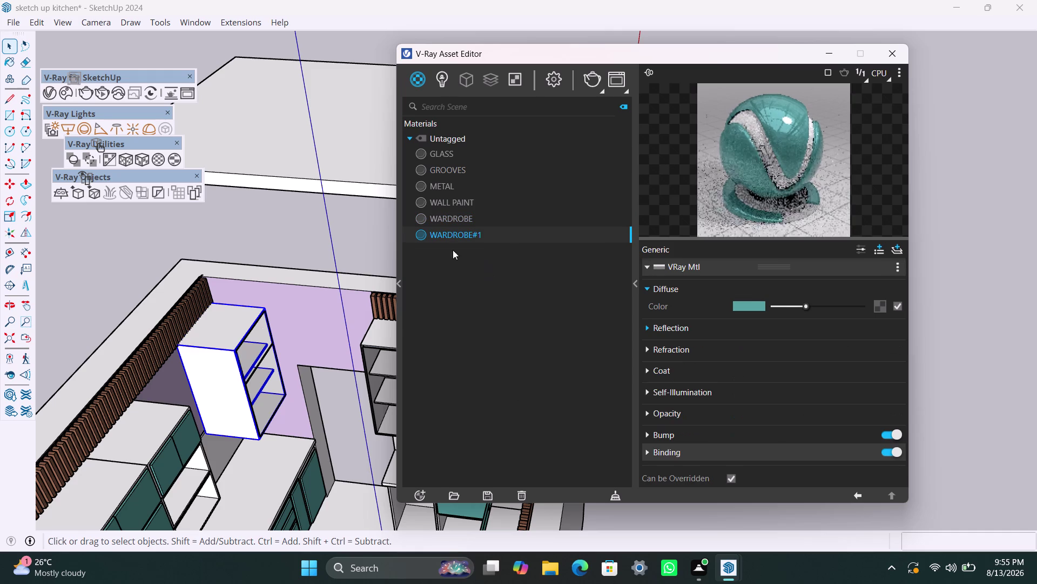
click(743, 307)
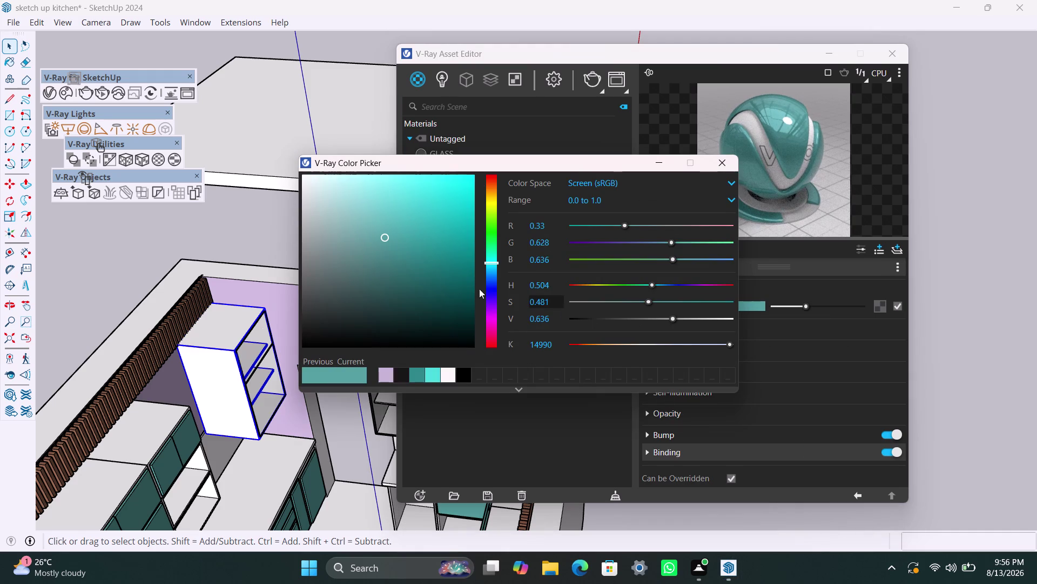
Set WARDROBE#1 to a near-white pale blue and apply it to the tall shelving unit.
drag(383, 235, 322, 239)
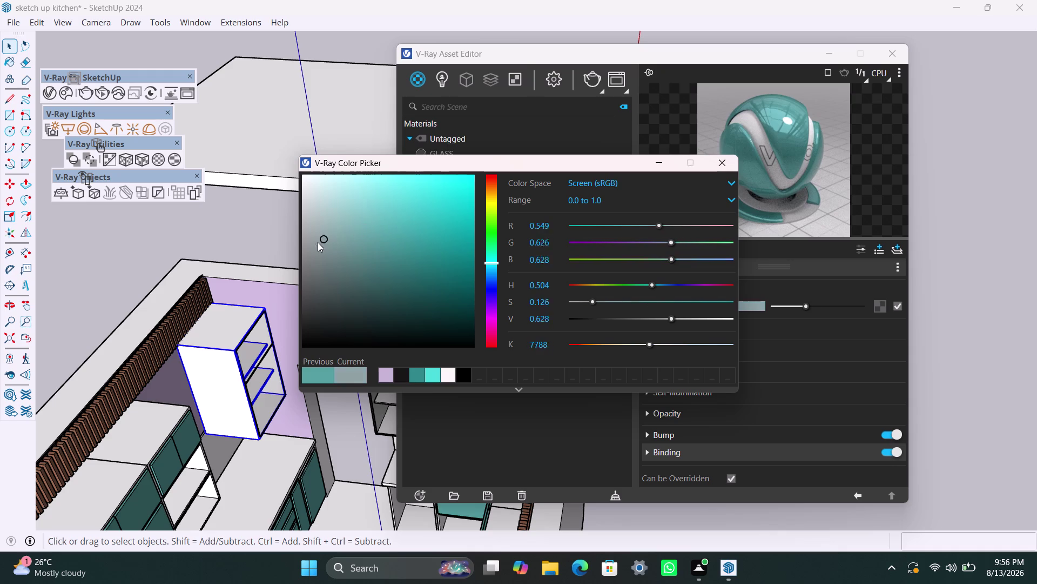
drag(322, 240, 313, 185)
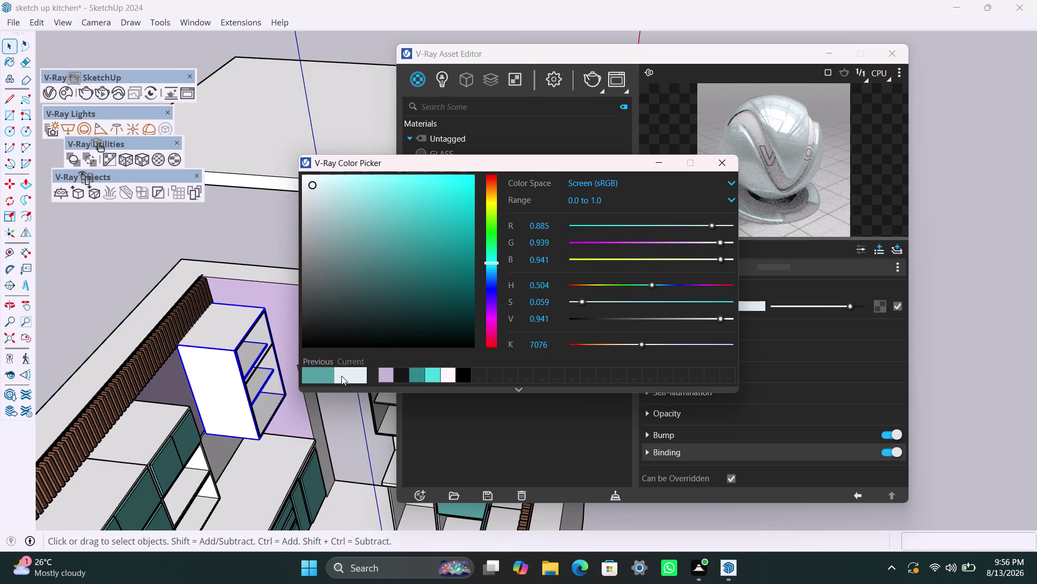
drag(313, 184, 323, 187)
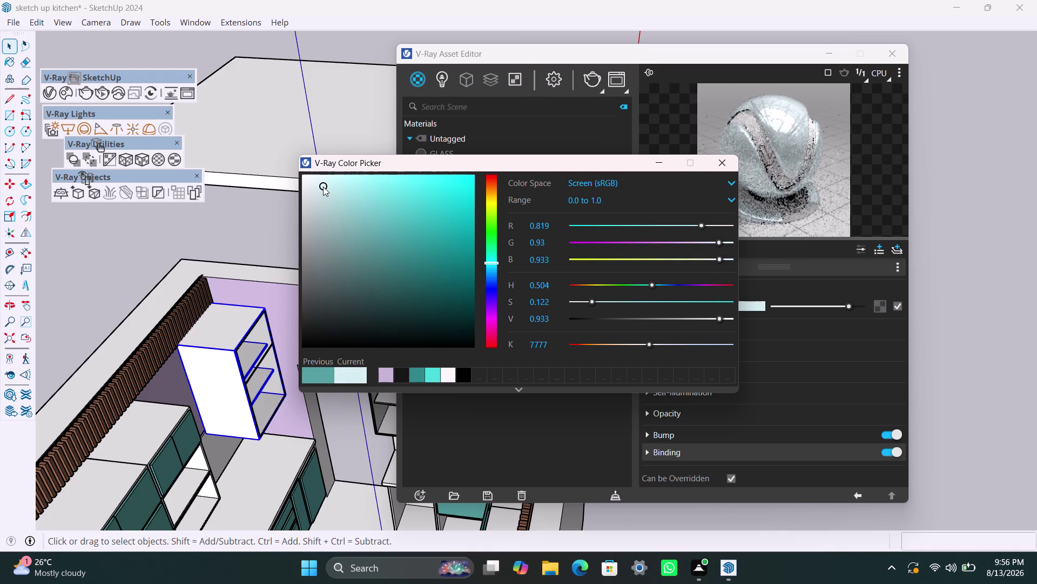
drag(323, 187, 321, 188)
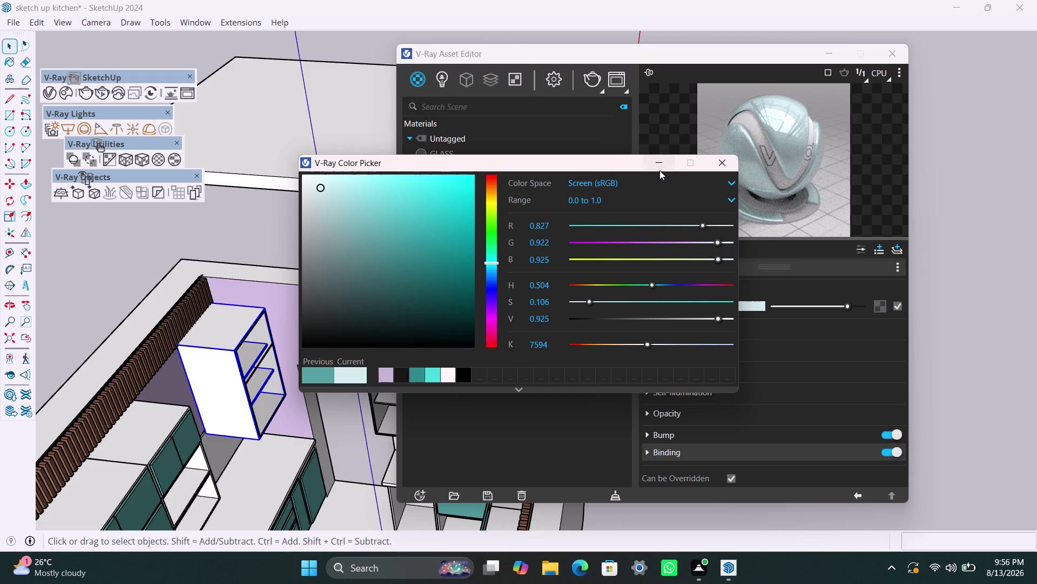
click(405, 271)
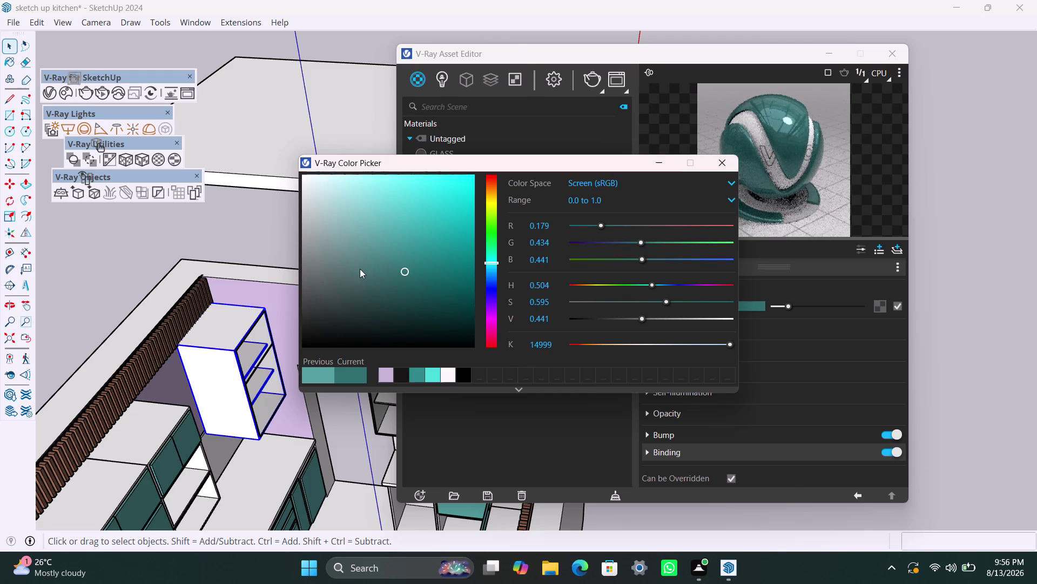
click(319, 181)
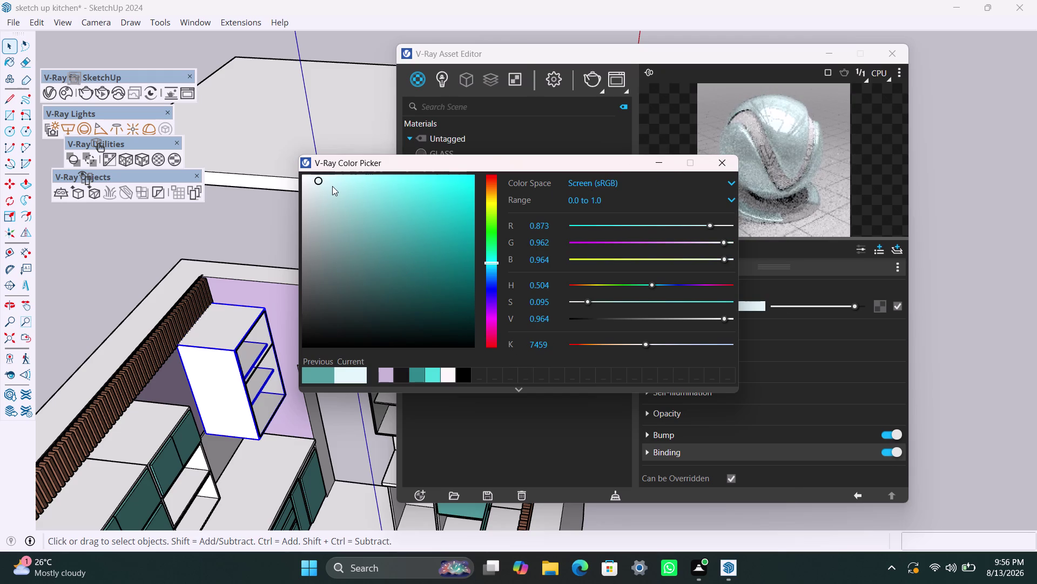
click(331, 184)
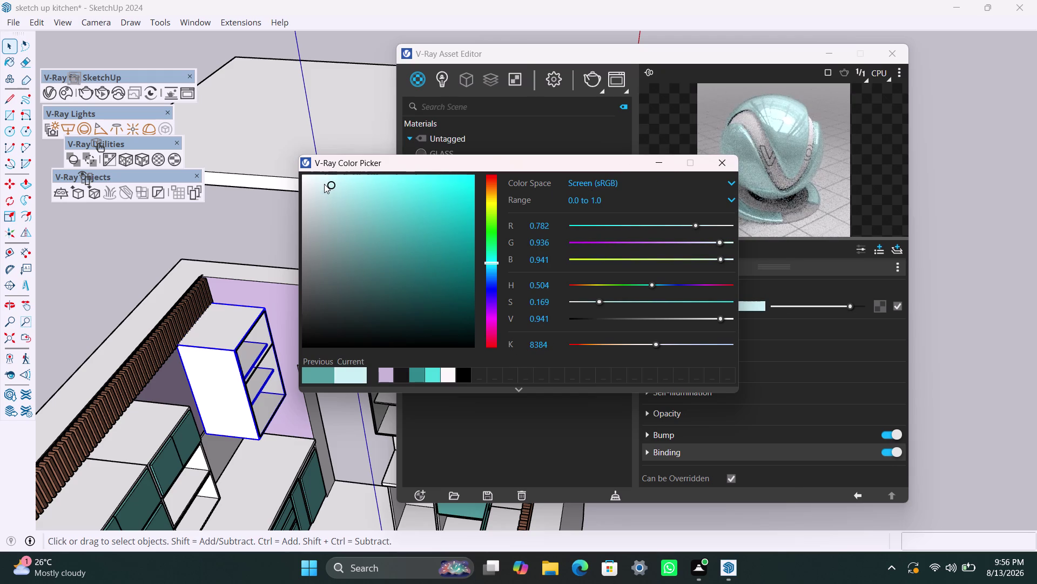
click(326, 182)
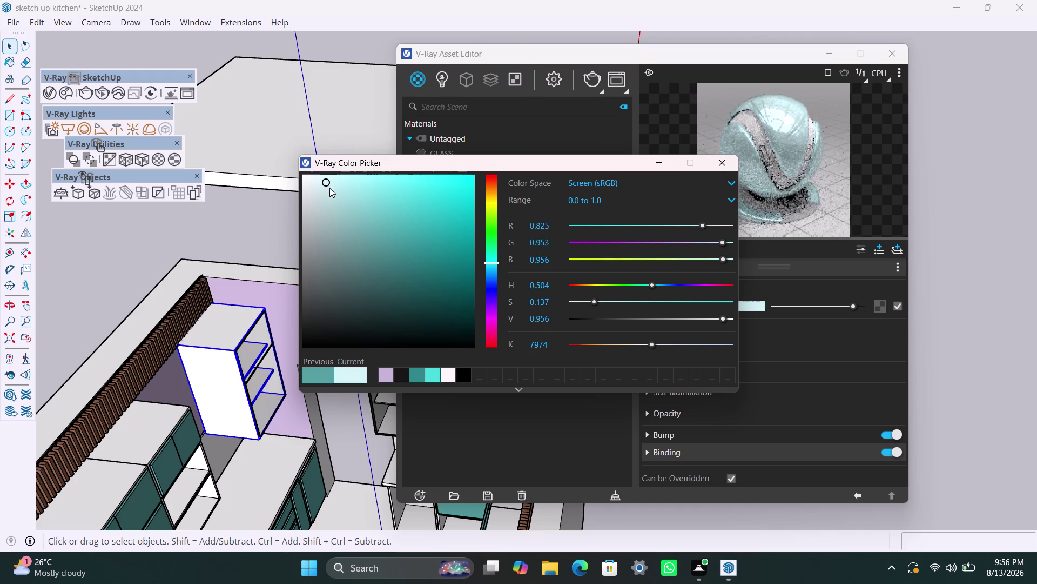
click(657, 164)
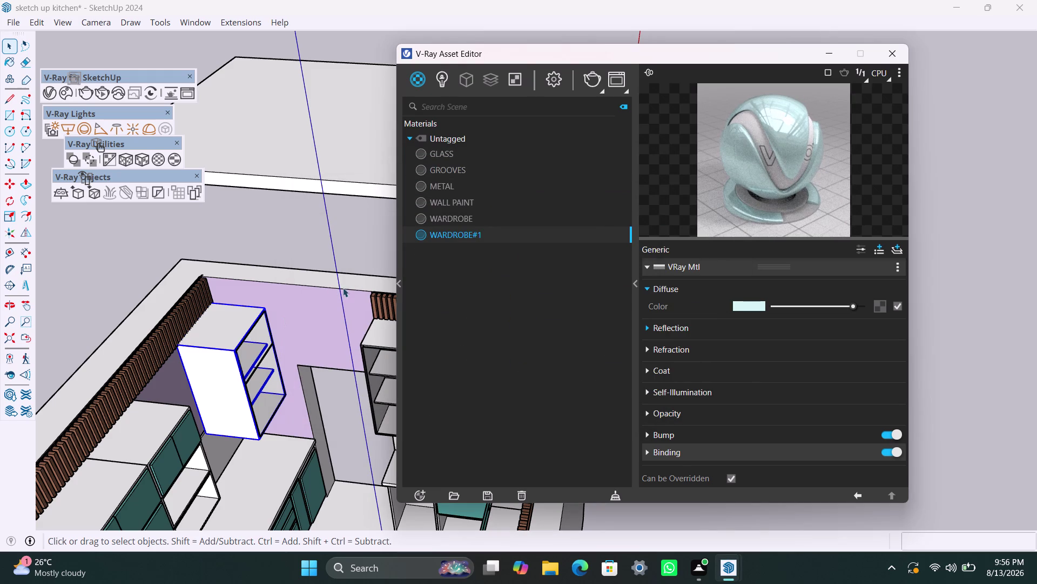
right_click(440, 235)
click(489, 270)
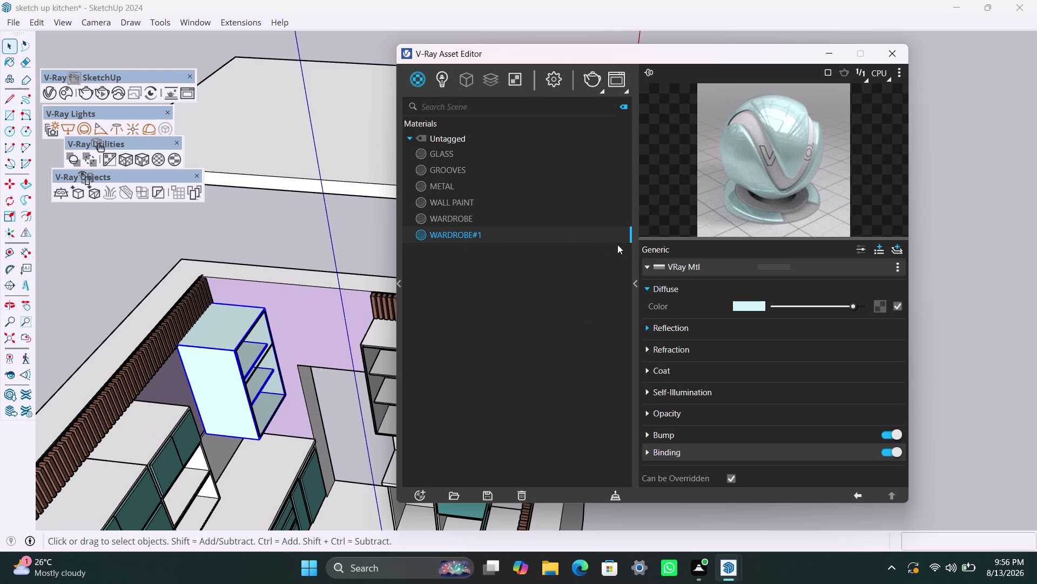
Make the WARDROBE#1 colour slightly whiter in the colour picker.
click(735, 200)
click(748, 307)
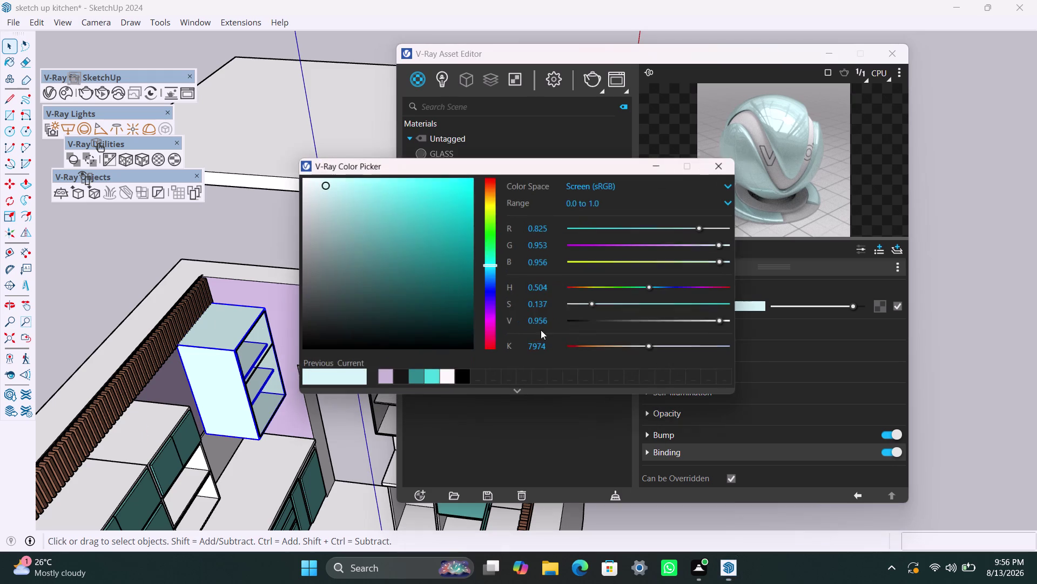
click(320, 181)
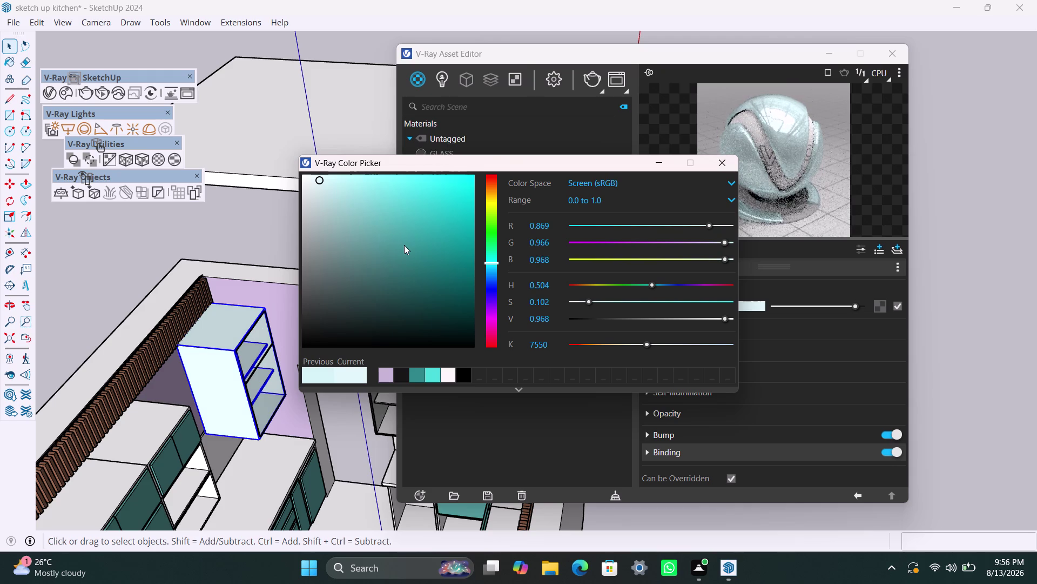
click(659, 163)
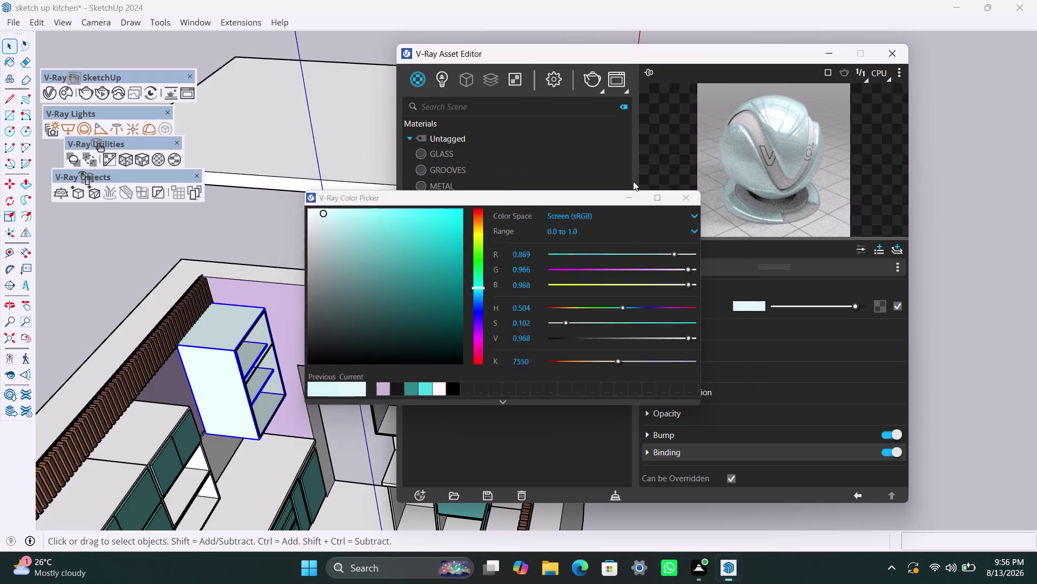
click(155, 432)
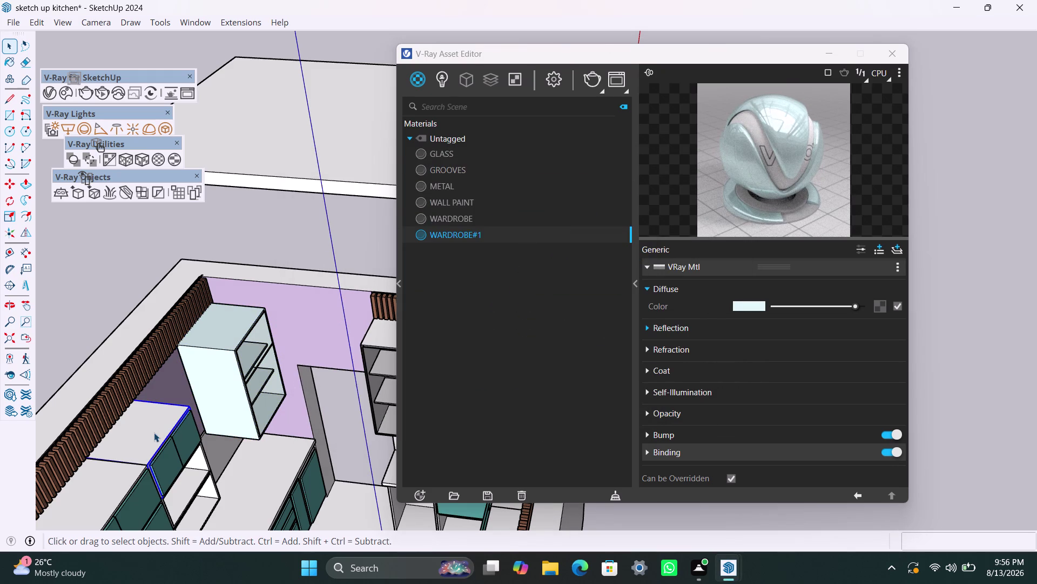
Apply WARDROBE#1 to the selected cabinet top.
right_click(455, 233)
click(508, 264)
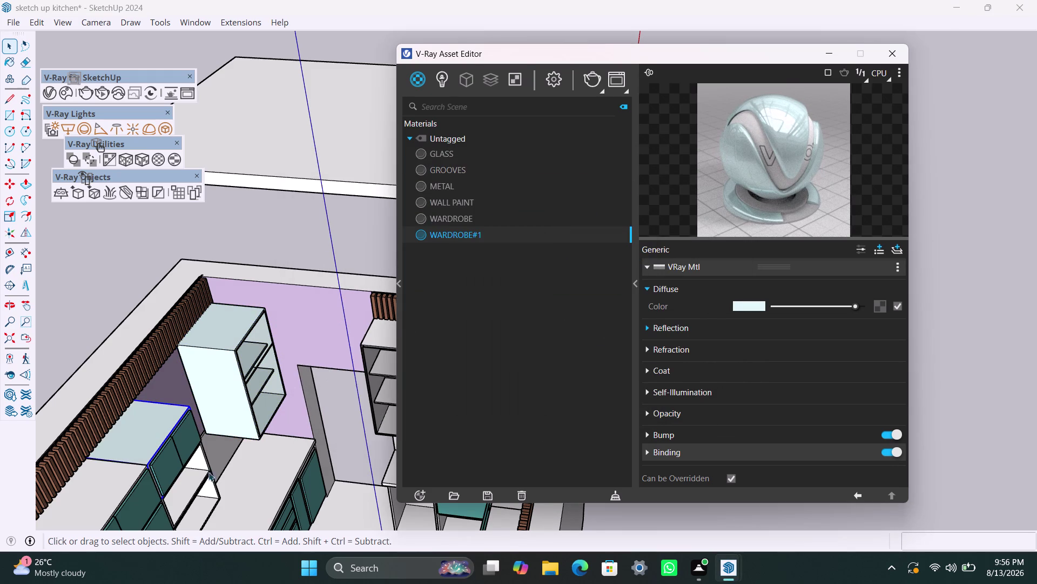
scroll(down, 3)
middle_drag(216, 481, 184, 395)
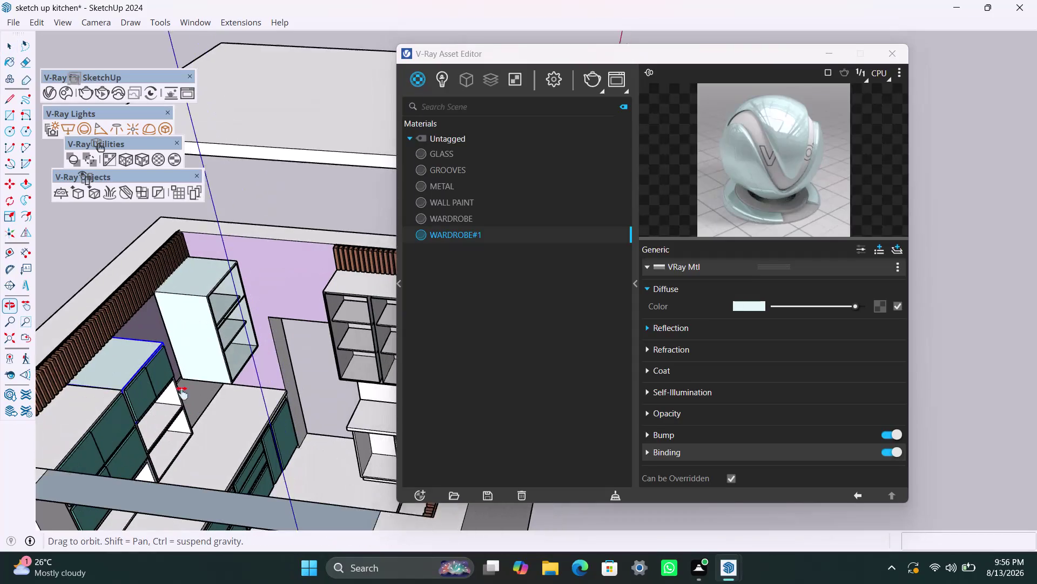
middle_drag(184, 395, 169, 370)
middle_drag(213, 340, 26, 404)
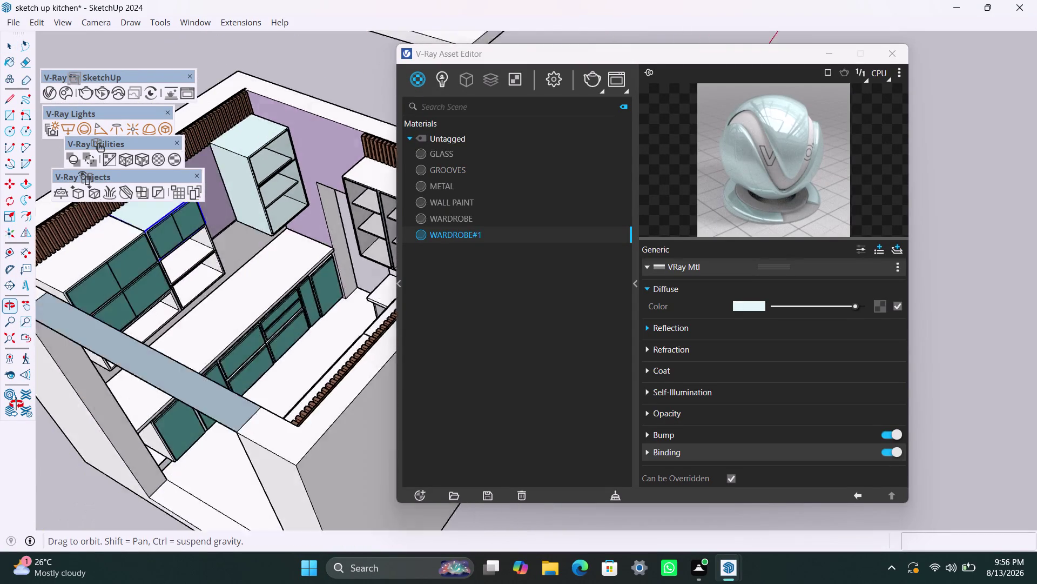
middle_drag(26, 404, 11, 402)
scroll(up, 3)
Apply WARDROBE#1 to the left wall cabinet frame and the cabinet box below it.
click(254, 196)
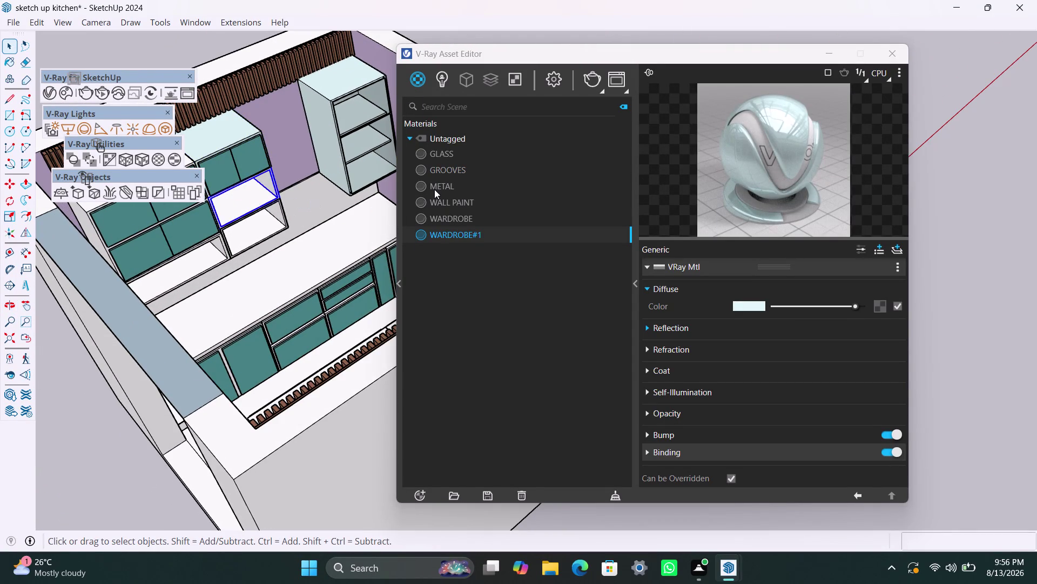
right_click(467, 236)
click(505, 266)
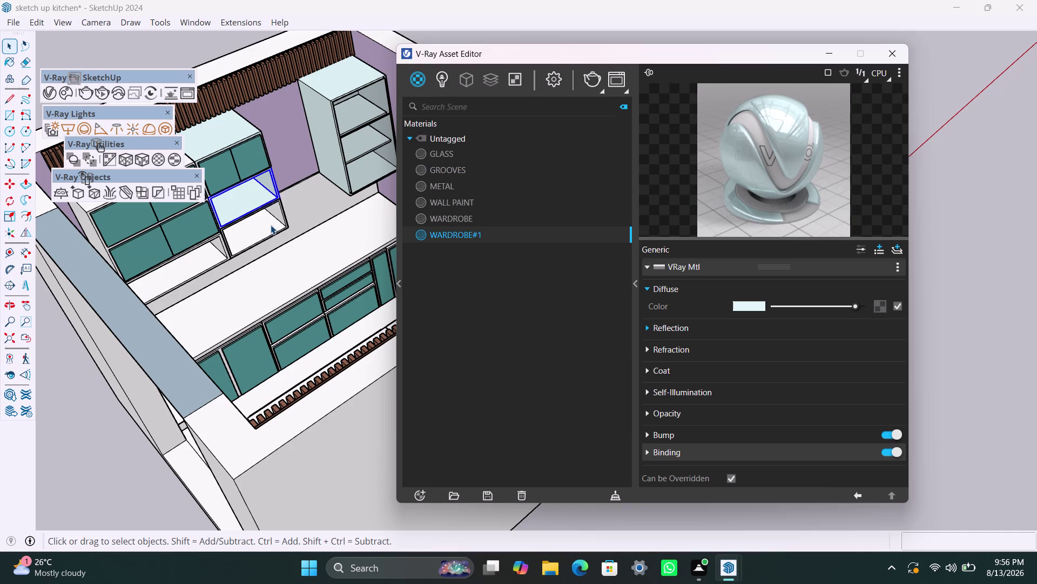
click(271, 225)
right_click(430, 233)
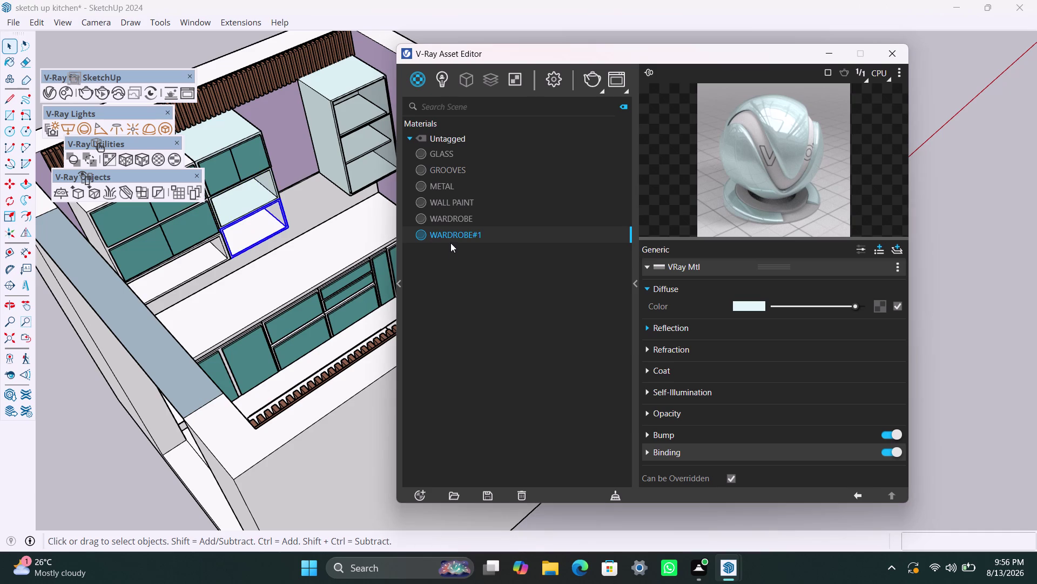
right_click(451, 235)
click(473, 261)
Apply WARDROBE#1 to the long lower cabinet section and the upper row of wall cabinets.
click(203, 258)
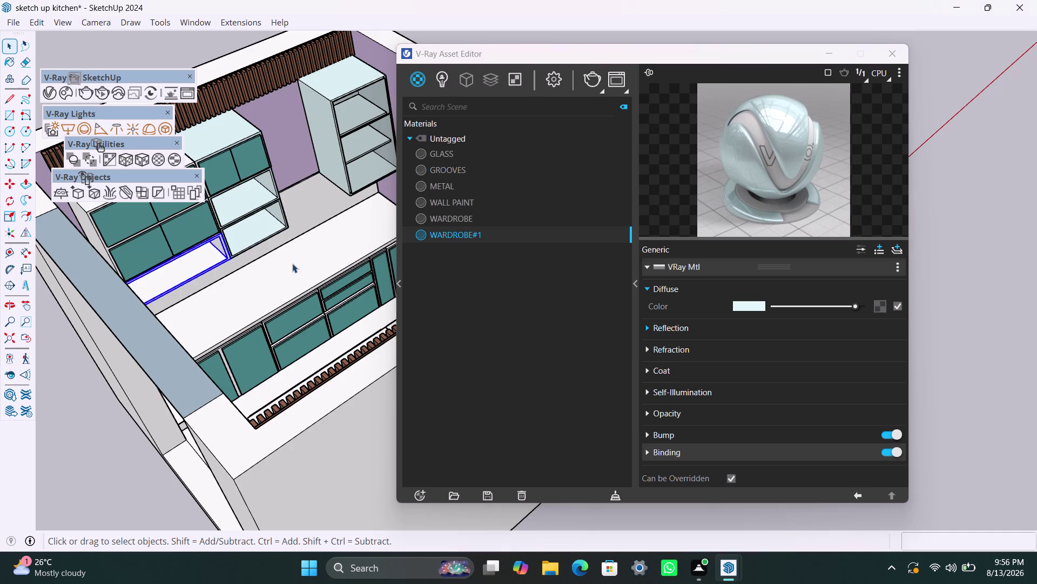
right_click(454, 230)
click(481, 257)
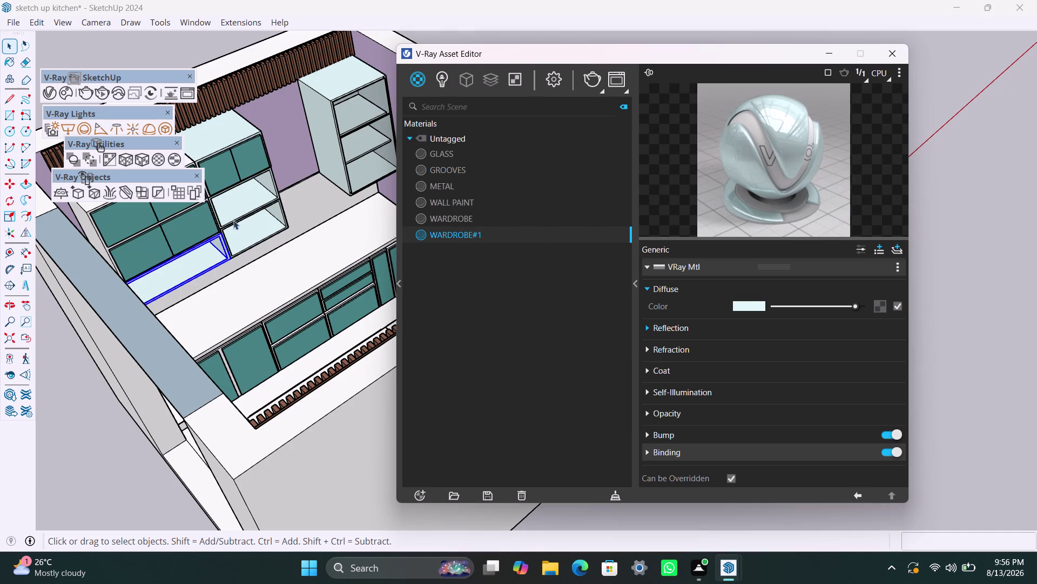
scroll(down, 3)
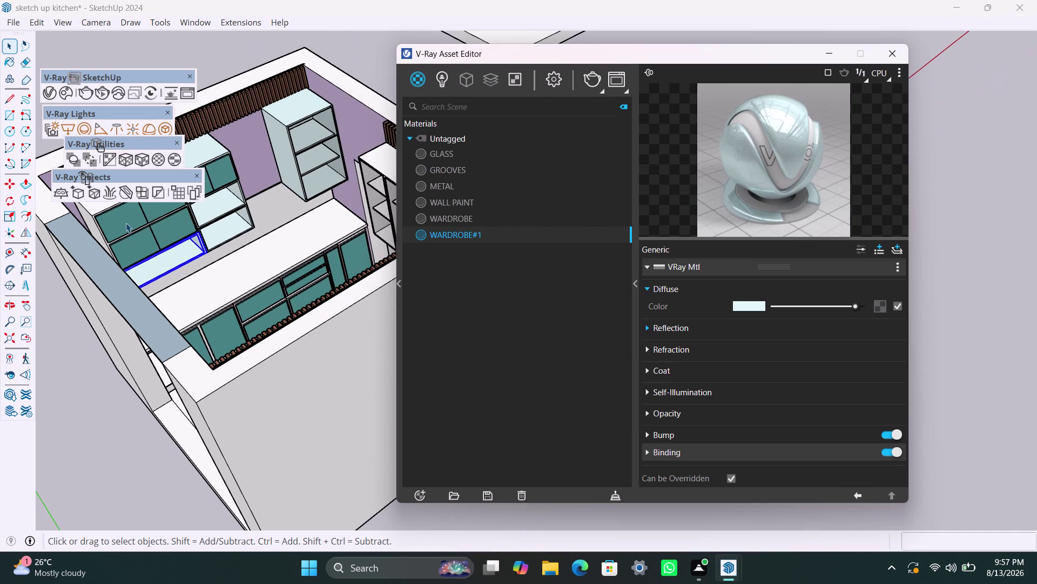
click(96, 204)
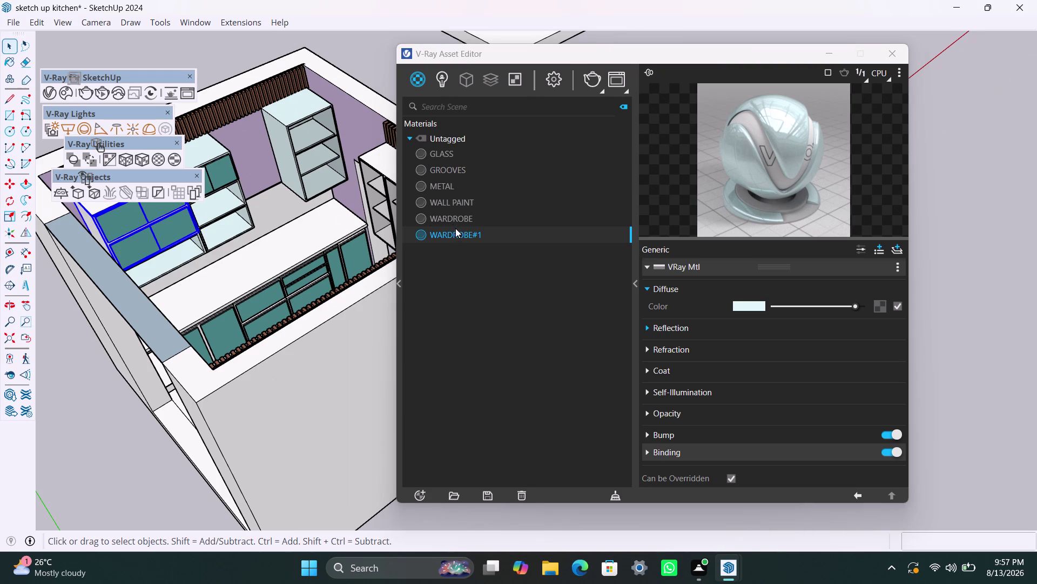
right_click(459, 236)
click(486, 261)
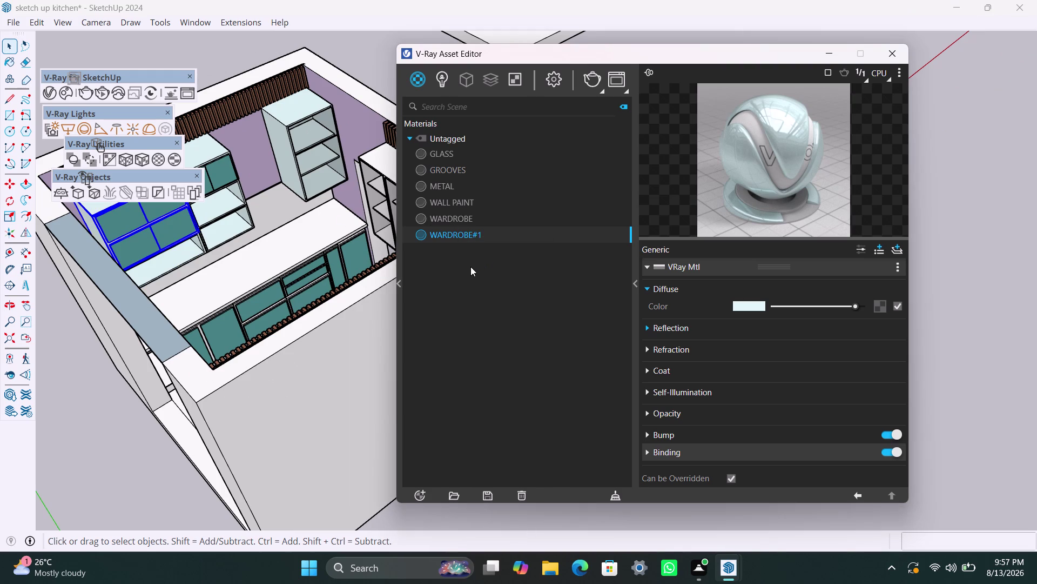
click(320, 343)
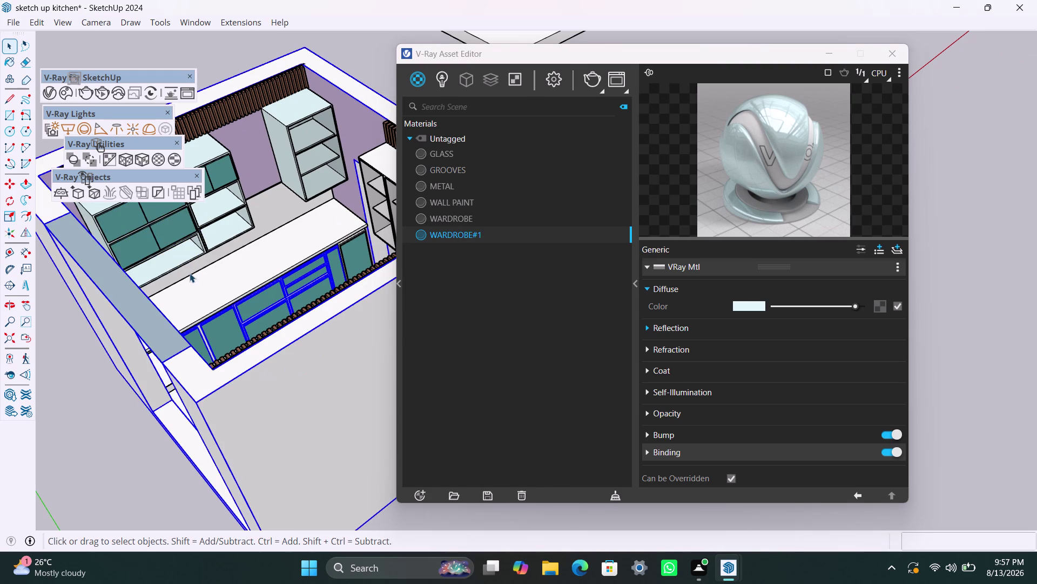
scroll(down, 3)
Drill into the counter cabinet group to reach the corner wardrobe door.
middle_drag(260, 382, 146, 382)
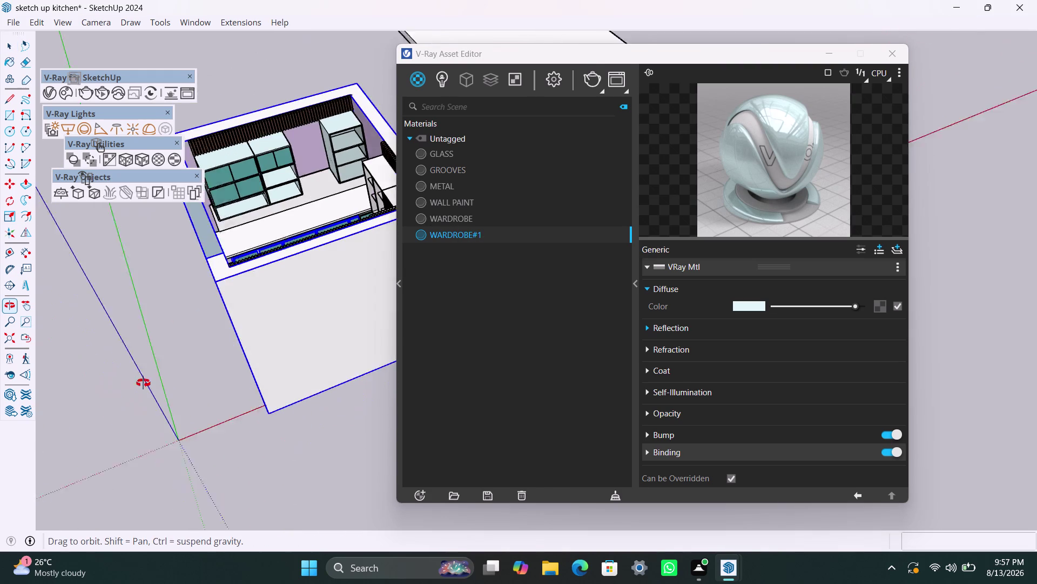
middle_drag(146, 383, 144, 382)
scroll(up, 3)
scroll(up, 3)
middle_drag(232, 243, 440, 279)
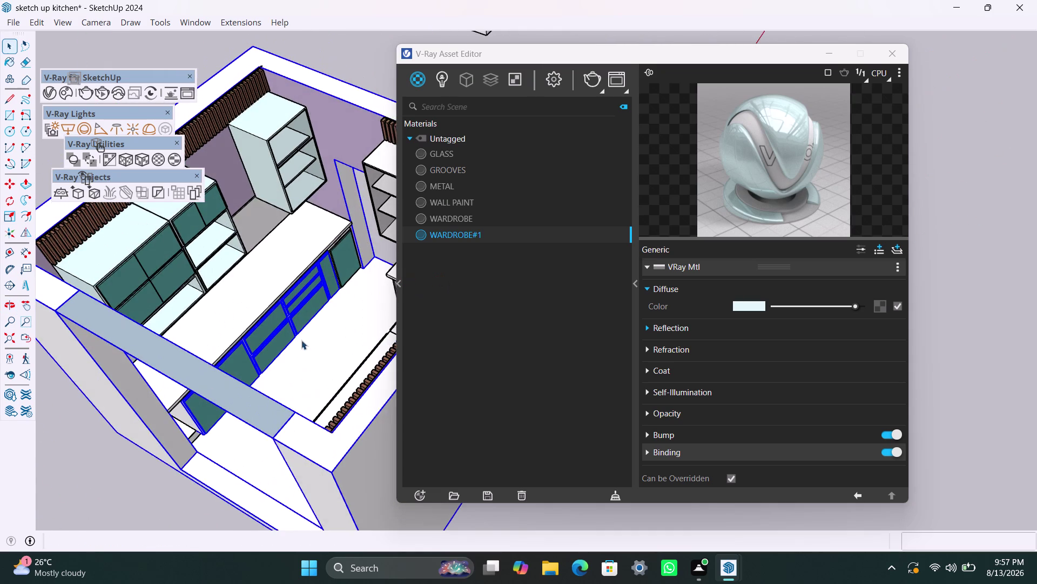
scroll(up, 3)
click(177, 416)
double_click(176, 416)
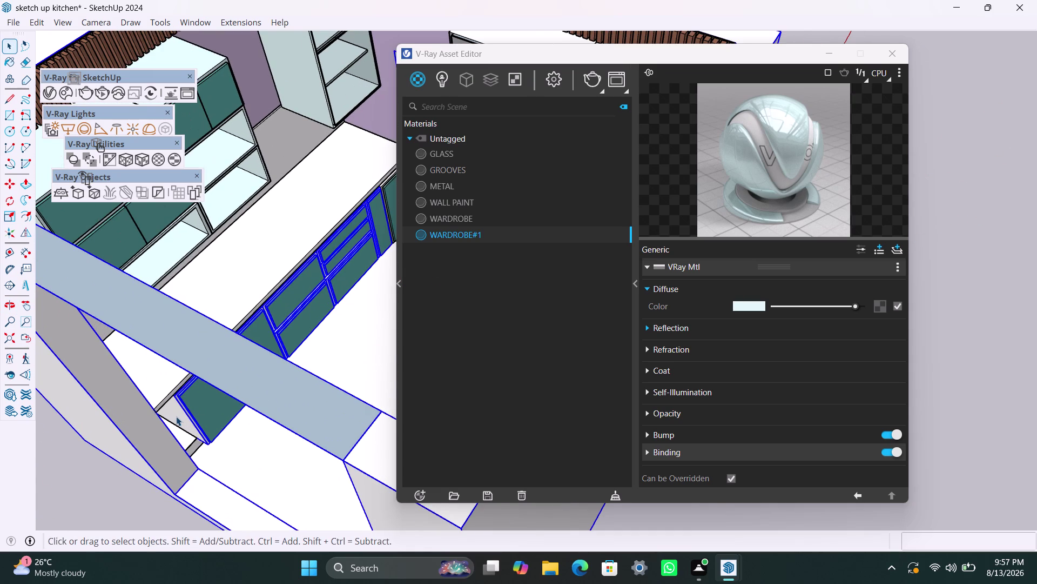
click(47, 484)
click(173, 402)
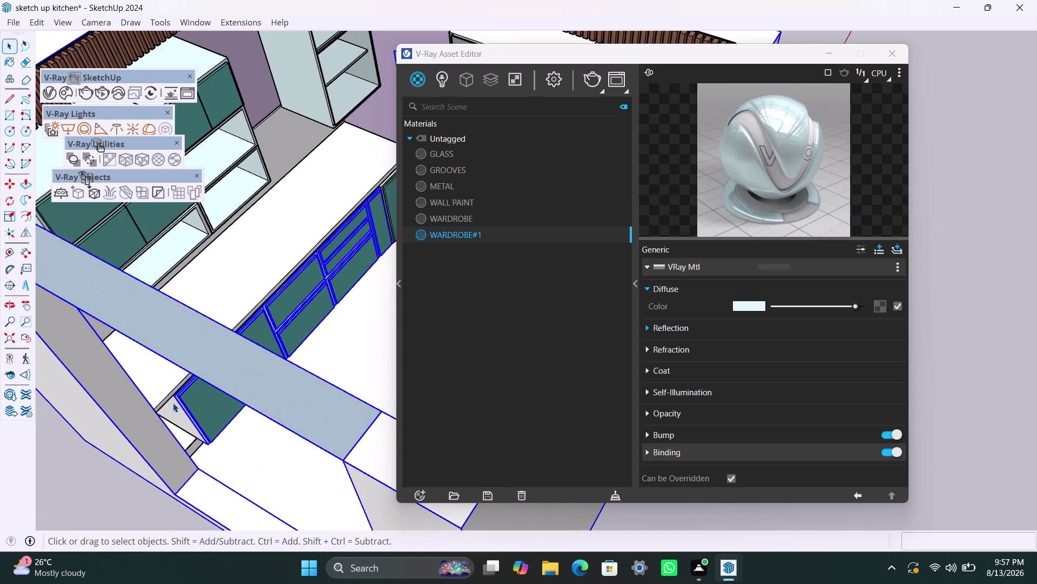
double_click(174, 404)
click(174, 404)
double_click(175, 404)
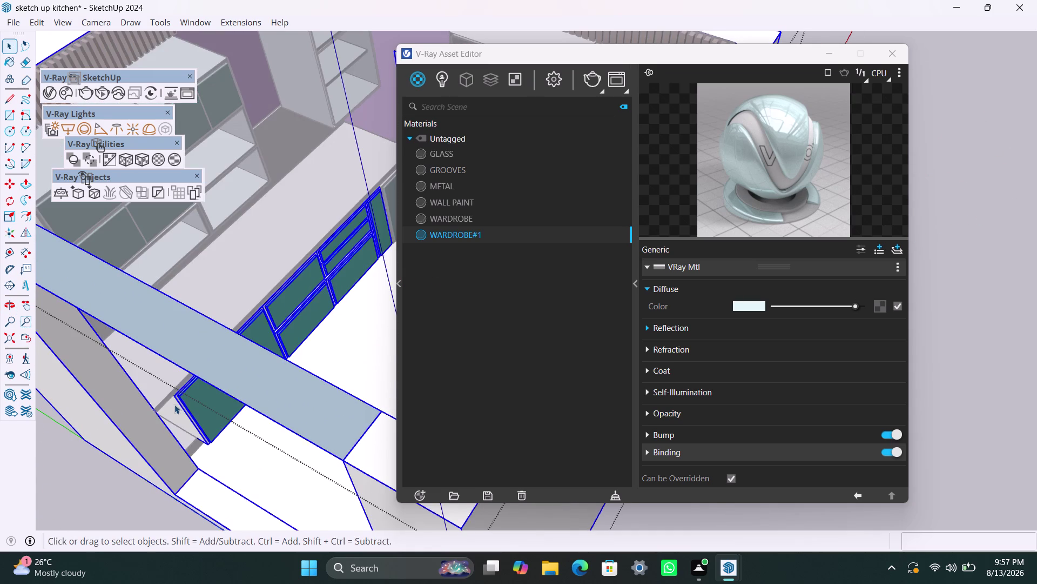
click(174, 404)
Select the corner door's frame pieces and their connected geometry.
scroll(up, 3)
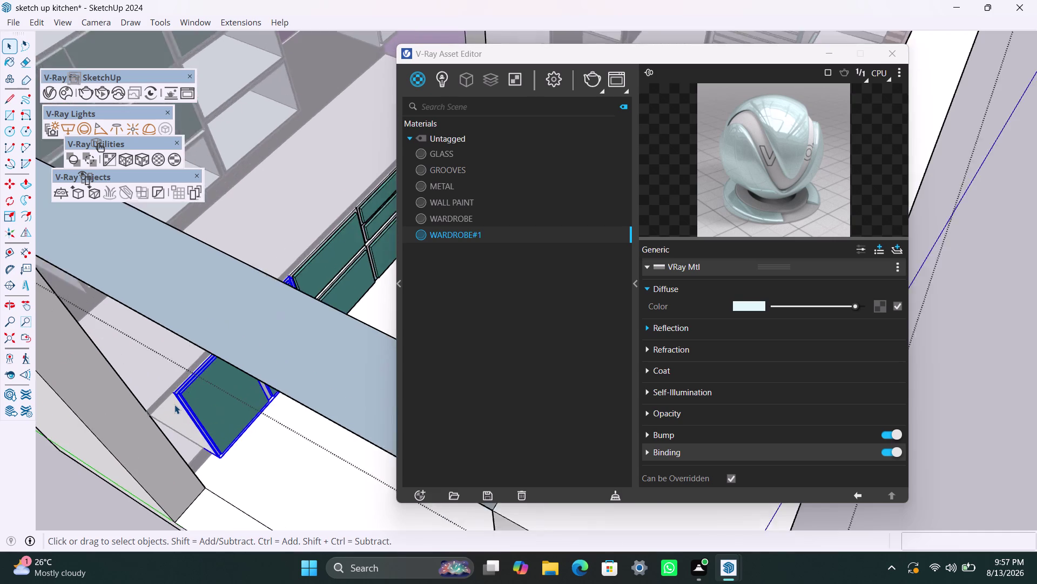
scroll(up, 3)
scroll(up, 3)
click(174, 406)
click(162, 384)
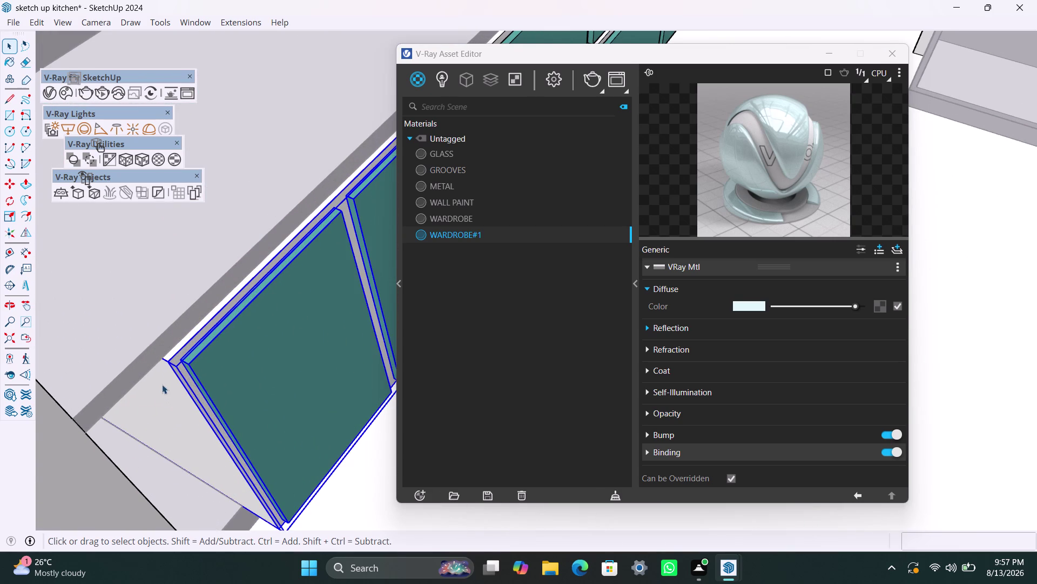
click(167, 365)
scroll(down, 3)
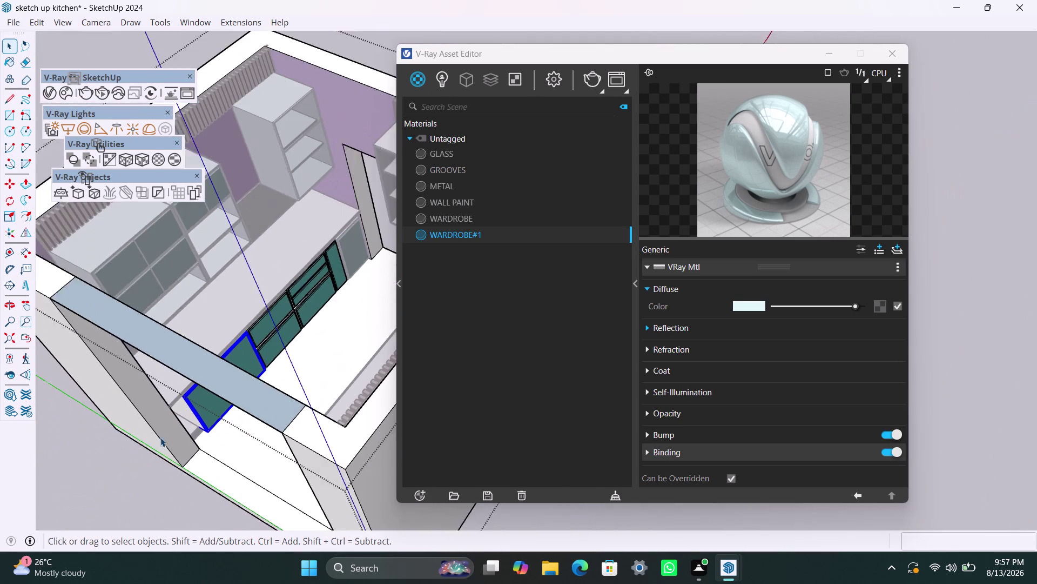
click(124, 481)
scroll(up, 3)
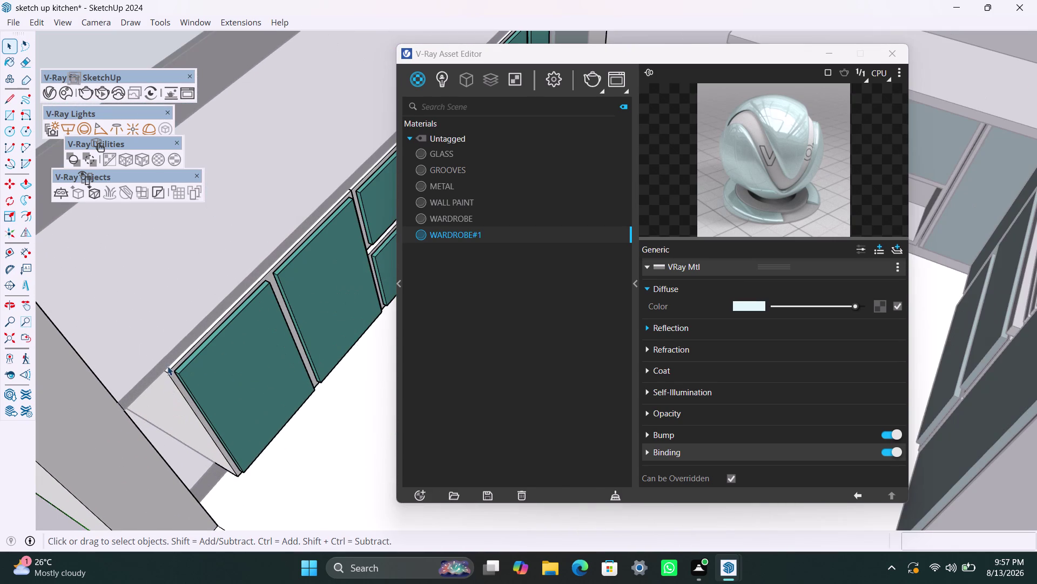
scroll(up, 3)
click(179, 365)
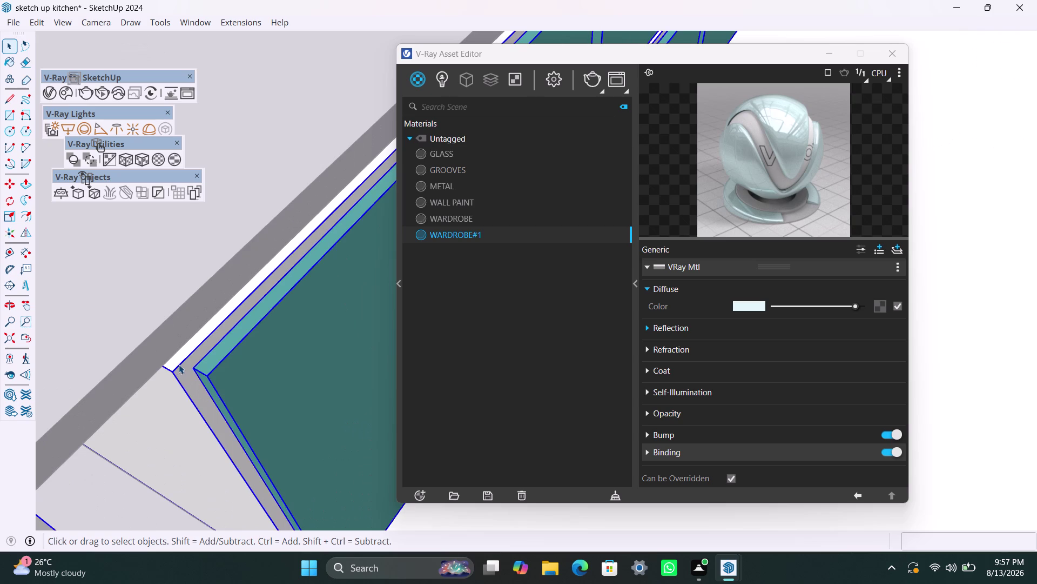
triple_click(179, 364)
Drill into the nested frame group and apply WARDROBE#1 to its surfaces.
double_click(179, 363)
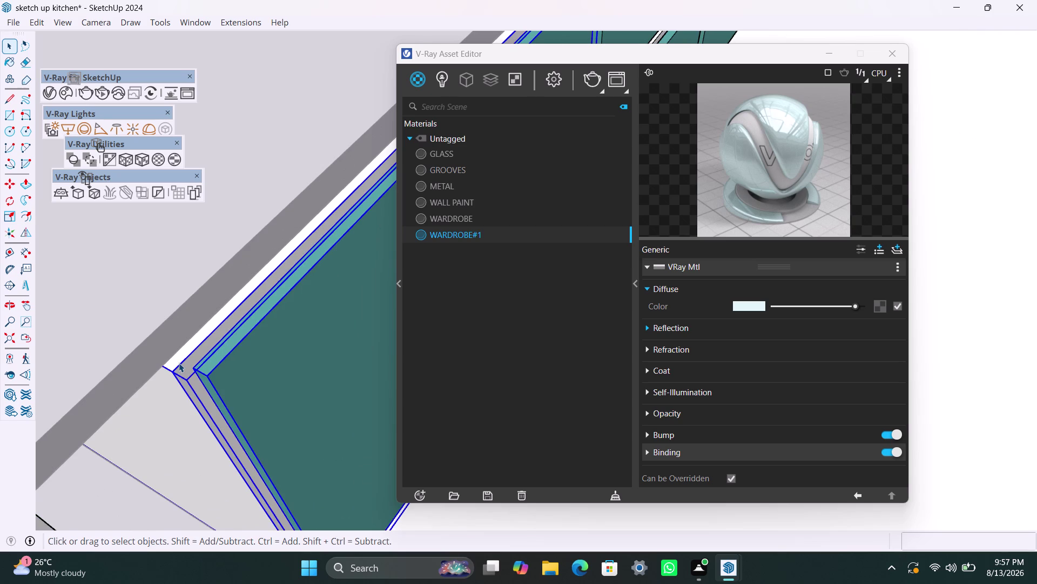
click(179, 362)
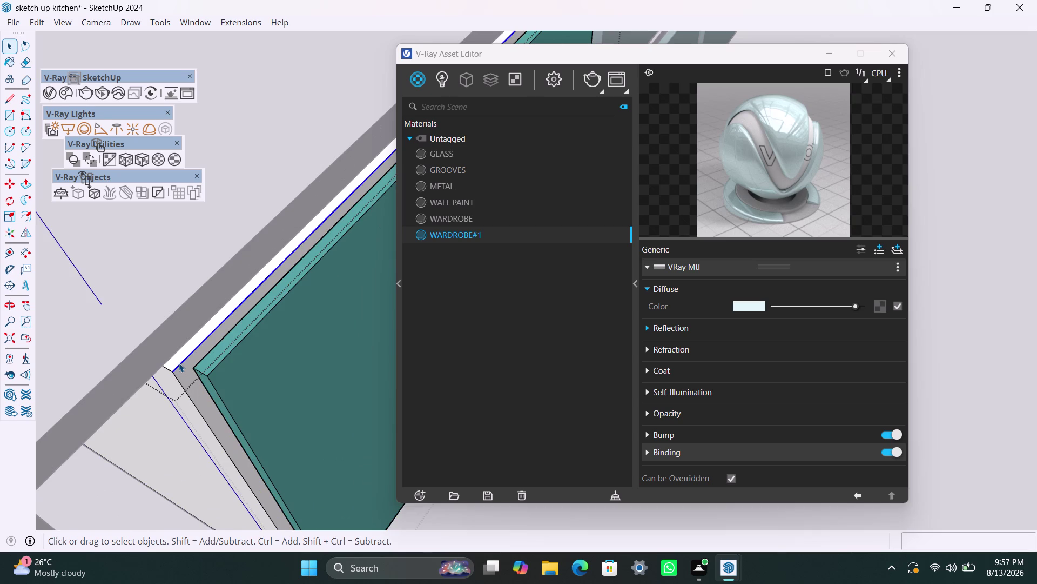
double_click(179, 363)
double_click(180, 362)
triple_click(181, 370)
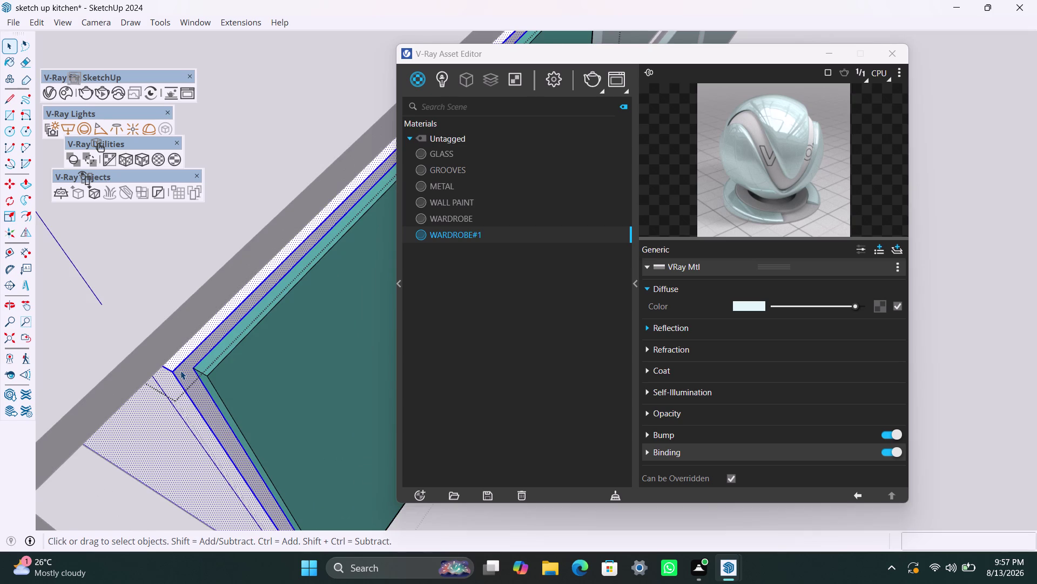
double_click(180, 370)
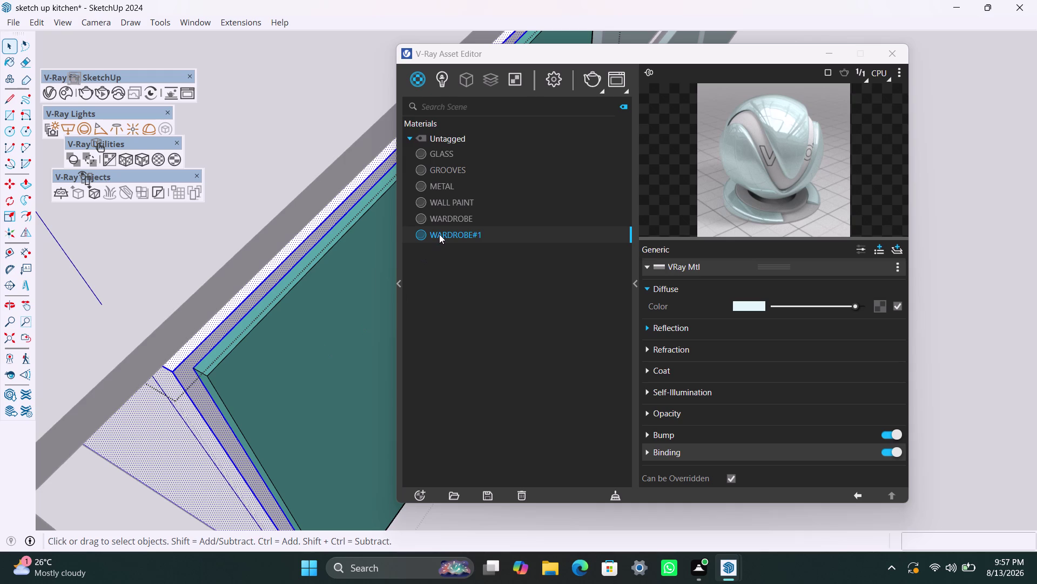
right_click(440, 234)
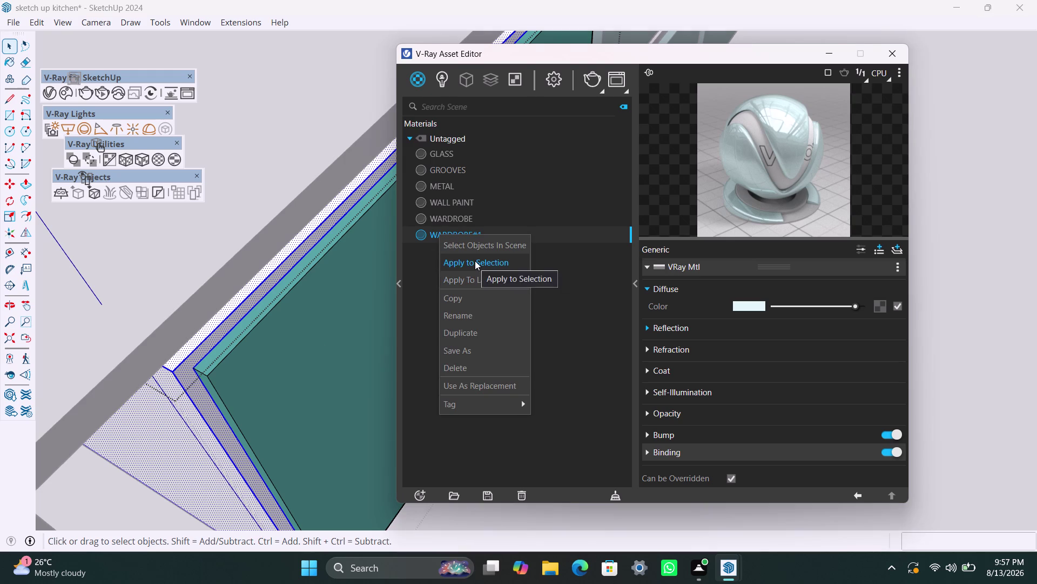
click(475, 261)
scroll(down, 3)
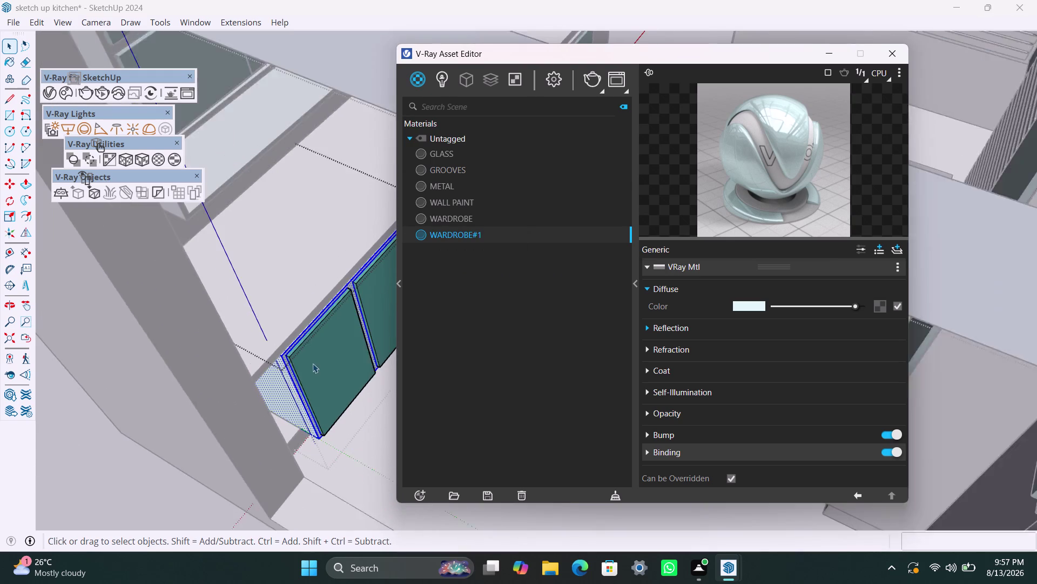
Apply WARDROBE#1 to the first long frame strip of the next door.
scroll(down, 3)
middle_drag(344, 414, 170, 440)
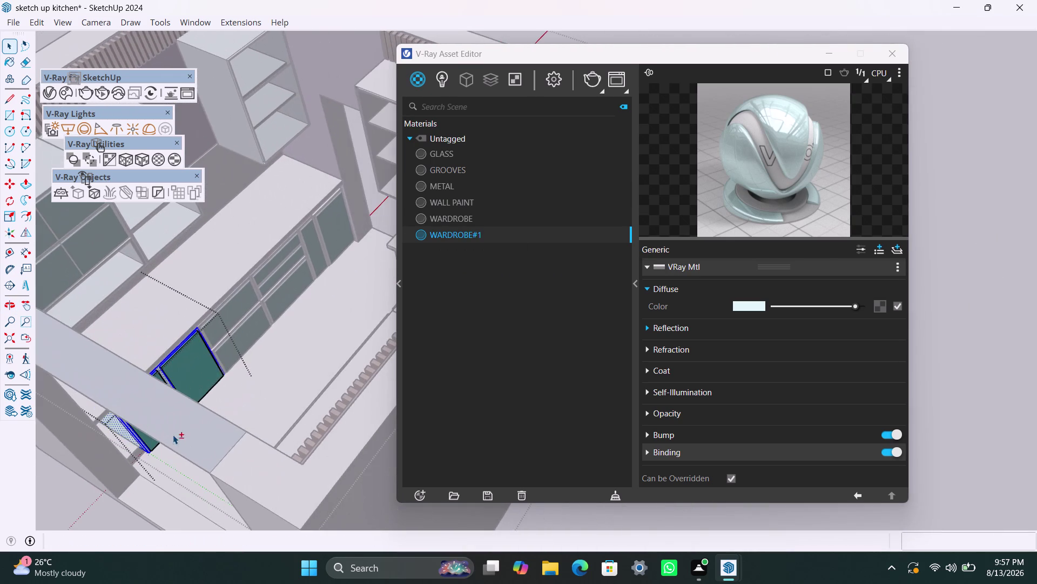
scroll(up, 3)
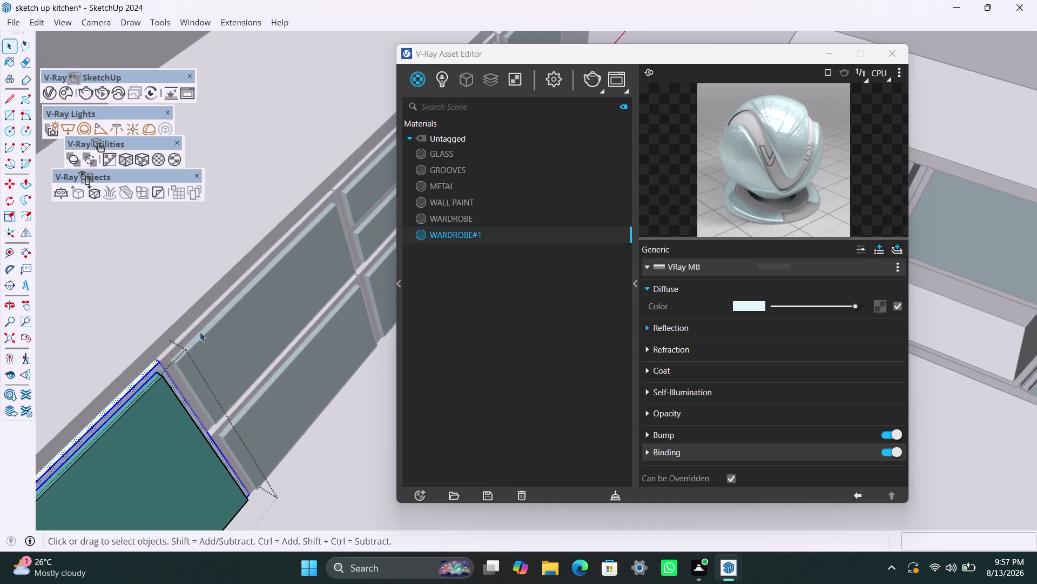
scroll(up, 3)
click(176, 340)
triple_click(174, 342)
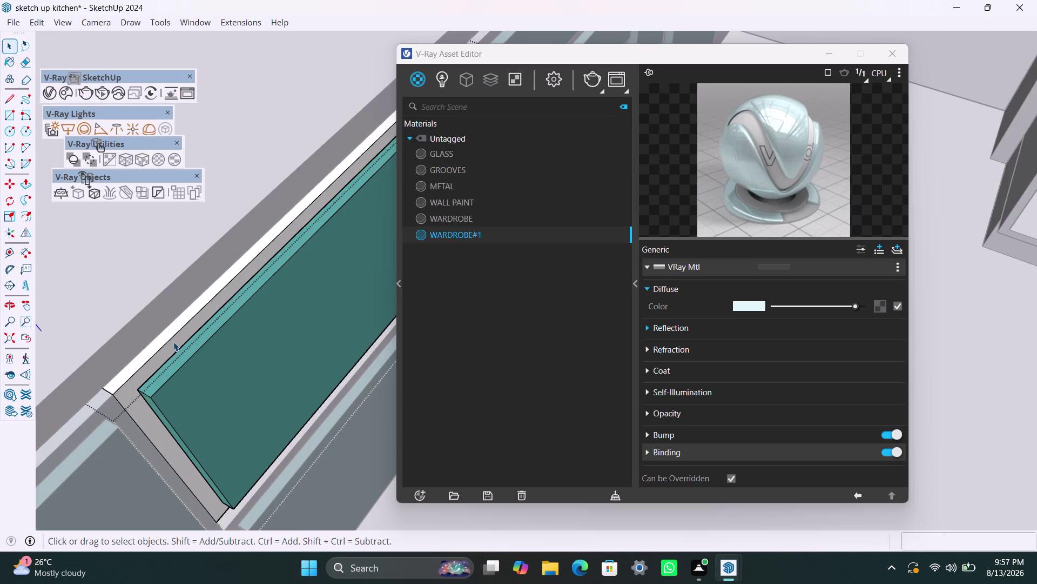
triple_click(173, 342)
double_click(174, 342)
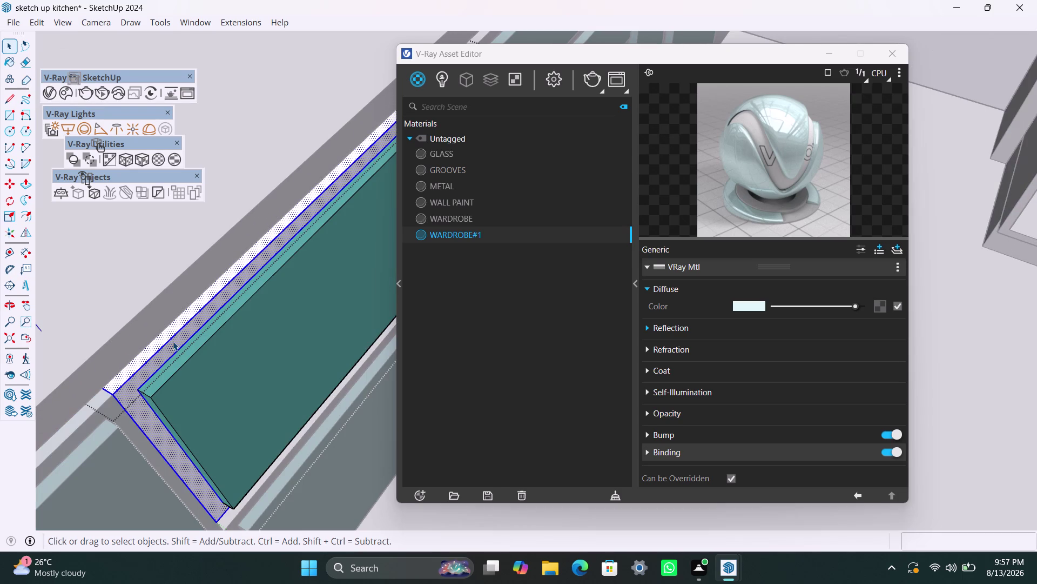
right_click(446, 235)
click(469, 266)
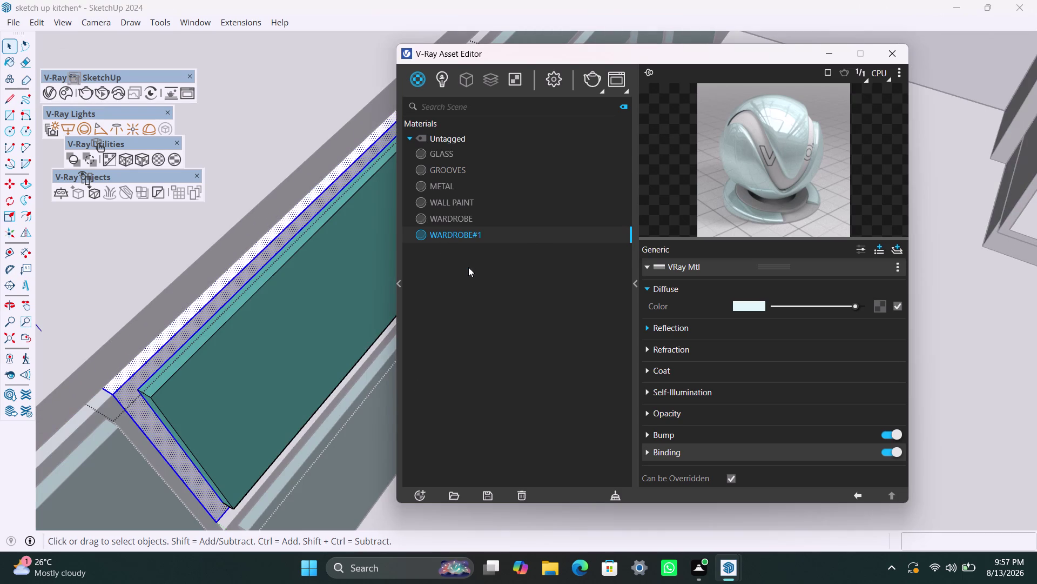
Apply WARDROBE#1 to another strip and to the long frame bar.
triple_click(331, 409)
double_click(330, 408)
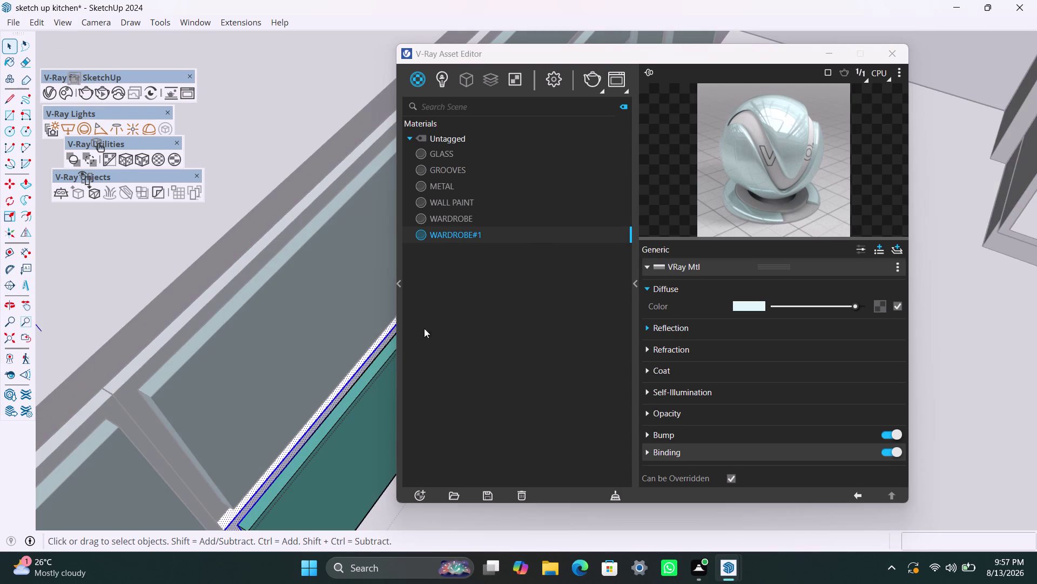
right_click(450, 233)
click(482, 259)
scroll(down, 3)
middle_drag(345, 423, 208, 467)
scroll(up, 3)
triple_click(254, 340)
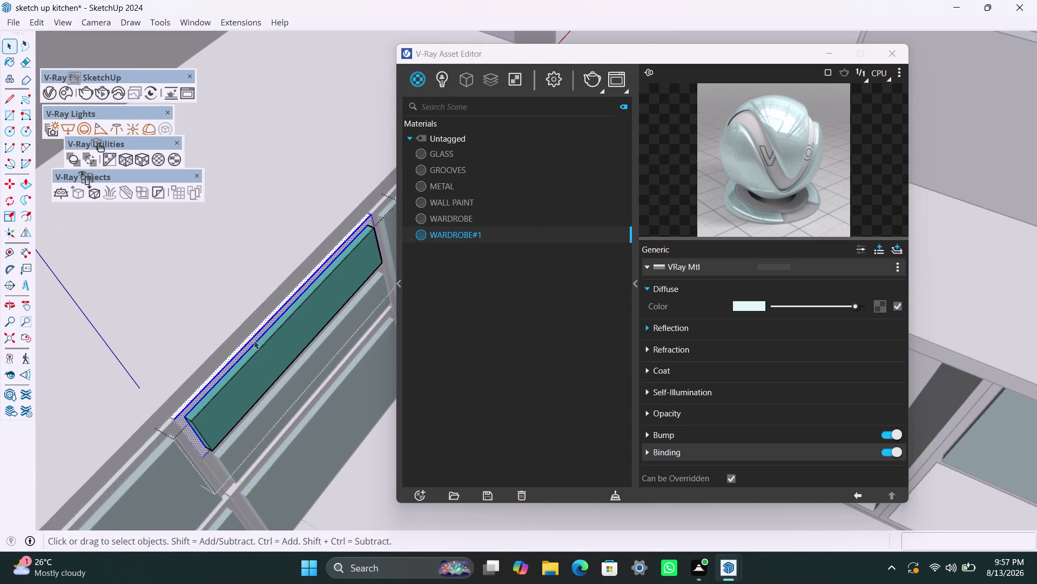
click(254, 340)
right_click(443, 232)
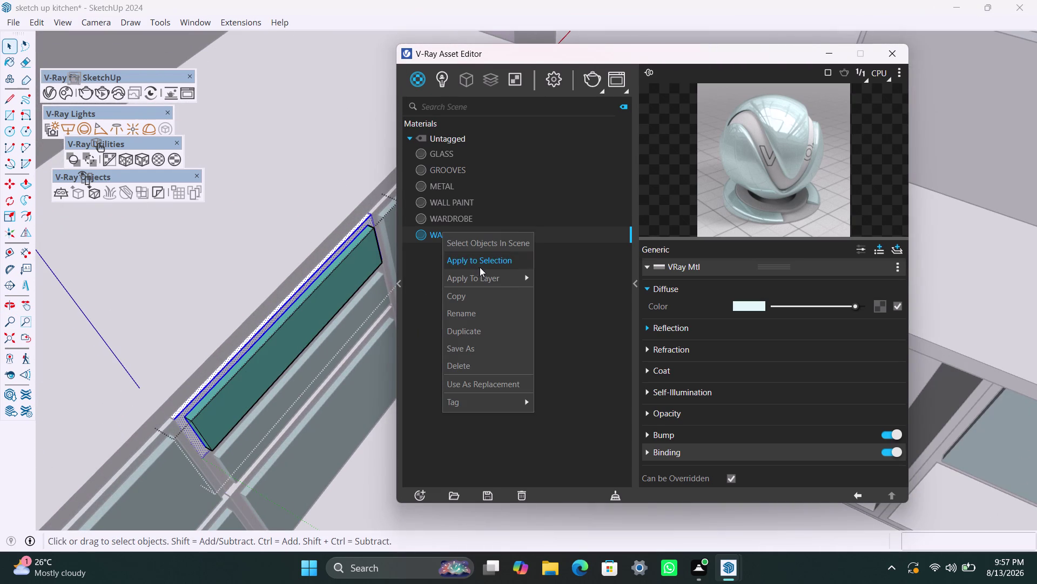
click(480, 267)
Apply WARDROBE#1 to the neighbouring frame strip along the bar.
triple_click(218, 471)
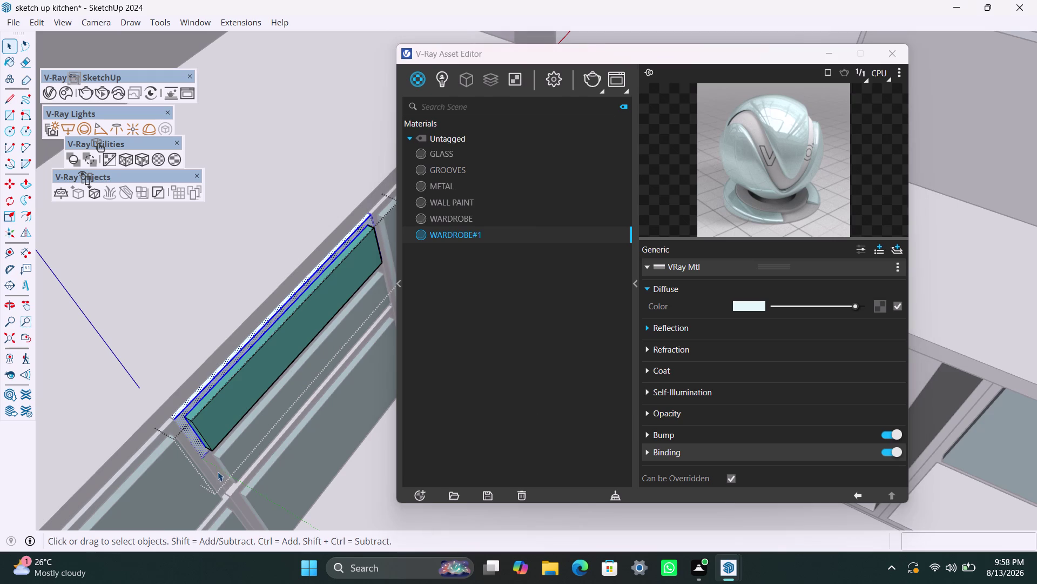
double_click(218, 472)
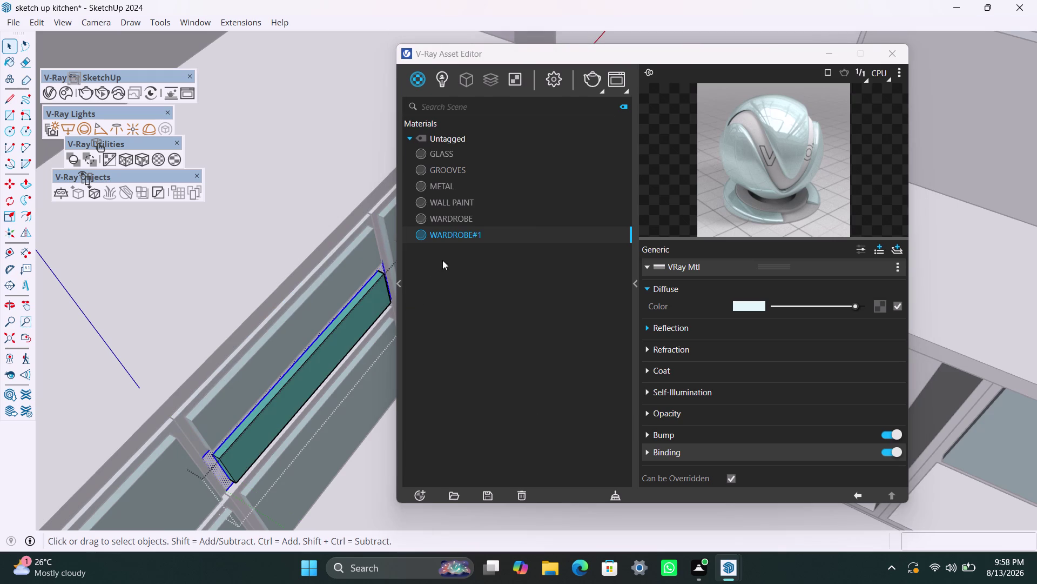
right_click(455, 240)
click(494, 269)
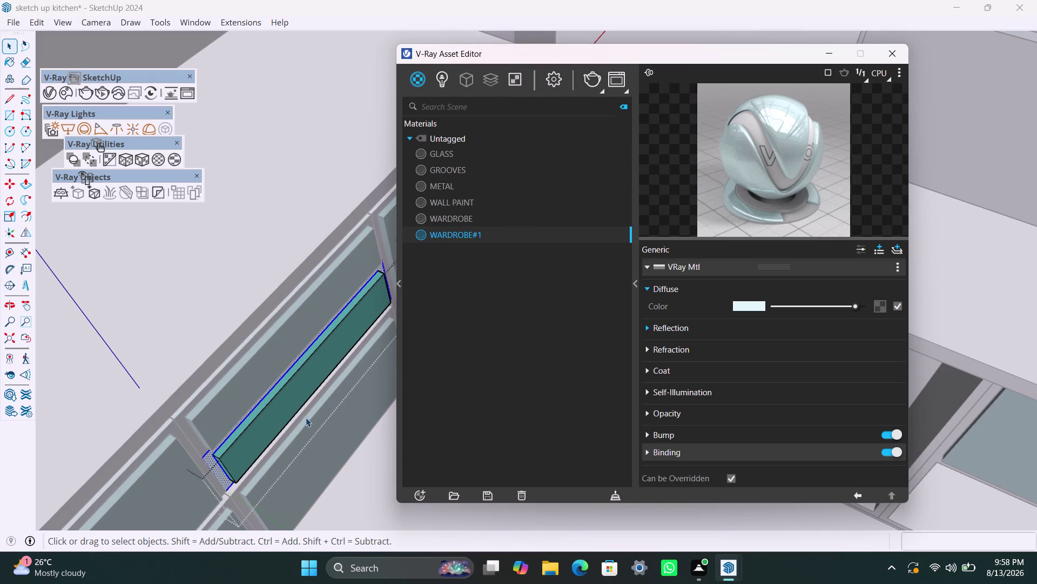
triple_click(300, 421)
click(299, 421)
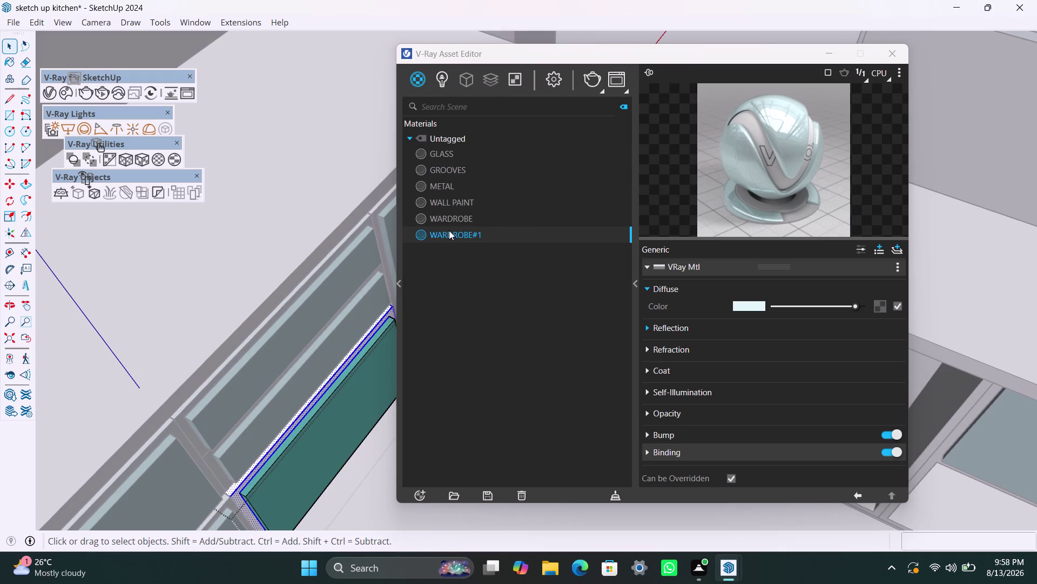
right_click(454, 243)
right_click(474, 236)
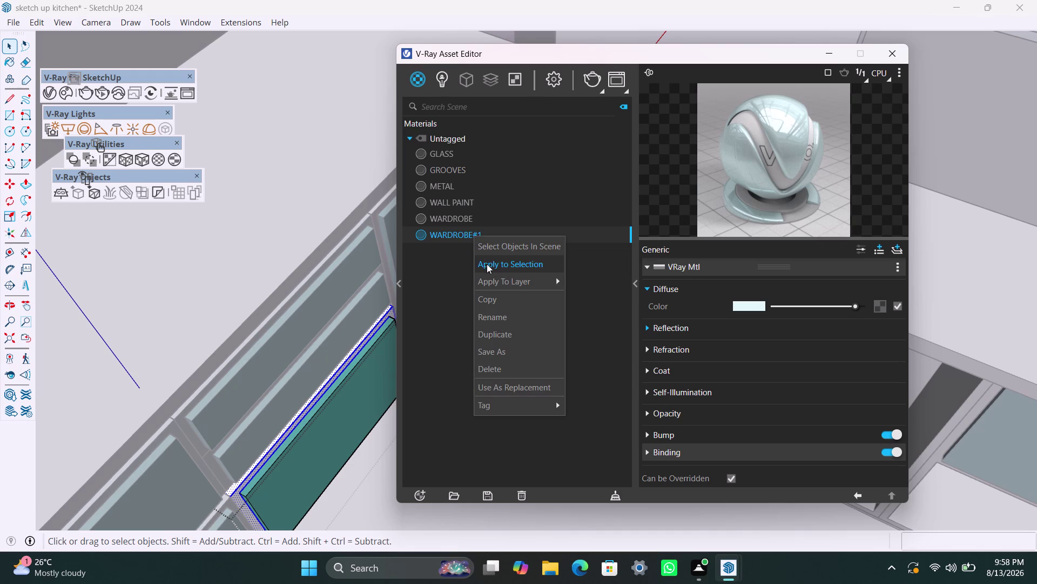
click(488, 263)
scroll(down, 3)
Apply WARDROBE#1 to the next wardrobe door frame.
middle_drag(350, 406, 301, 430)
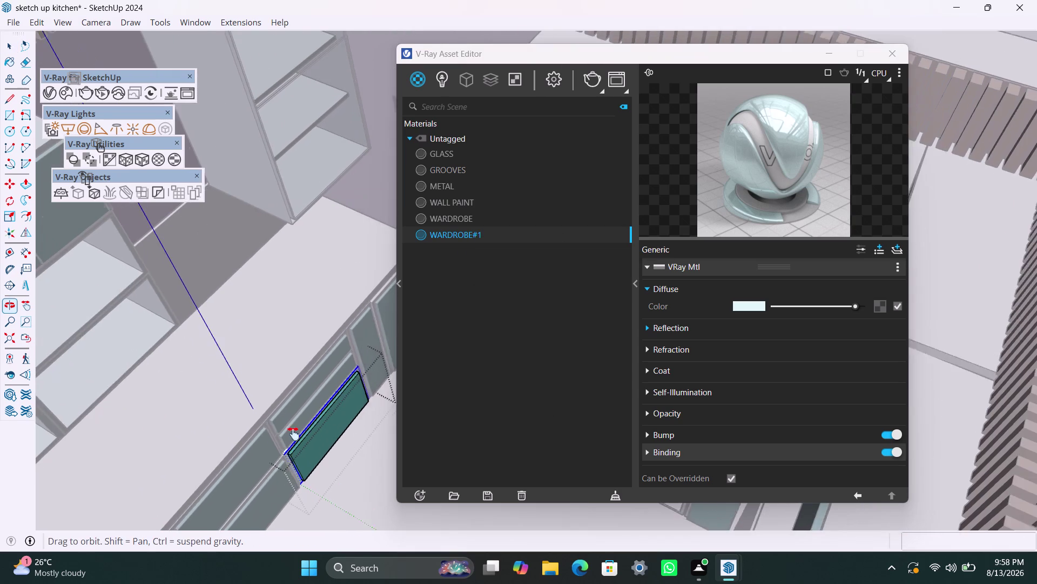
middle_drag(301, 430, 282, 438)
scroll(up, 3)
triple_click(298, 332)
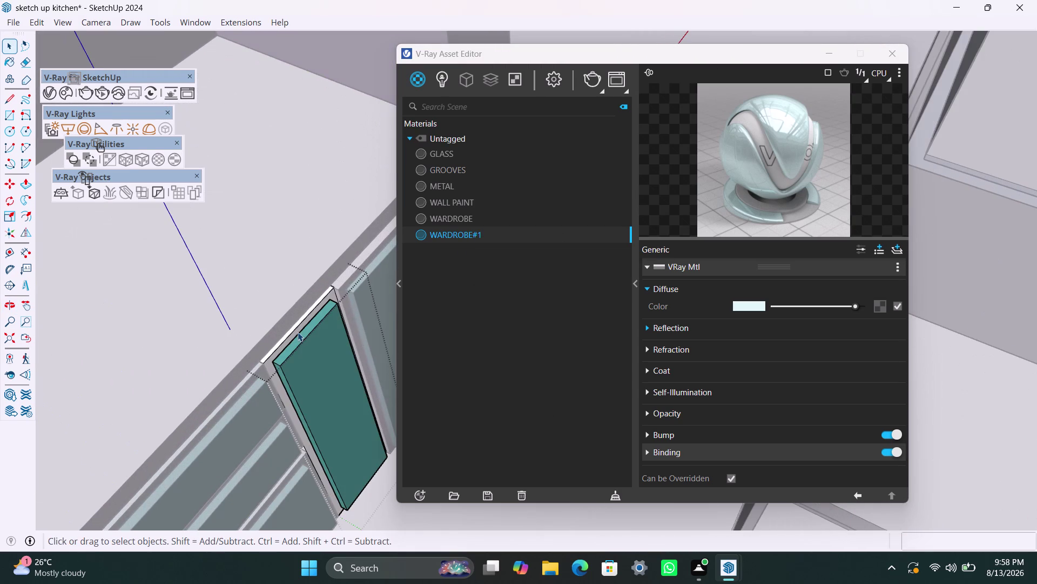
click(298, 332)
right_click(465, 234)
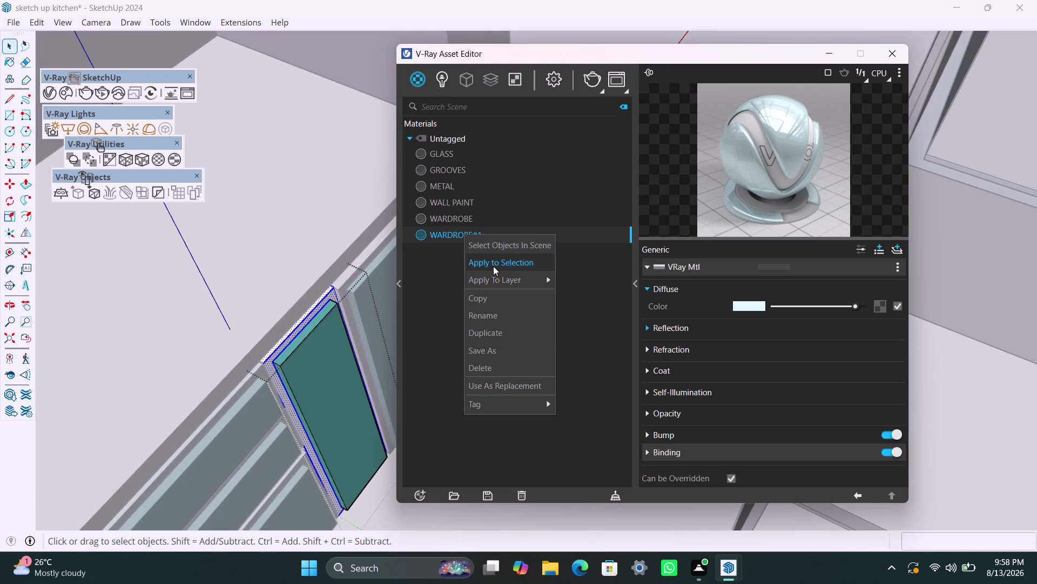
click(493, 265)
Inside the door frame group, give the edge strip faces WARDROBE#1.
triple_click(342, 284)
double_click(342, 283)
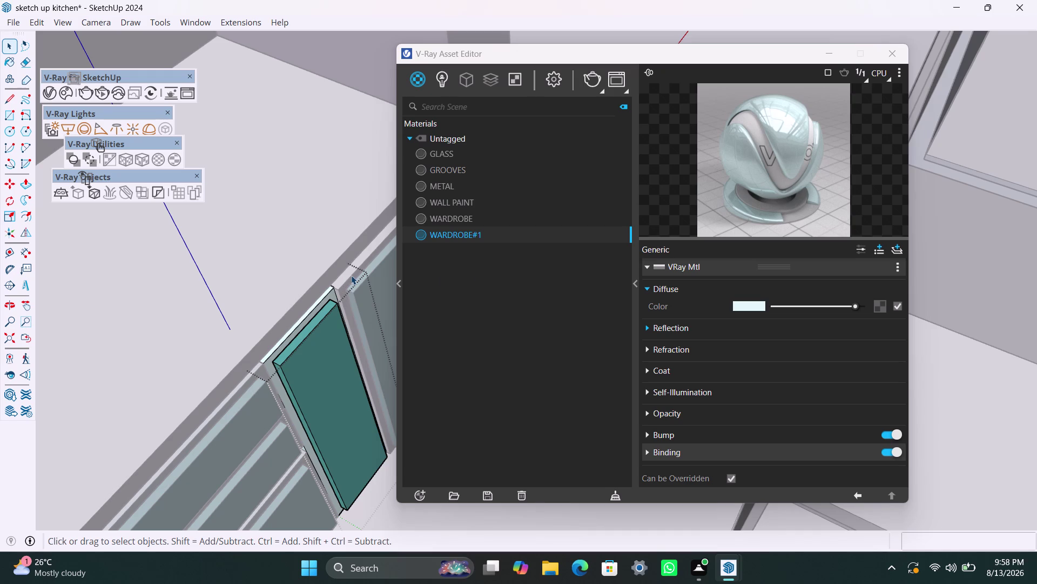
triple_click(352, 275)
triple_click(354, 274)
click(354, 274)
triple_click(374, 259)
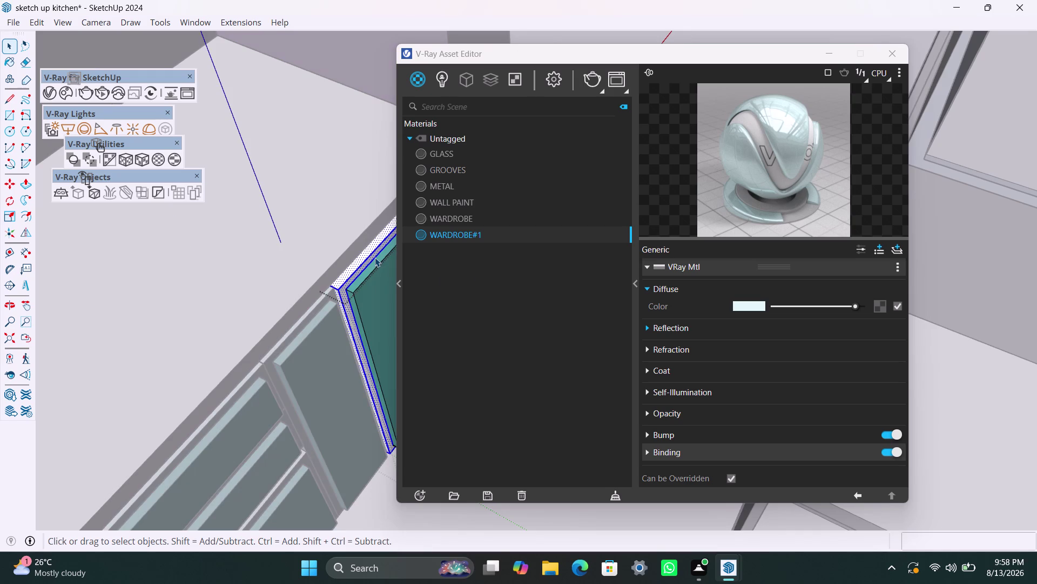
right_click(456, 236)
click(483, 263)
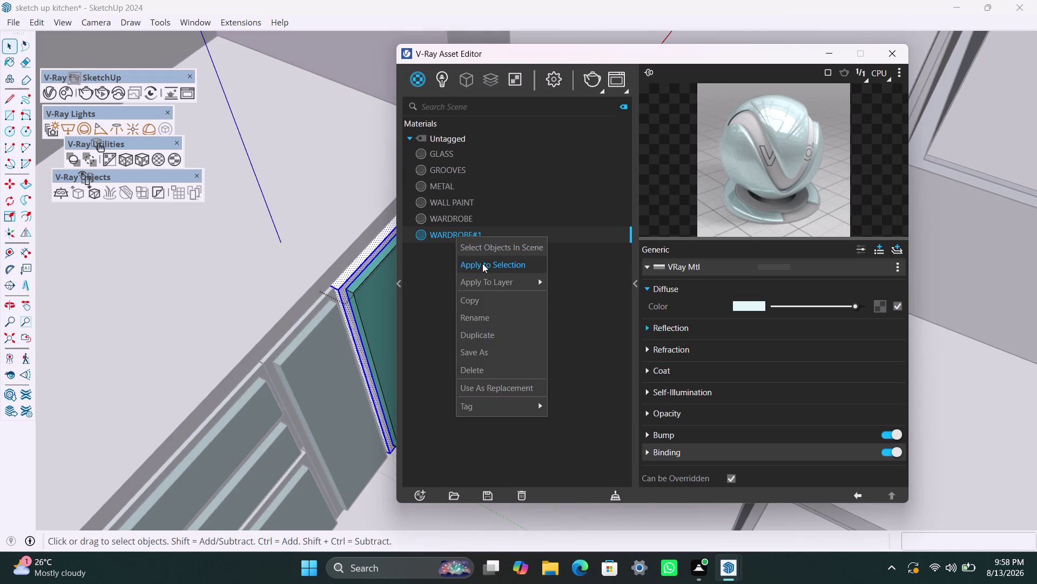
Apply WARDROBE#1 to the upper shelving unit and its frame.
scroll(down, 3)
scroll(down, 3)
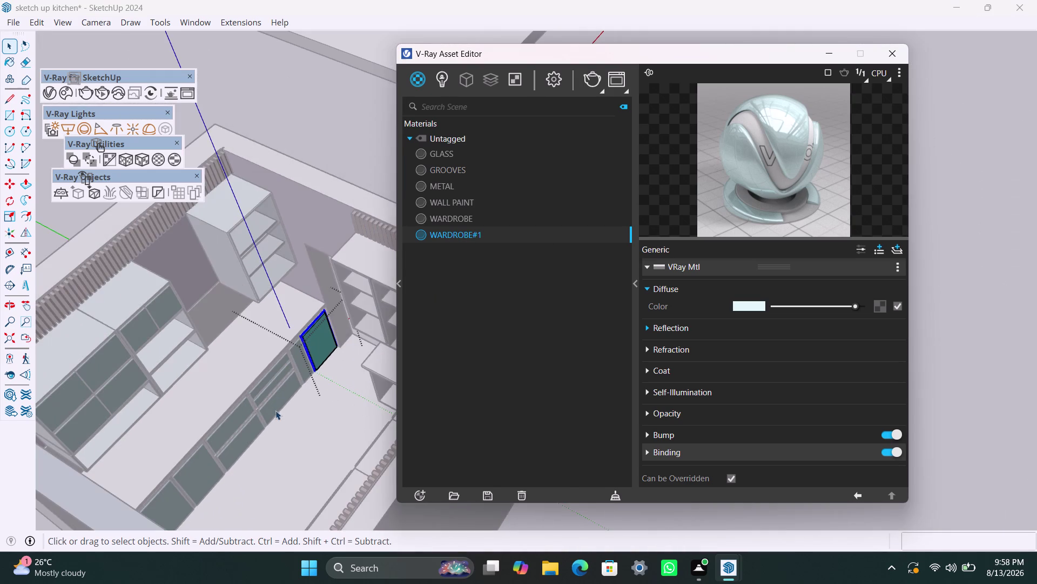
middle_drag(276, 415, 421, 406)
scroll(down, 3)
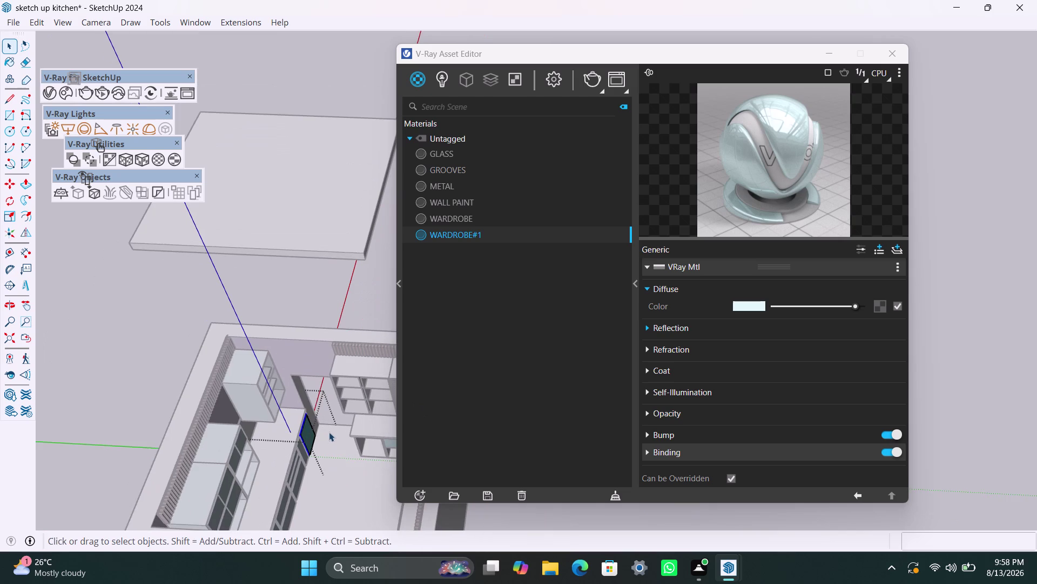
middle_drag(330, 430, 252, 426)
scroll(up, 3)
middle_drag(263, 455, 319, 453)
scroll(up, 3)
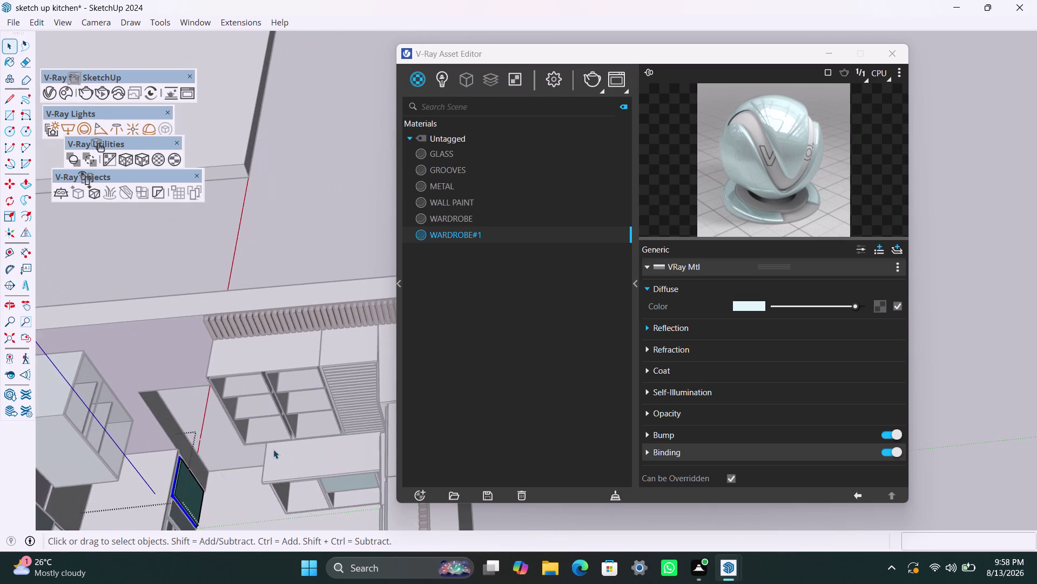
middle_drag(280, 446, 277, 406)
click(303, 222)
click(262, 343)
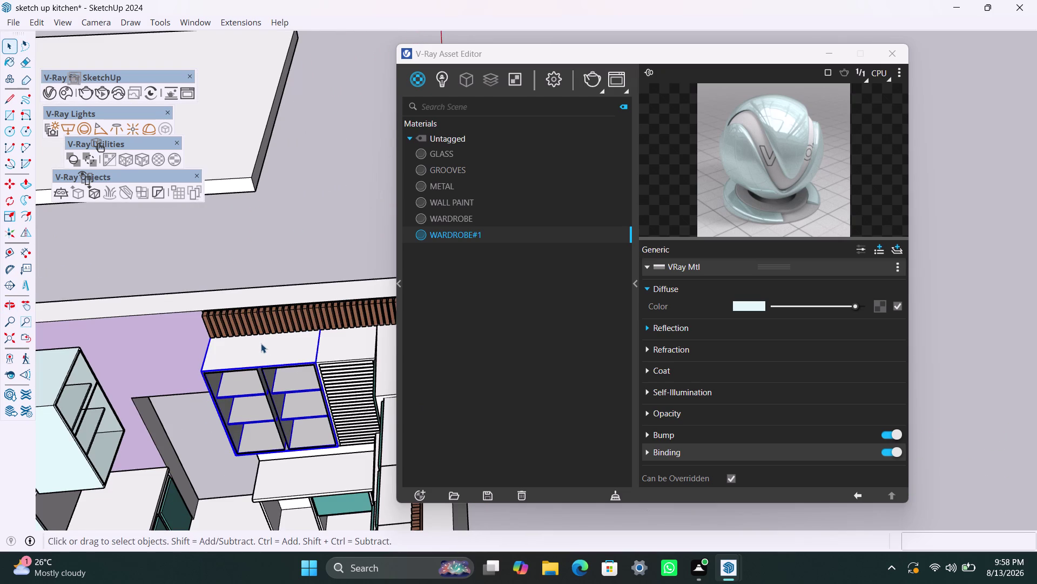
right_click(453, 236)
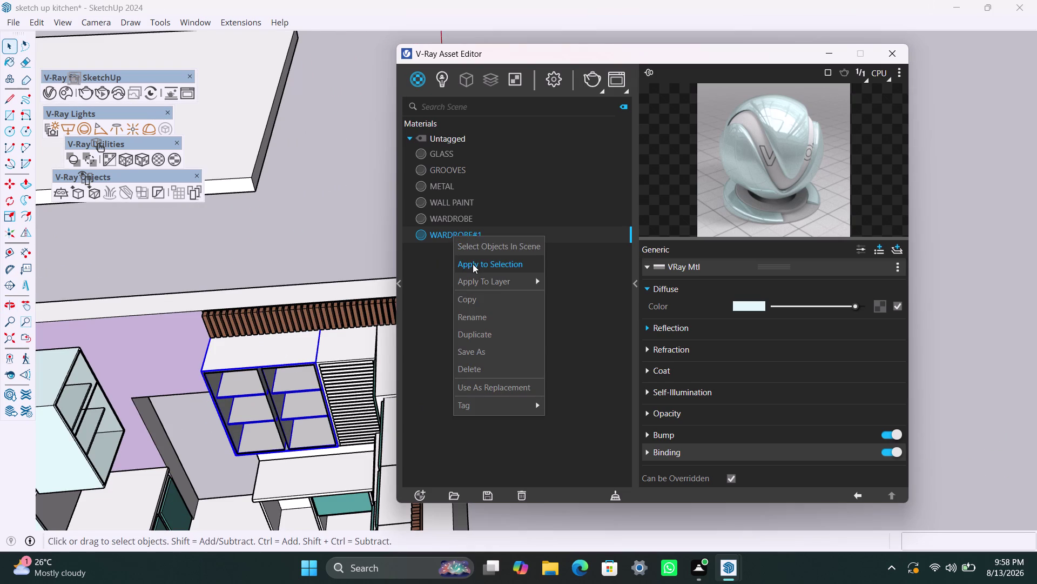
click(473, 265)
Apply WARDROBE#1 to the unit next to the shutter and the frame beside it.
click(352, 343)
right_click(465, 234)
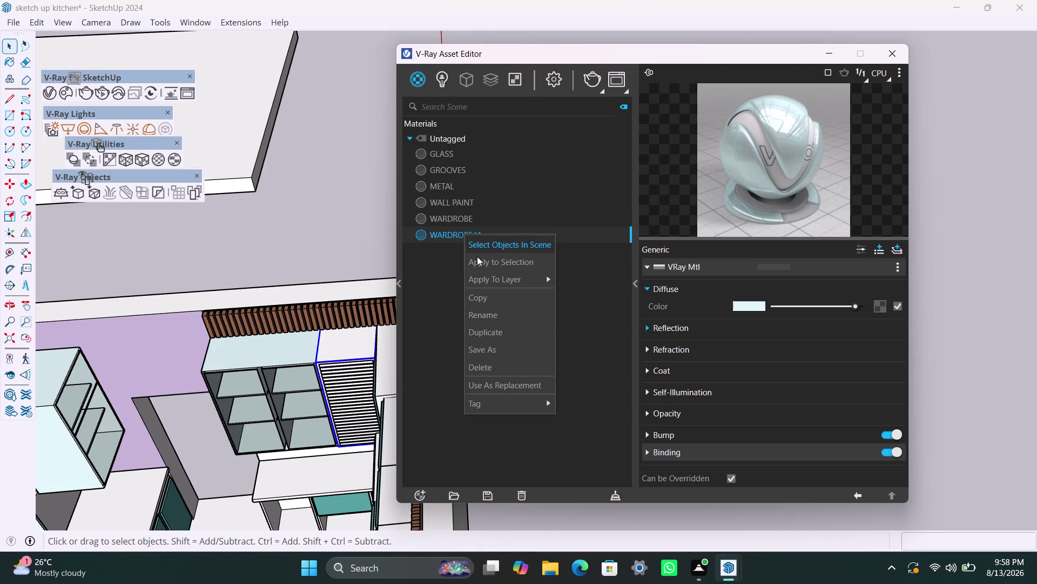
click(482, 266)
scroll(down, 3)
scroll(down, 3)
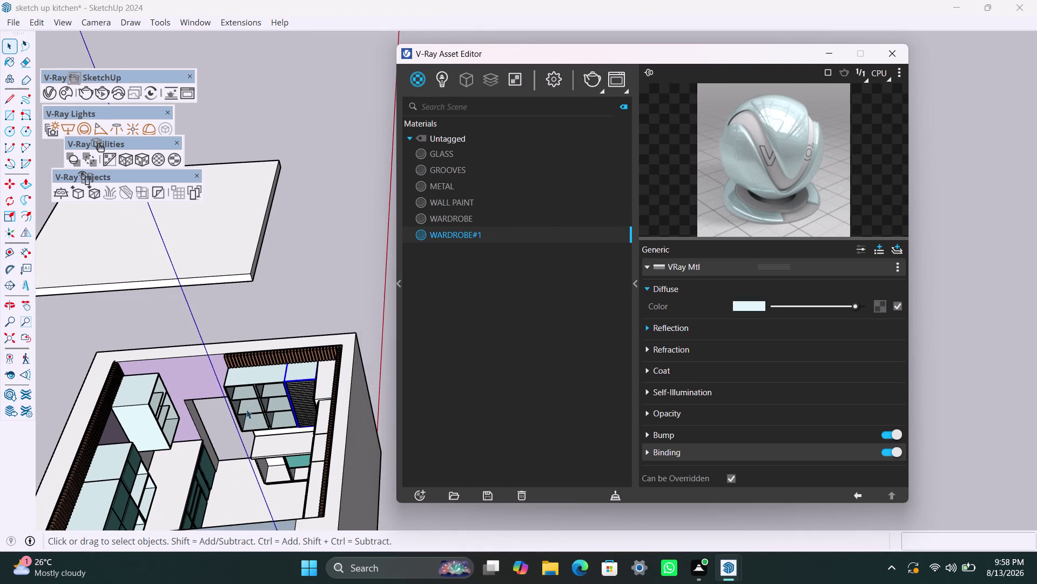
middle_drag(246, 421, 190, 350)
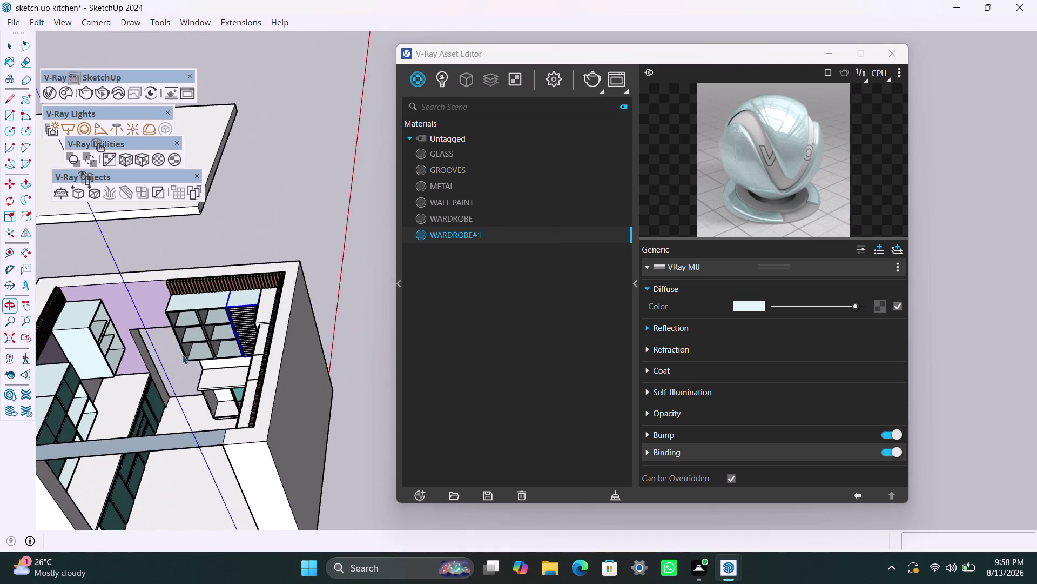
scroll(down, 3)
middle_drag(179, 405, 296, 395)
scroll(up, 3)
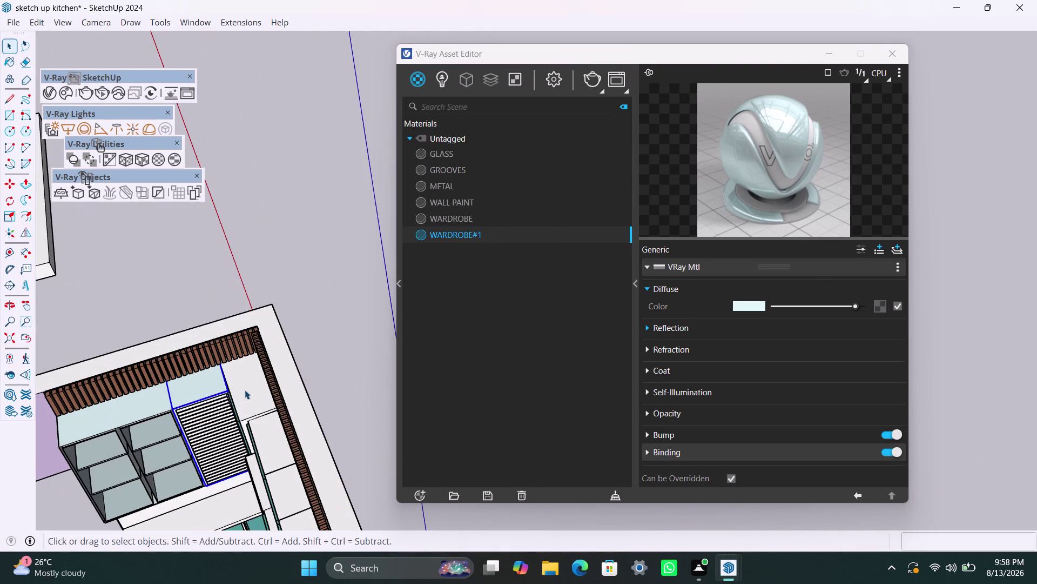
click(245, 389)
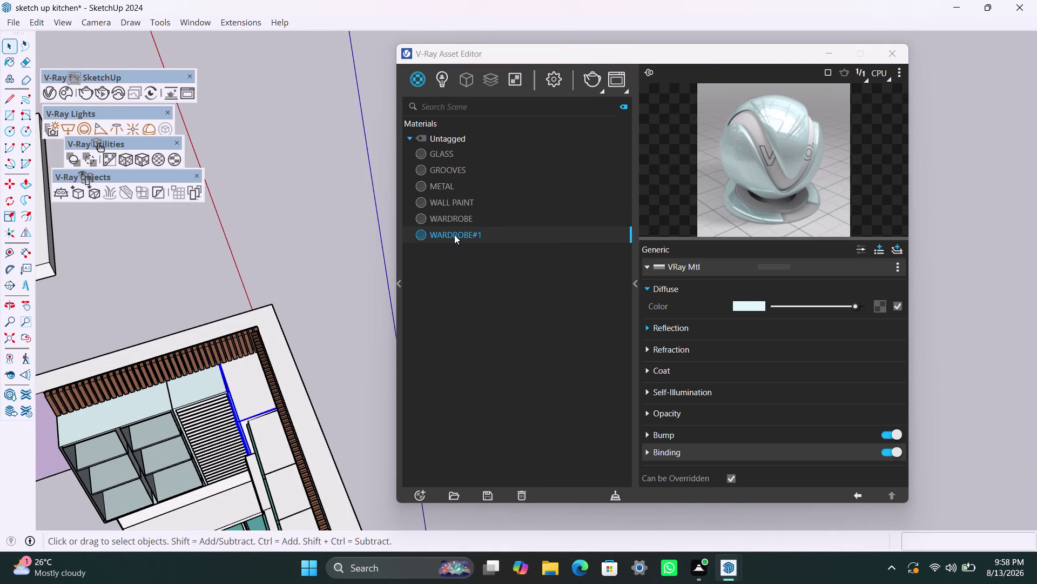
right_click(455, 233)
click(473, 256)
scroll(down, 3)
scroll(down, 3)
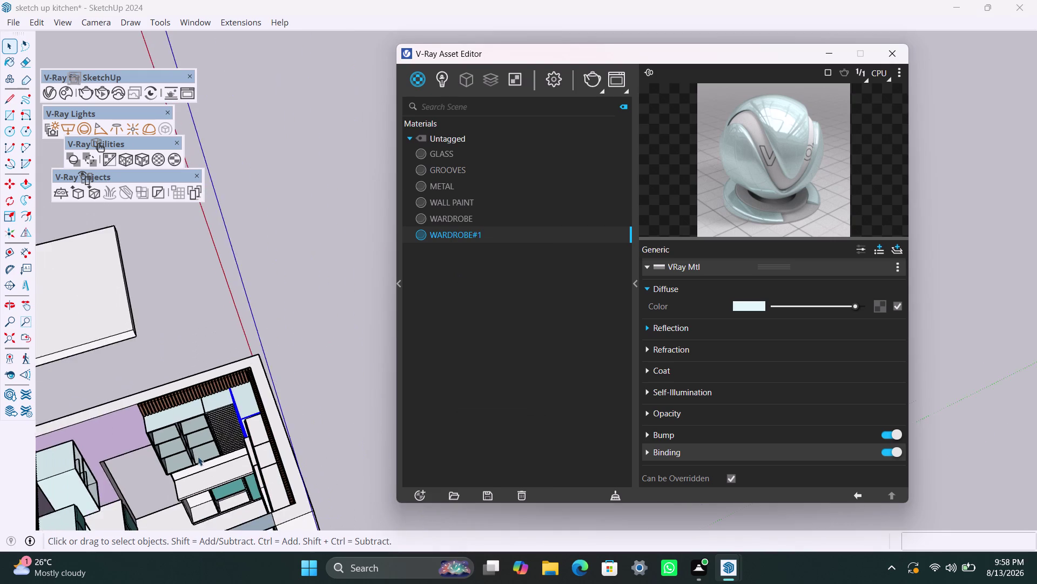
middle_drag(196, 452, 335, 347)
scroll(down, 3)
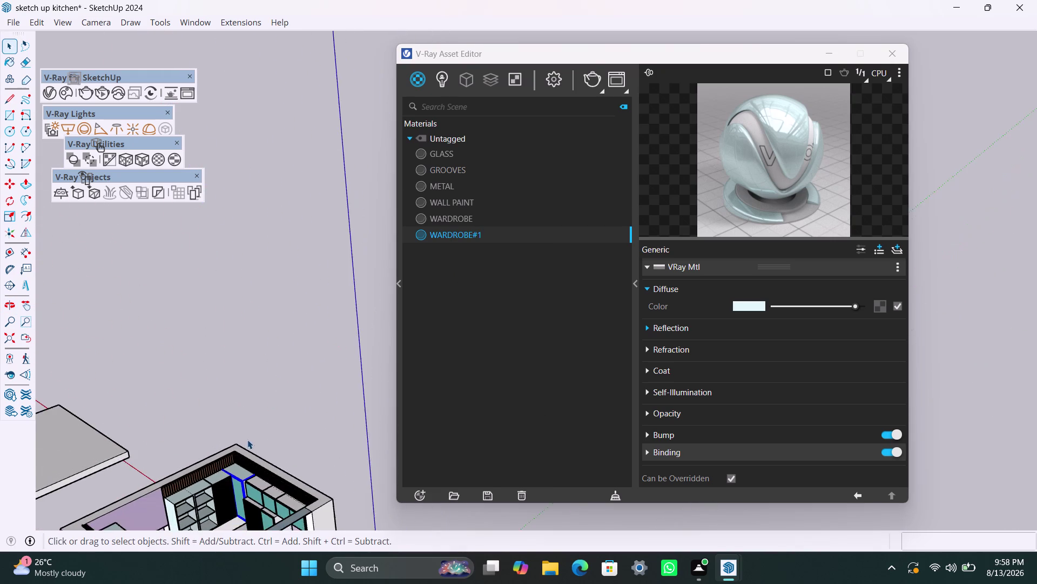
Apply WARDROBE#1 to the first lower cabinet section.
scroll(up, 3)
scroll(up, 3)
middle_drag(233, 500, 160, 290)
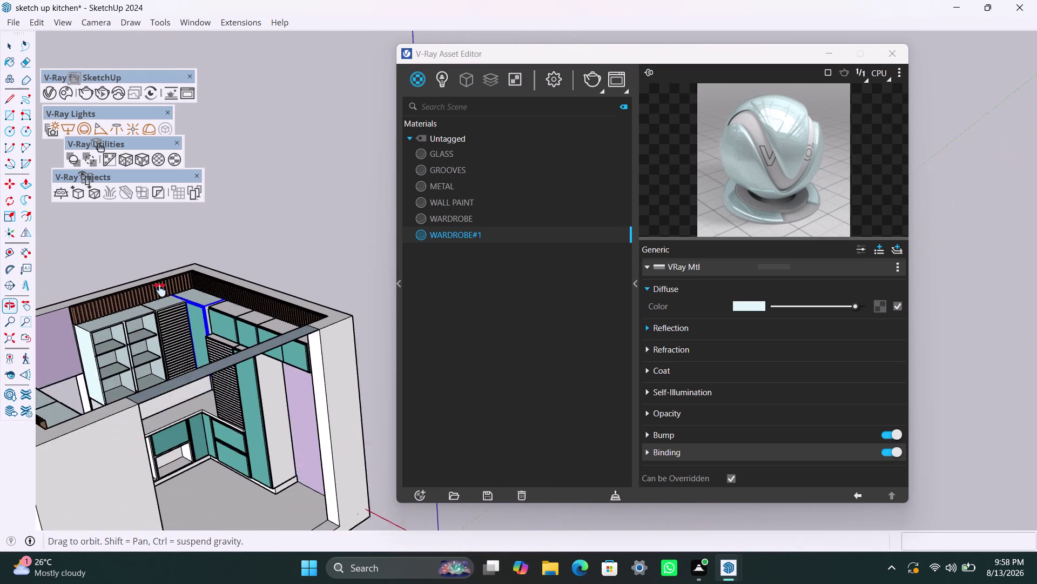
middle_drag(160, 290, 160, 289)
scroll(up, 3)
scroll(up, 3)
scroll(down, 3)
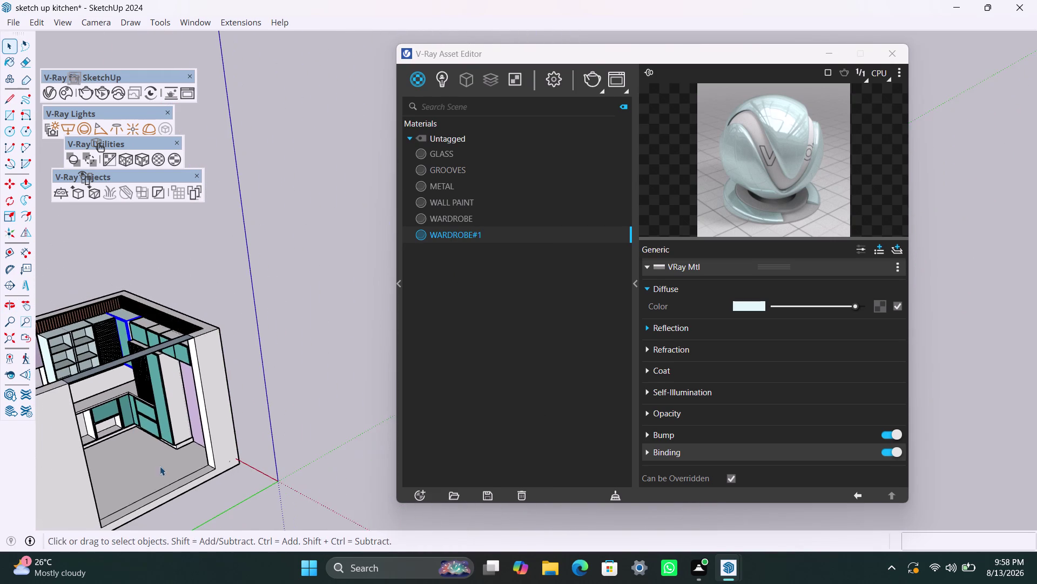
middle_drag(160, 465, 135, 489)
scroll(down, 3)
middle_drag(255, 384, 125, 417)
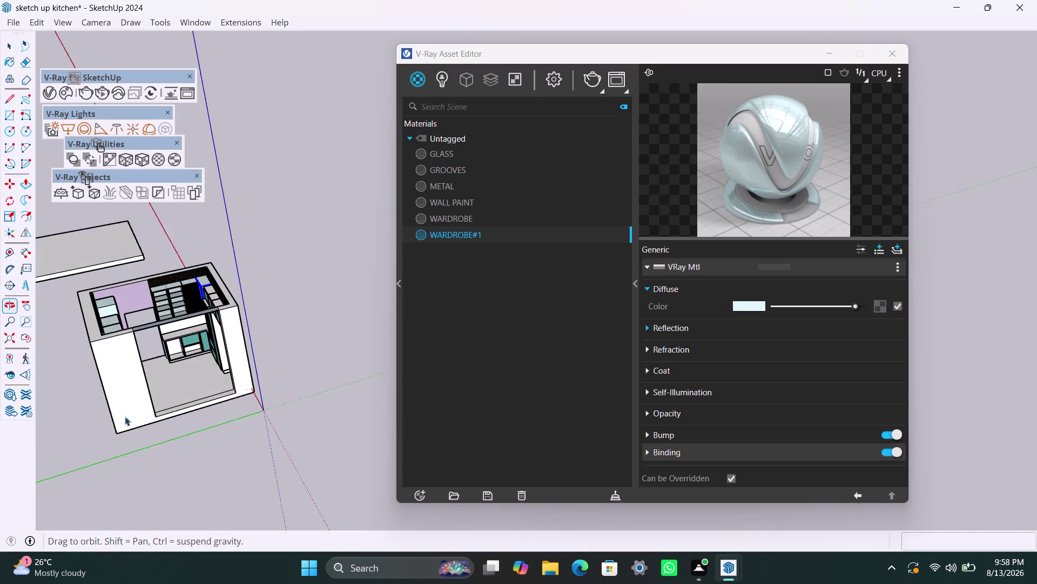
scroll(up, 3)
click(201, 315)
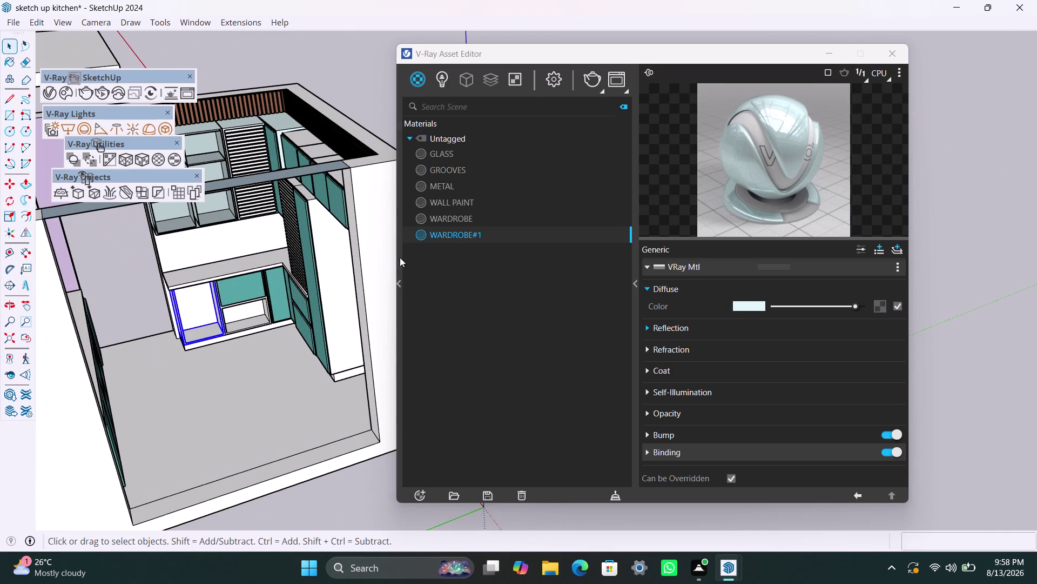
right_click(456, 230)
click(491, 260)
Give the next lower cabinet section and the tall side panel WARDROBE#1.
click(240, 316)
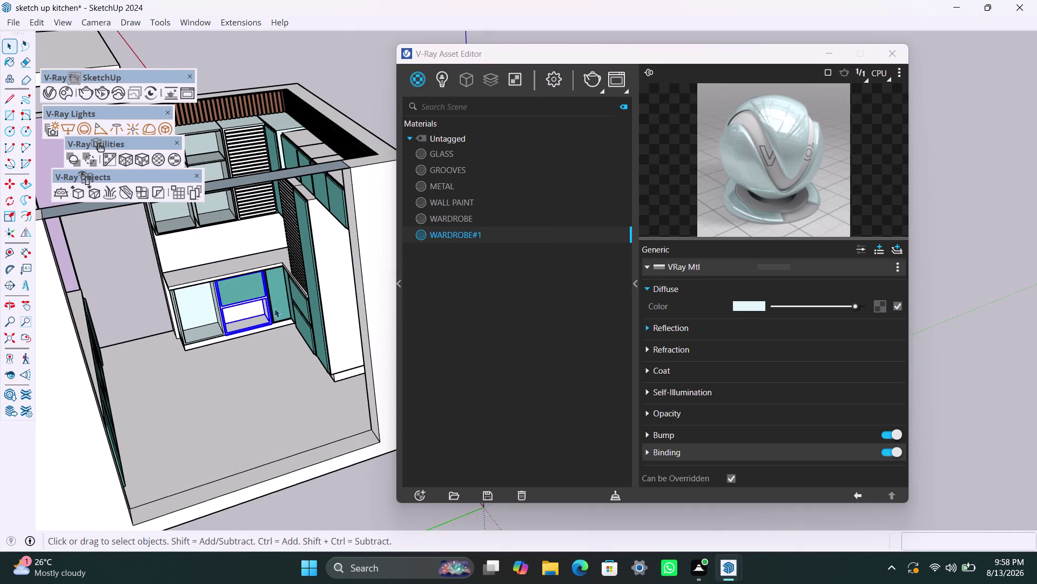
right_click(446, 233)
click(472, 260)
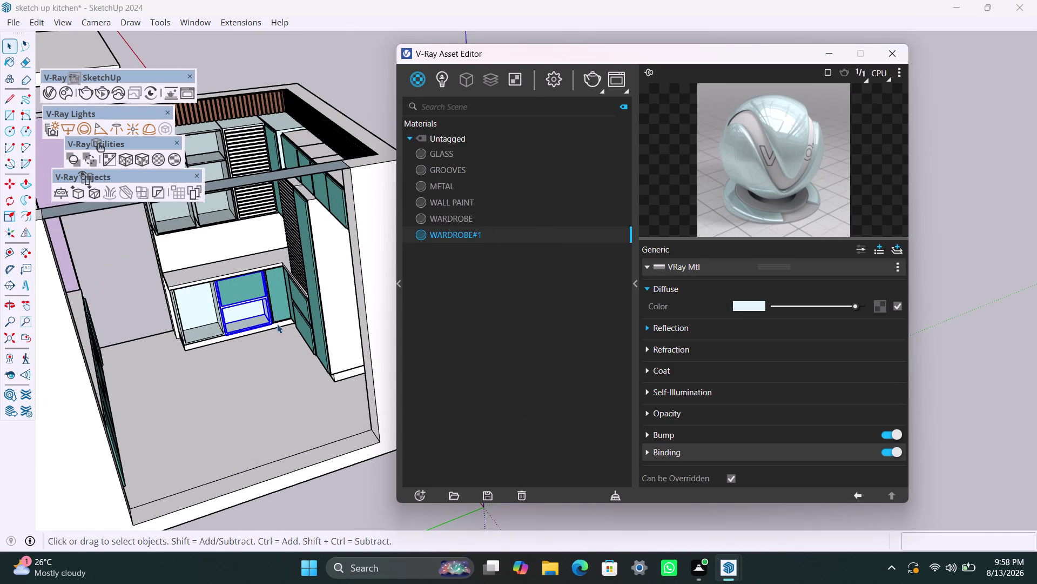
scroll(up, 3)
click(204, 222)
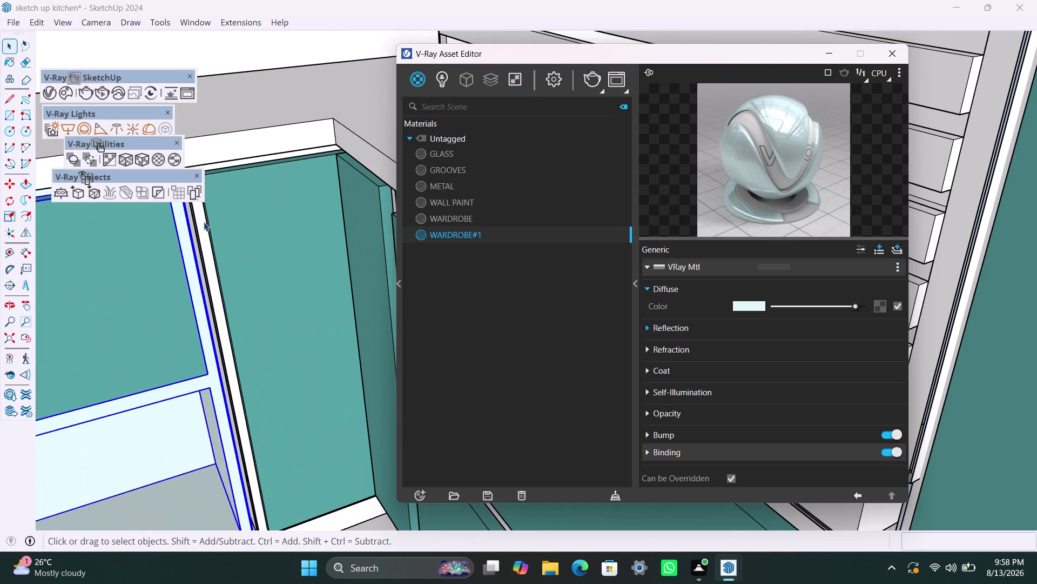
click(202, 225)
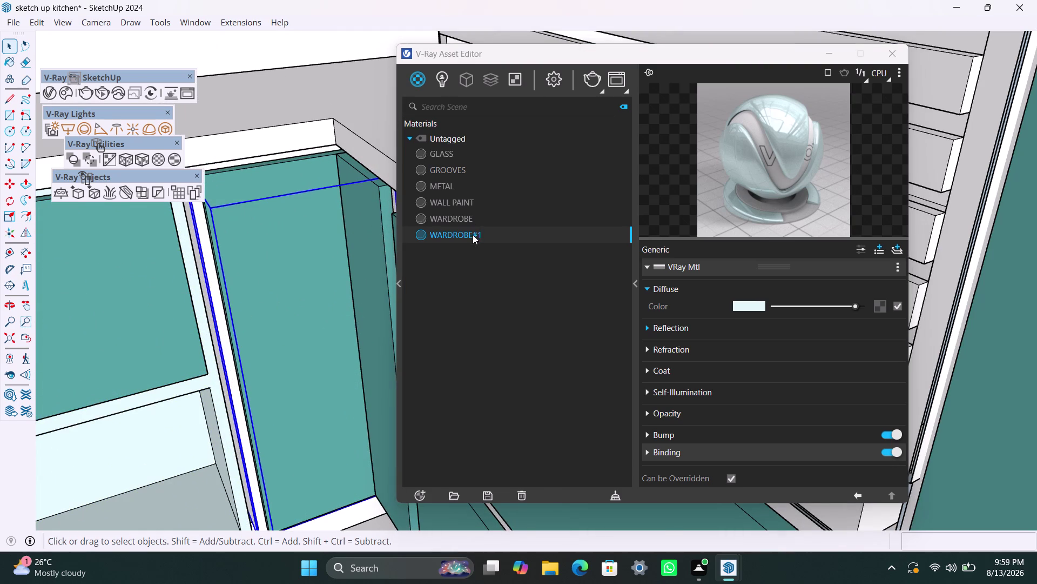
right_click(473, 235)
click(489, 262)
Orbit away from the cabinets and clear the selection.
scroll(down, 3)
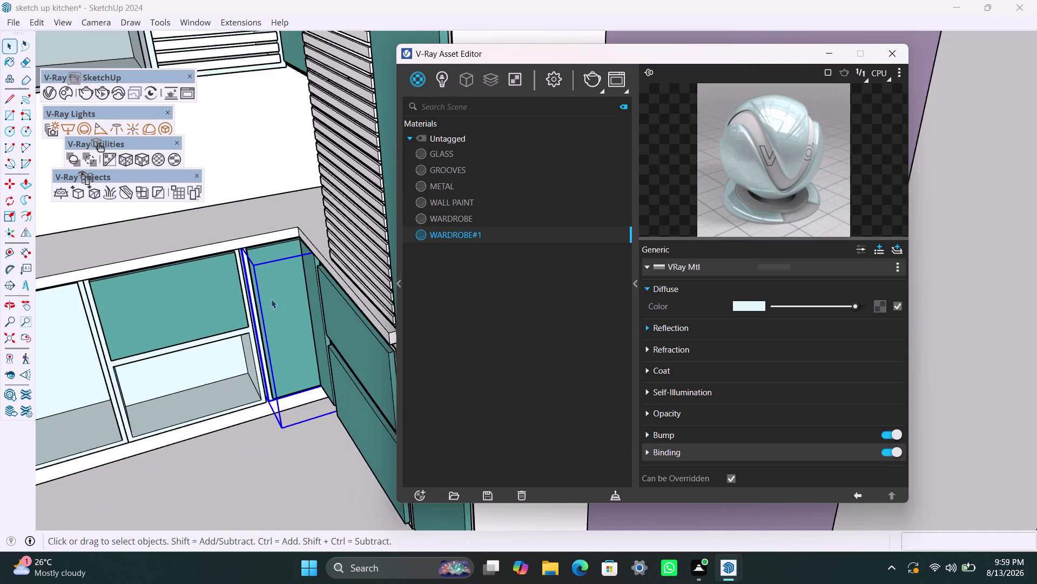
scroll(down, 3)
middle_drag(256, 378, 557, 359)
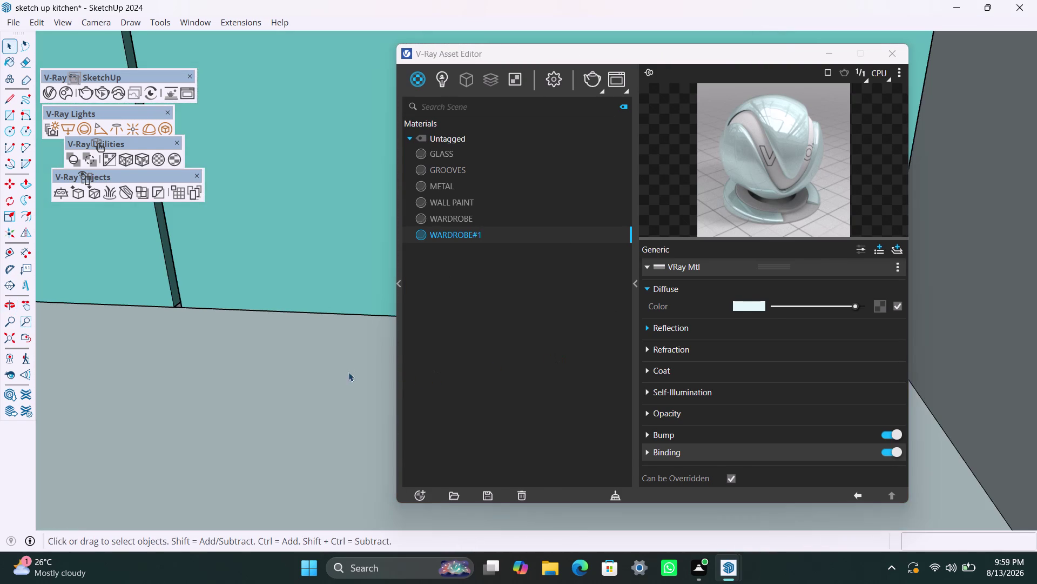
click(16, 343)
scroll(down, 3)
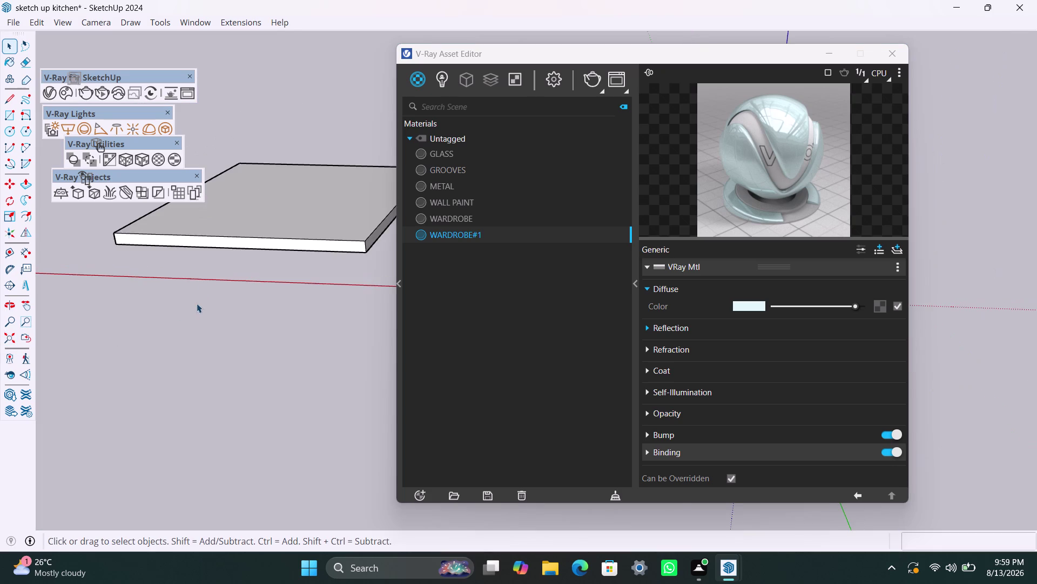
scroll(down, 3)
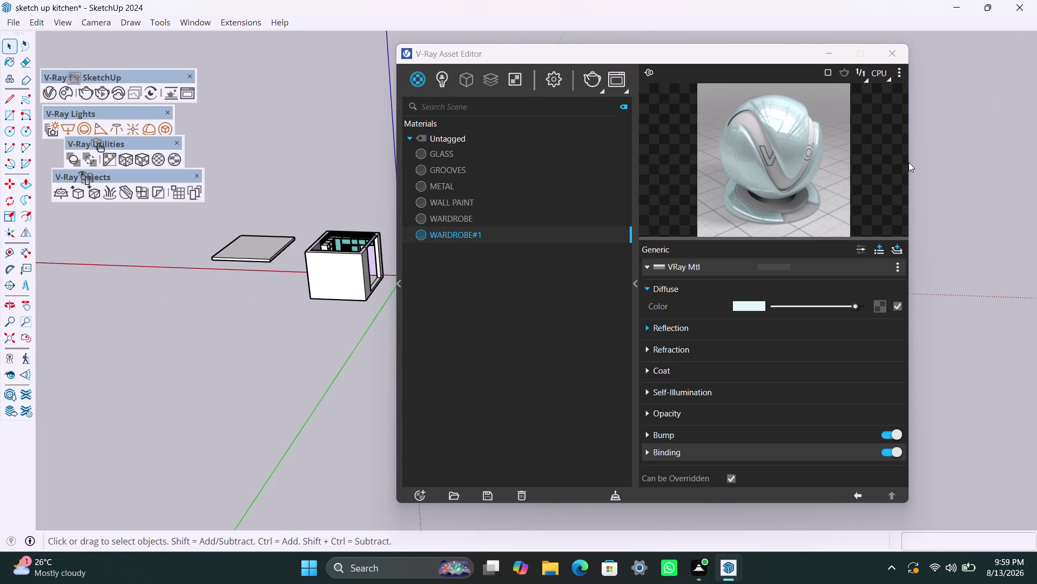
drag(909, 171, 969, 179)
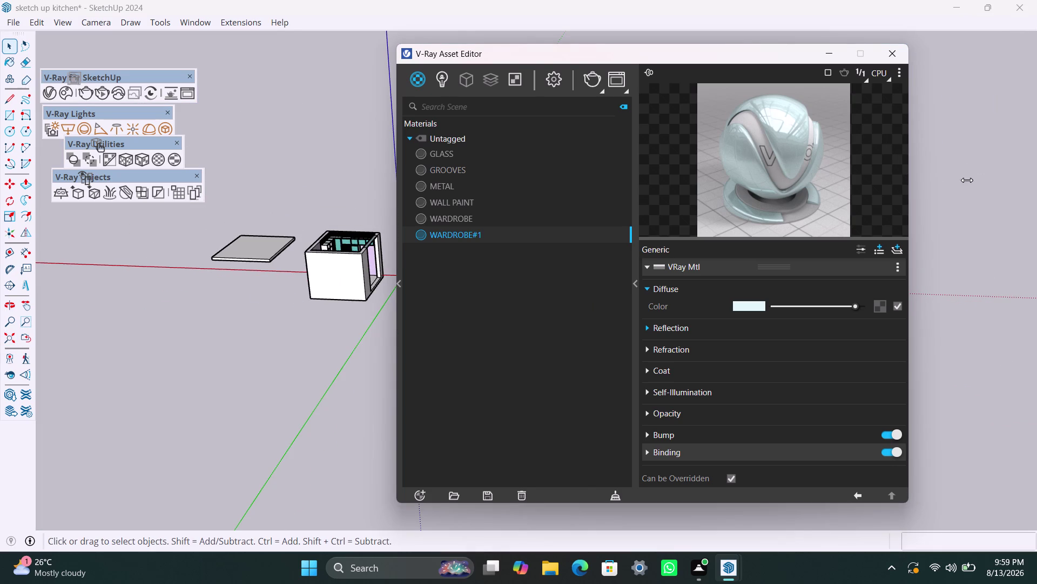
drag(969, 179, 962, 181)
scroll(down, 3)
scroll(up, 3)
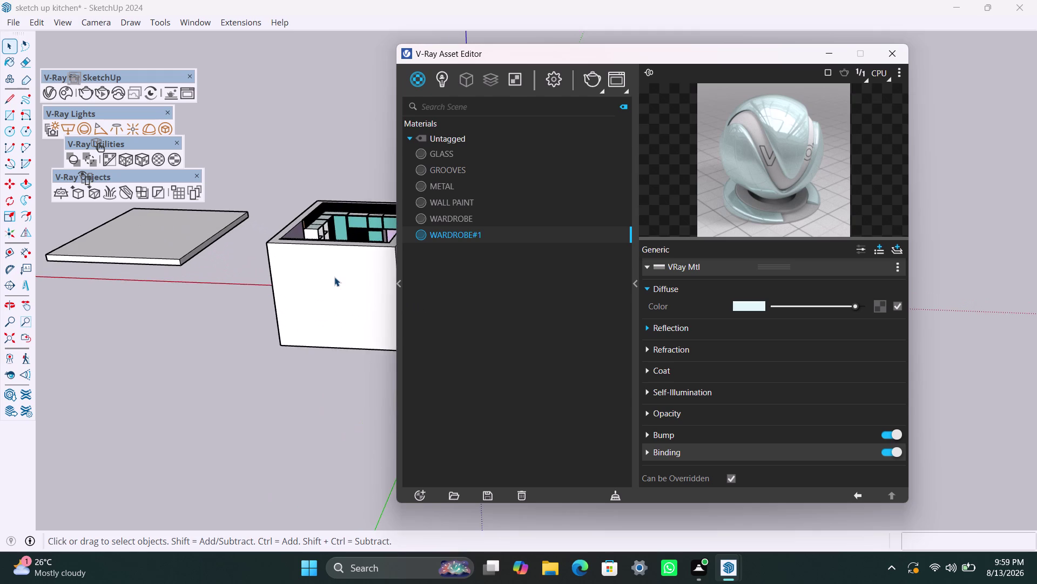
middle_drag(319, 280, 264, 297)
drag(396, 302, 416, 303)
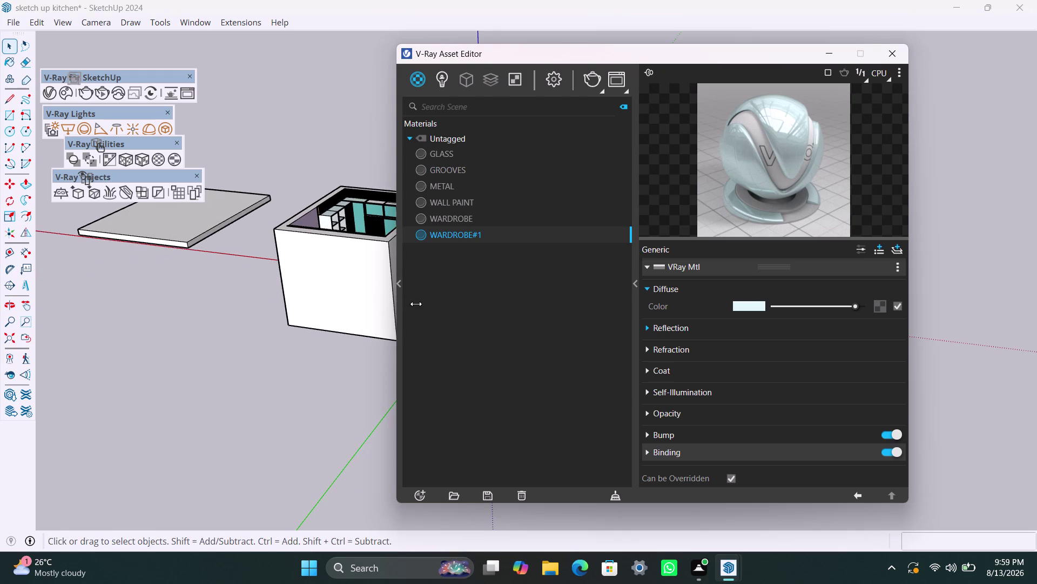
drag(416, 303, 415, 303)
drag(395, 305, 414, 303)
drag(912, 268, 966, 268)
drag(395, 273, 413, 274)
drag(392, 278, 422, 281)
drag(399, 283, 446, 287)
scroll(down, 3)
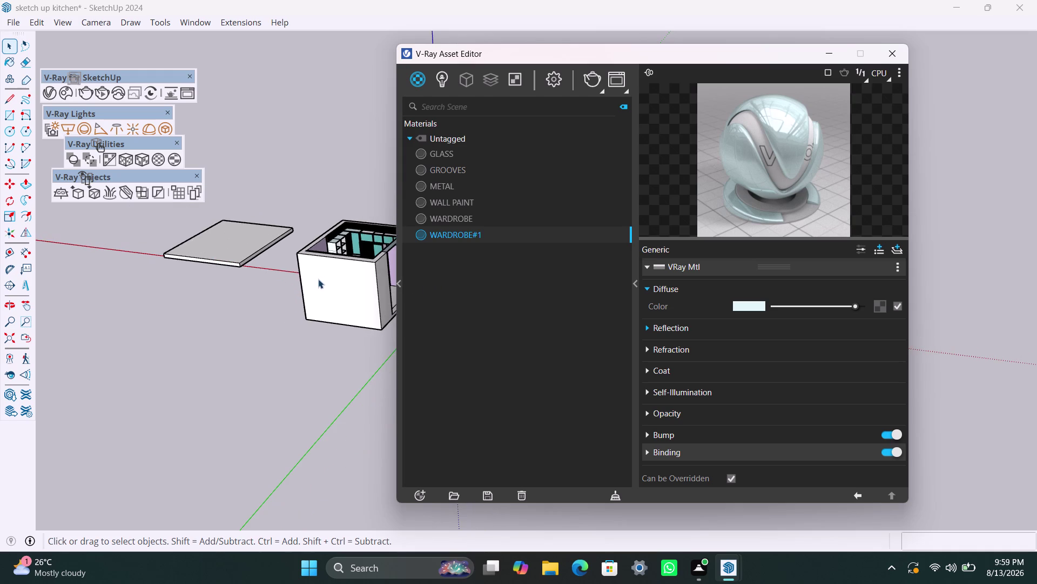
middle_drag(324, 276, 166, 296)
scroll(up, 3)
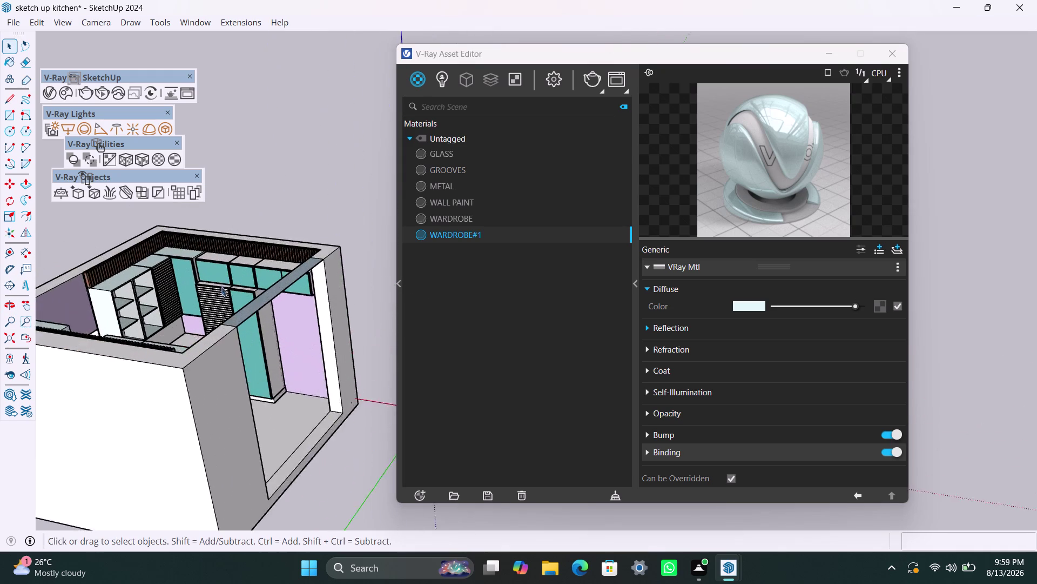
scroll(up, 3)
middle_drag(297, 351, 95, 407)
scroll(up, 3)
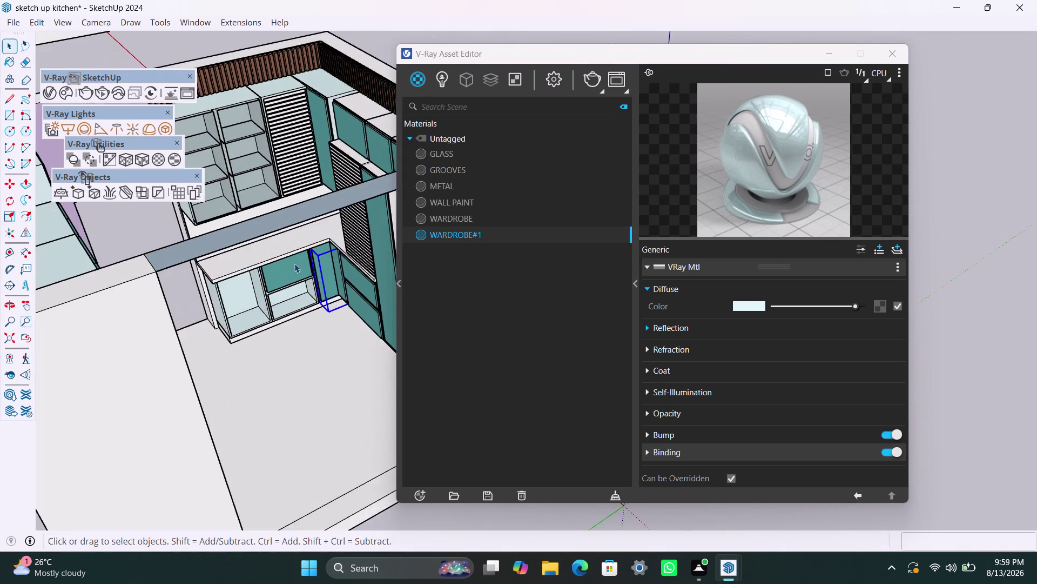
scroll(up, 3)
scroll(down, 3)
scroll(down, 3)
middle_drag(230, 366, 304, 375)
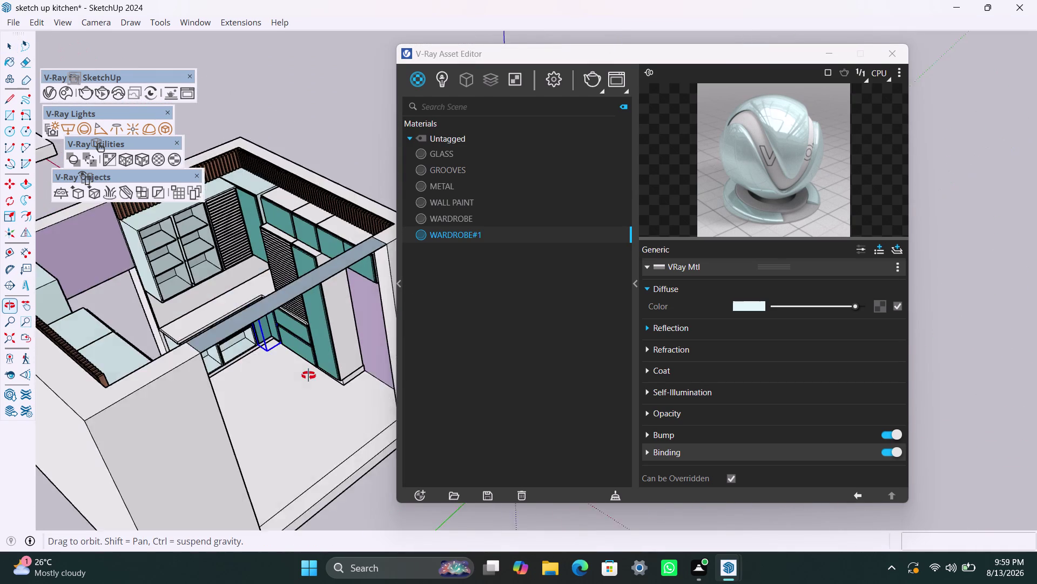
middle_drag(304, 375, 450, 373)
scroll(up, 3)
middle_drag(204, 368, 307, 364)
click(282, 286)
right_click(432, 236)
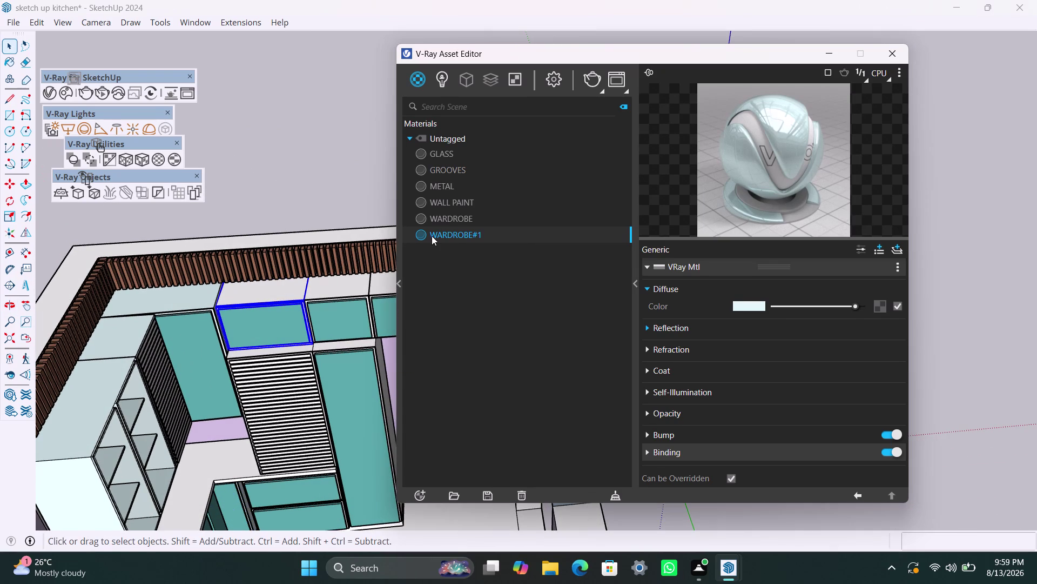
click(441, 261)
click(339, 287)
right_click(465, 238)
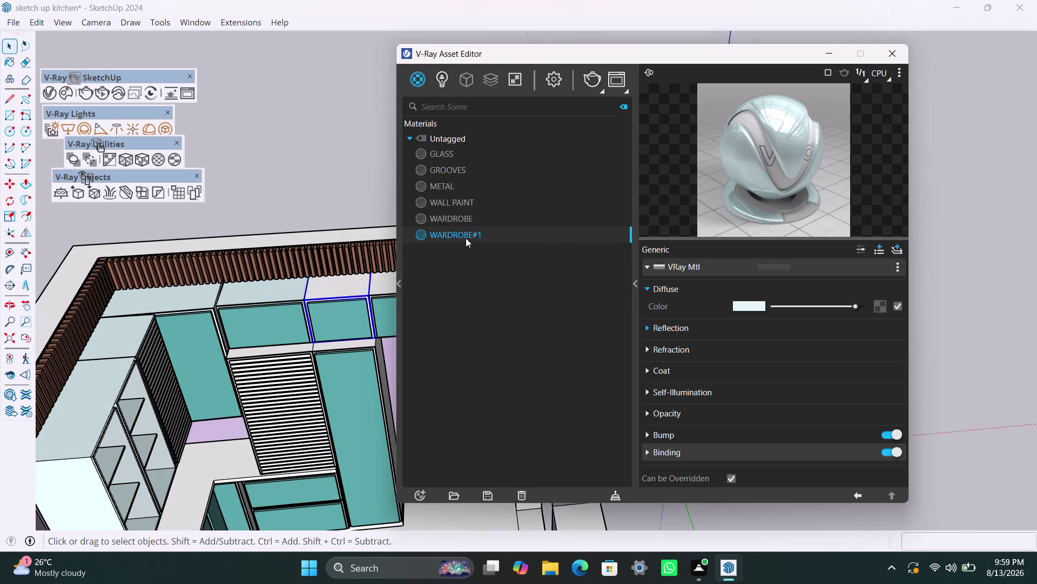
click(488, 267)
click(379, 287)
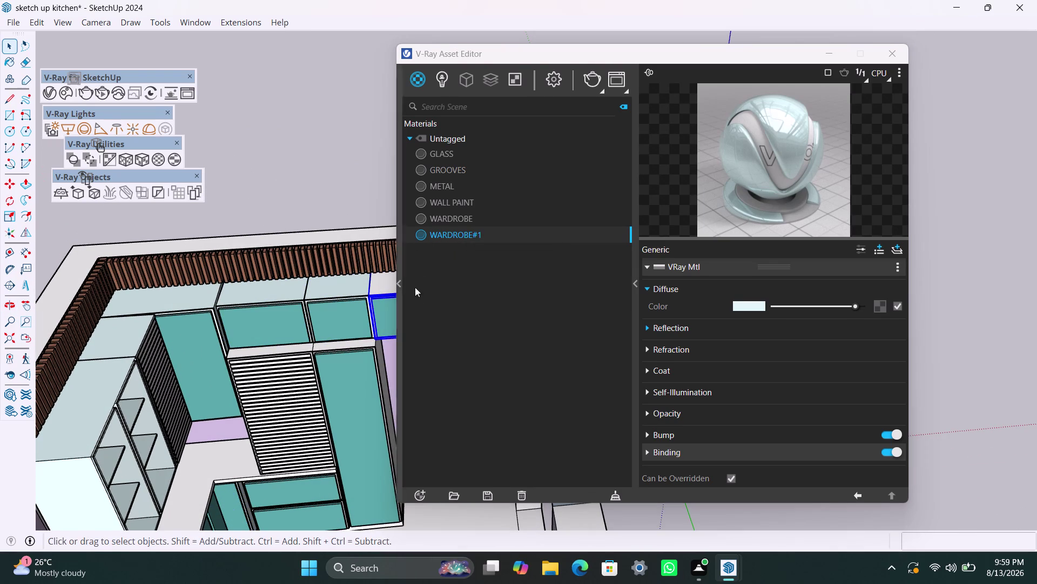
right_click(471, 236)
click(489, 269)
scroll(up, 3)
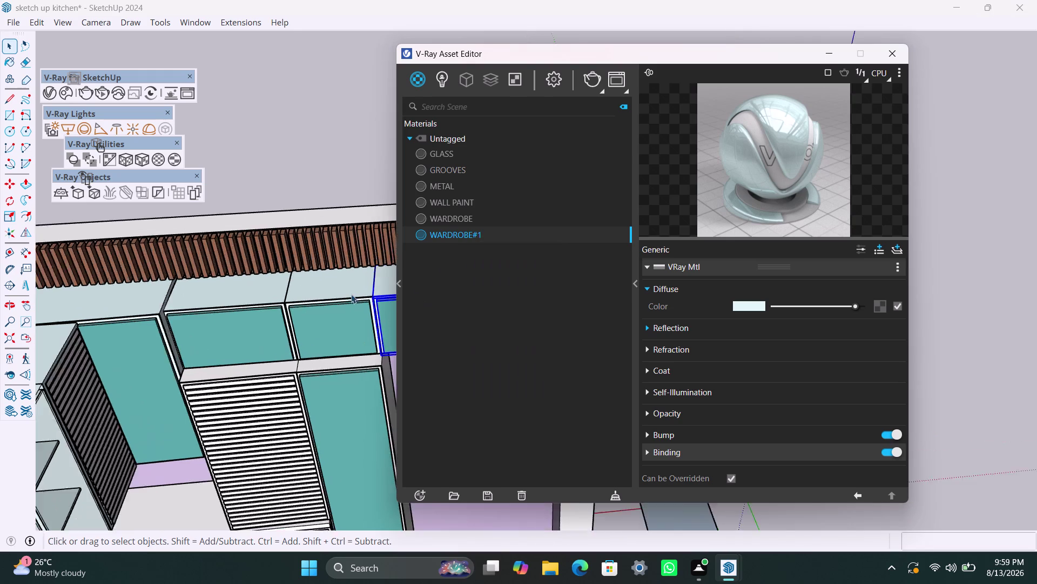
scroll(up, 3)
click(358, 305)
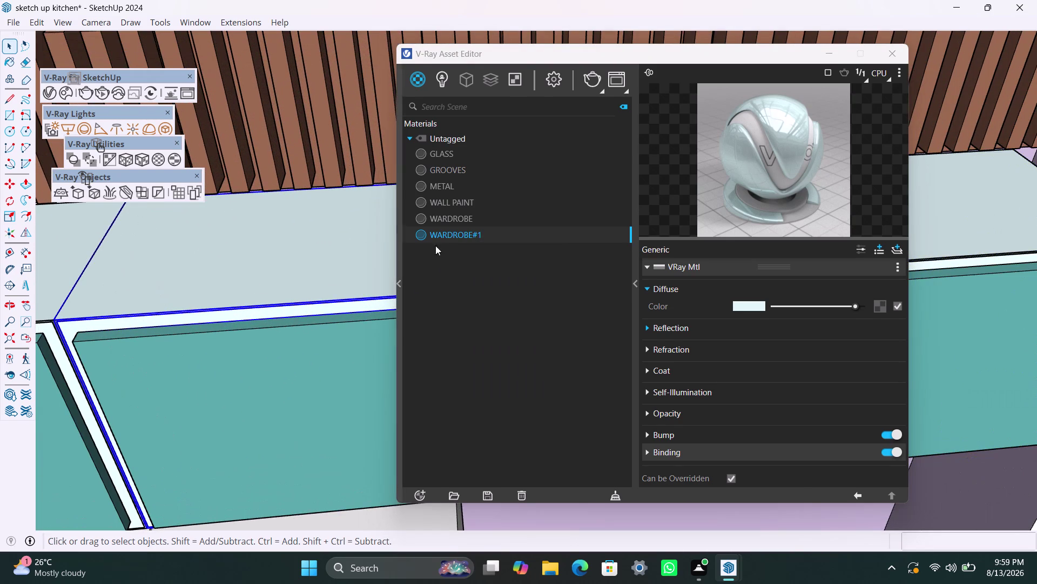
scroll(down, 3)
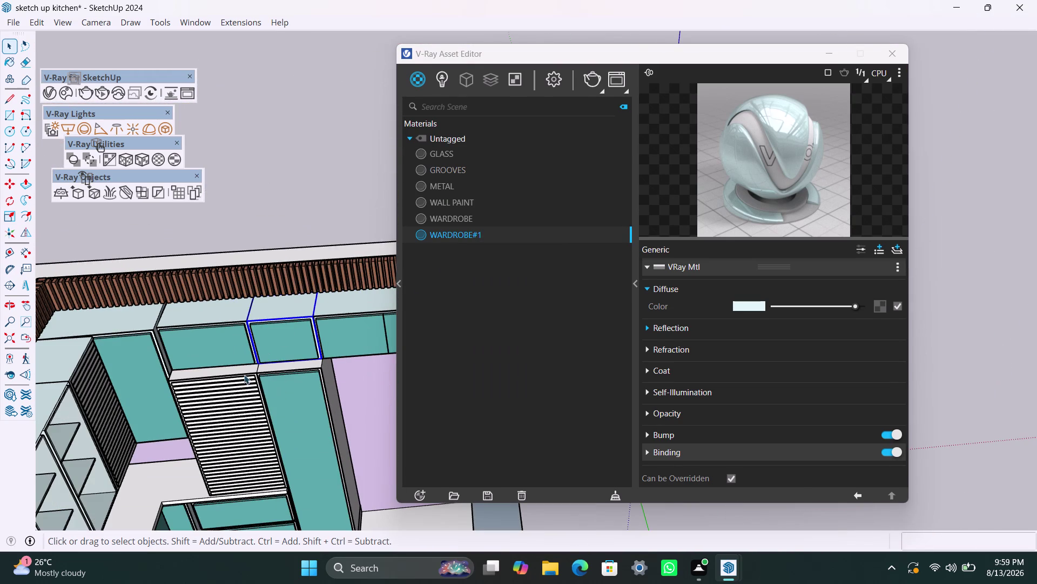
click(234, 368)
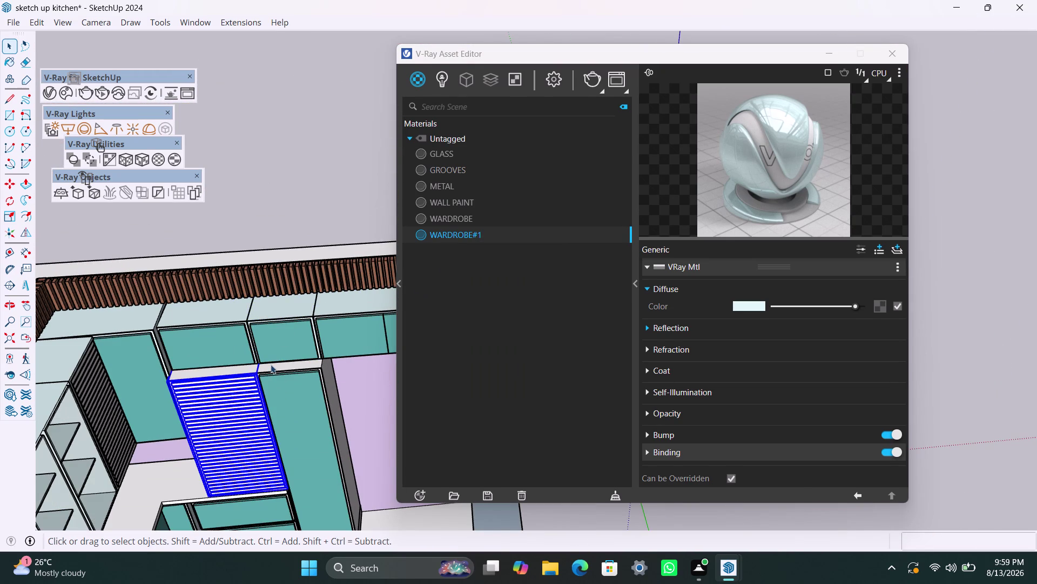
scroll(up, 3)
scroll(up, 3)
double_click(216, 357)
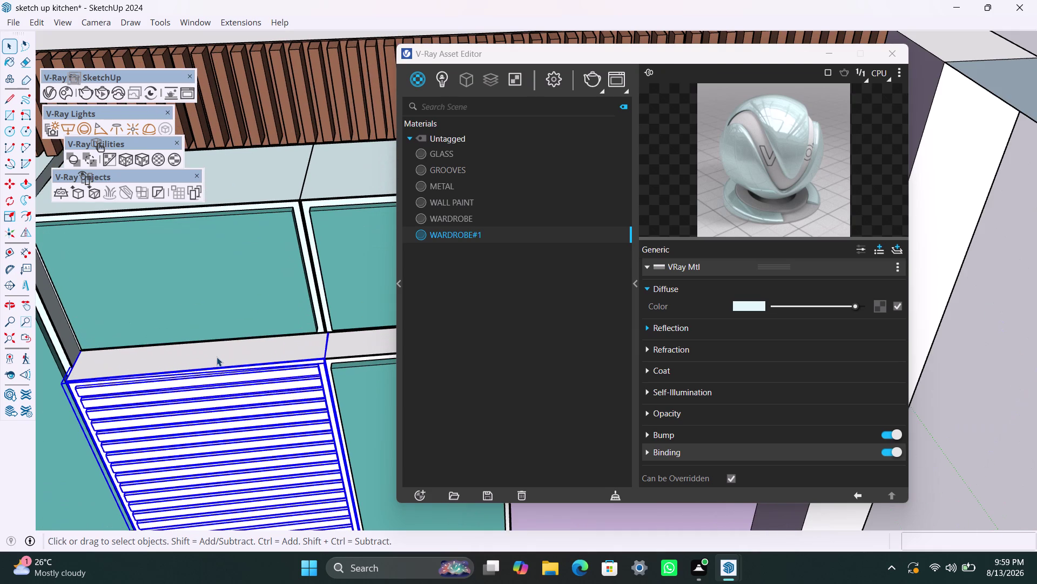
click(217, 357)
click(216, 357)
triple_click(216, 356)
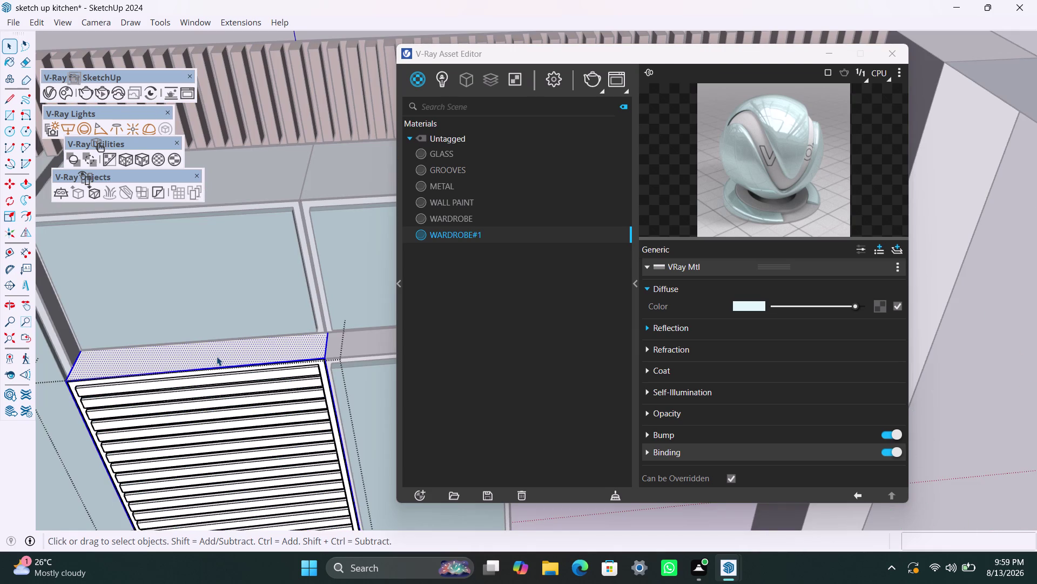
triple_click(217, 355)
triple_click(217, 355)
click(332, 343)
click(265, 357)
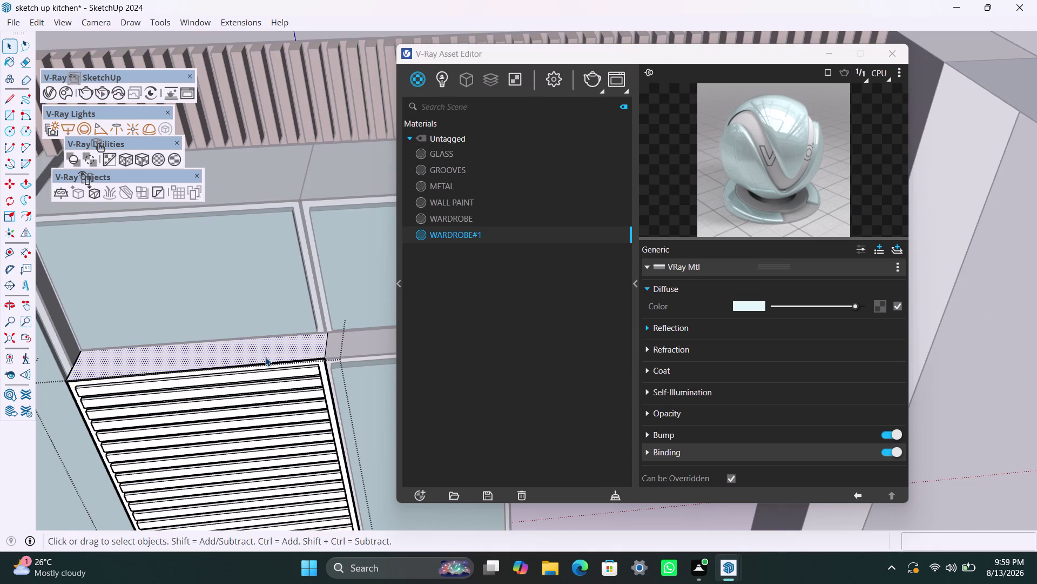
scroll(down, 3)
click(282, 159)
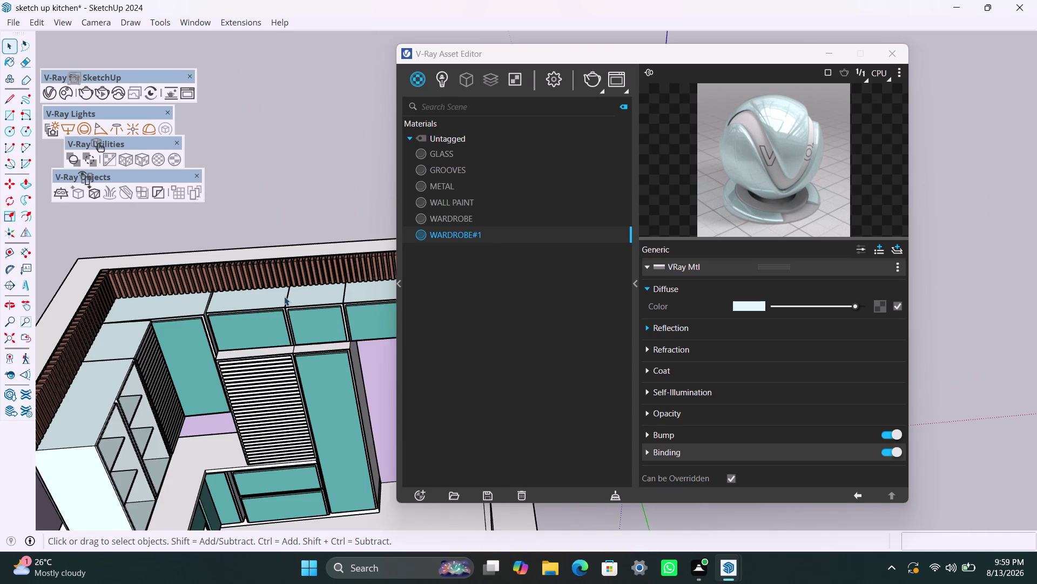
click(253, 350)
click(266, 352)
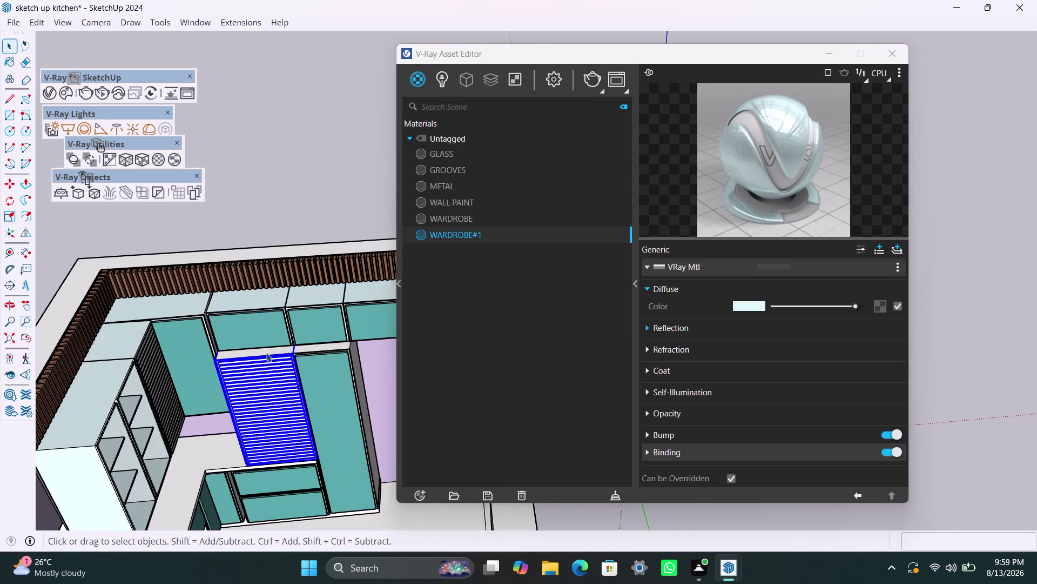
right_click(449, 235)
click(462, 258)
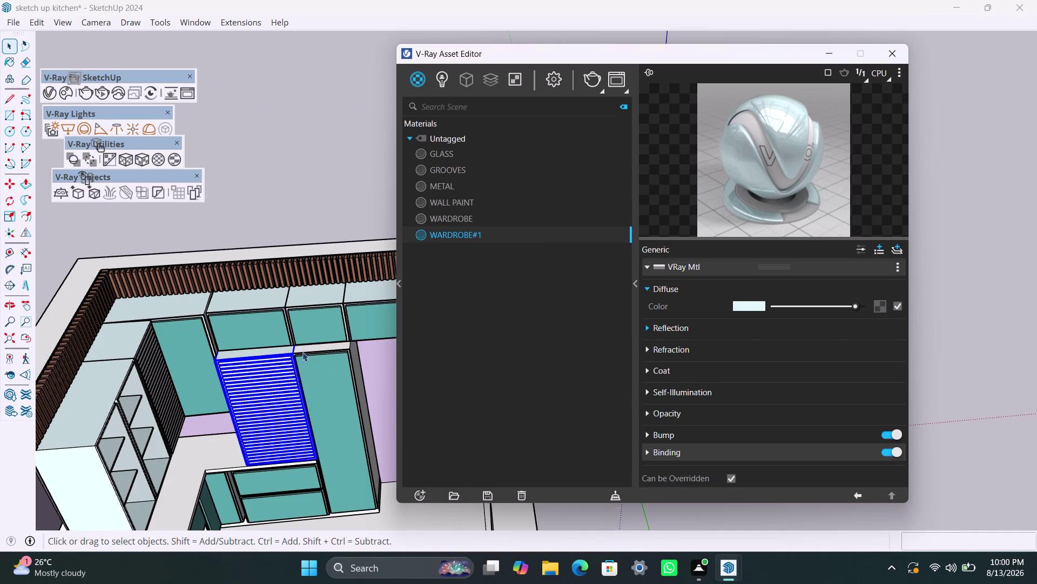
click(311, 347)
right_click(457, 231)
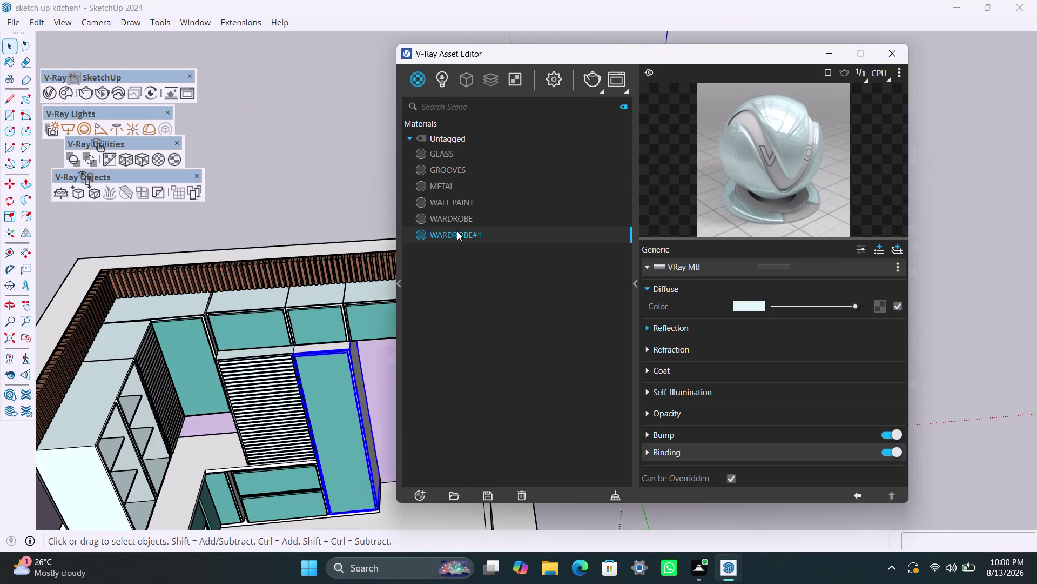
click(473, 266)
scroll(down, 3)
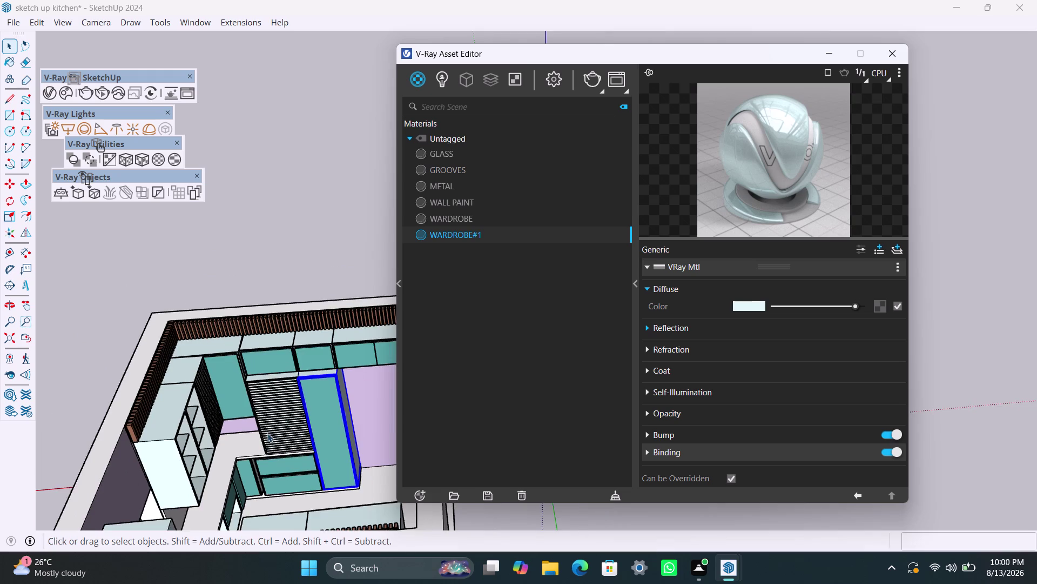
scroll(down, 3)
scroll(up, 3)
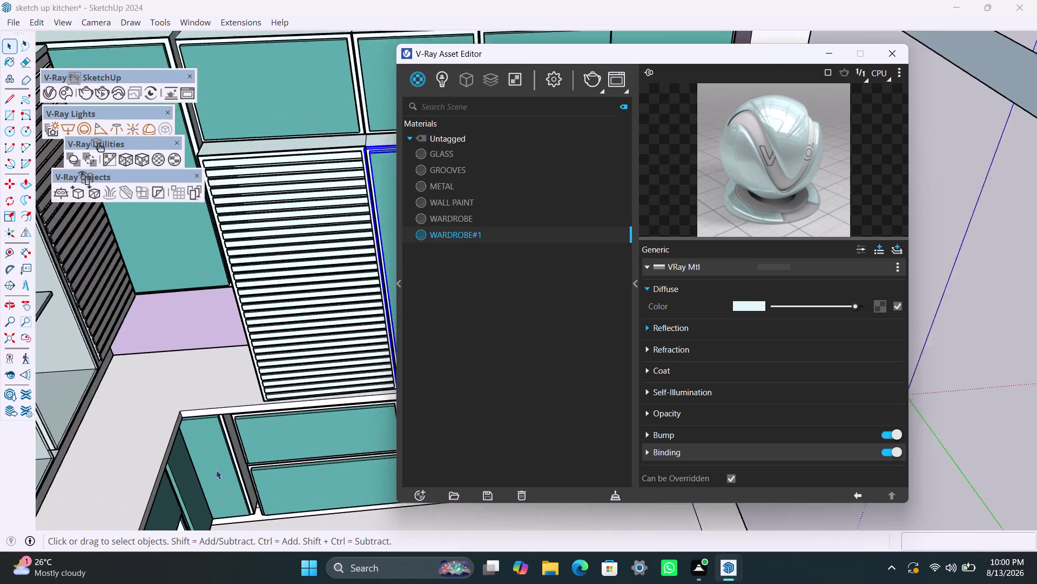
scroll(up, 3)
scroll(up, 3)
click(220, 413)
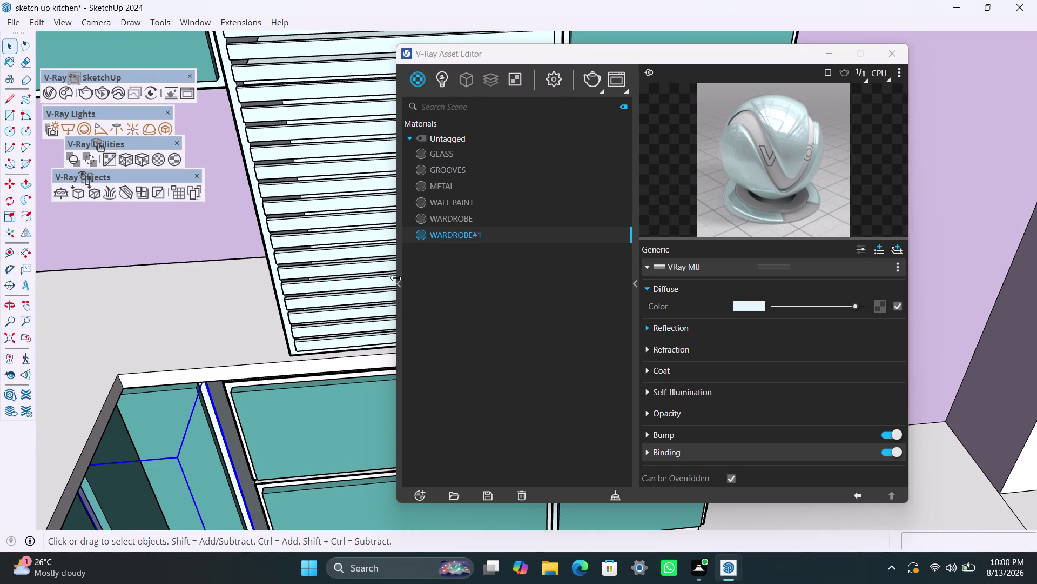
right_click(477, 233)
click(488, 253)
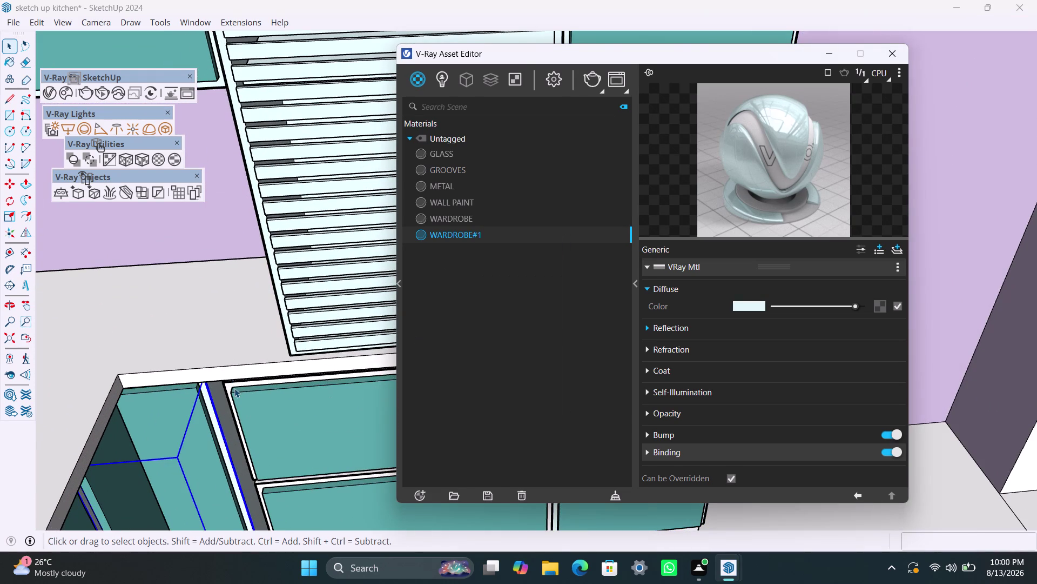
scroll(up, 3)
click(236, 380)
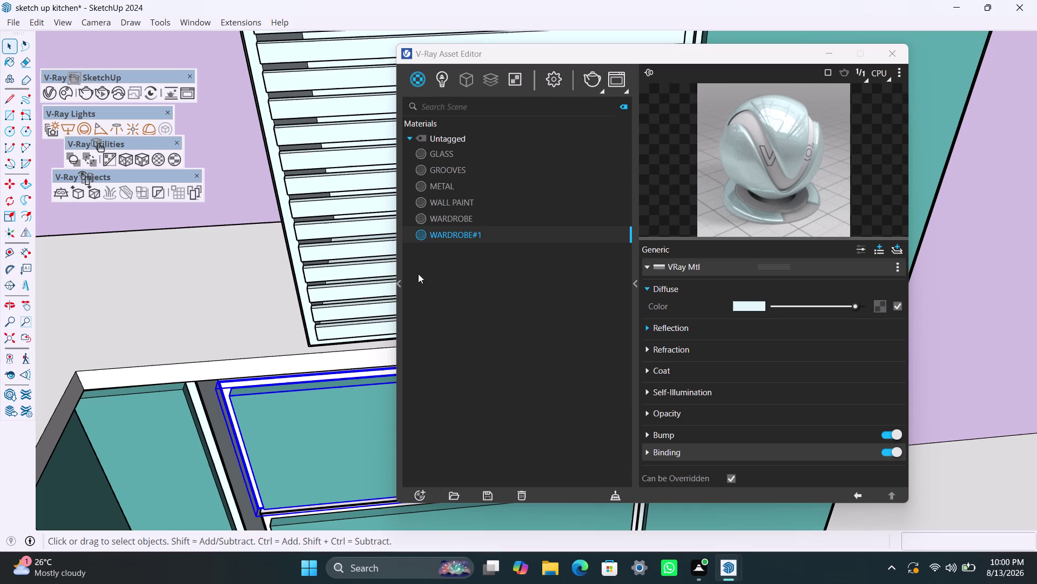
right_click(448, 246)
right_click(471, 235)
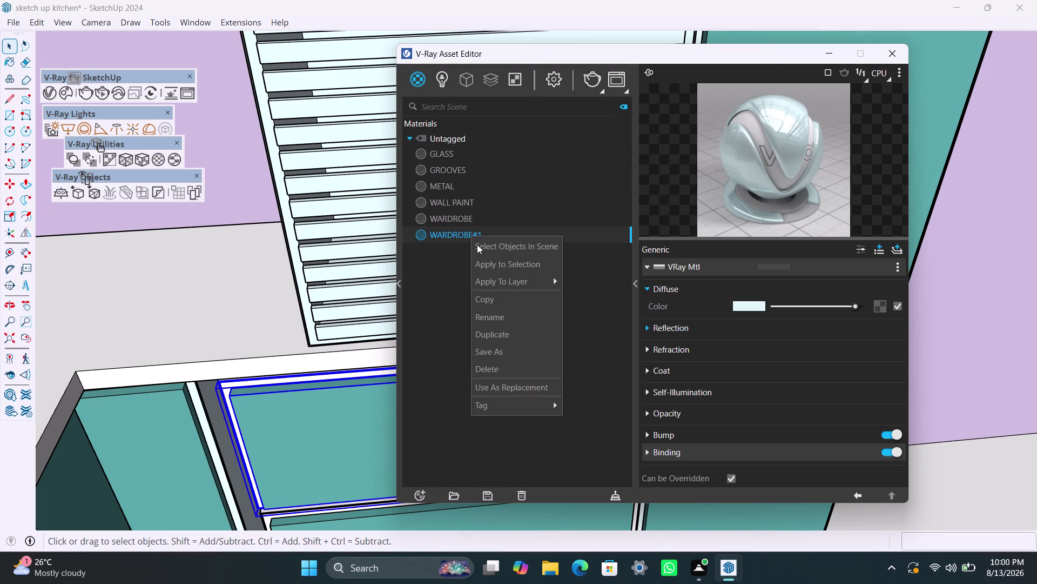
click(483, 256)
scroll(down, 3)
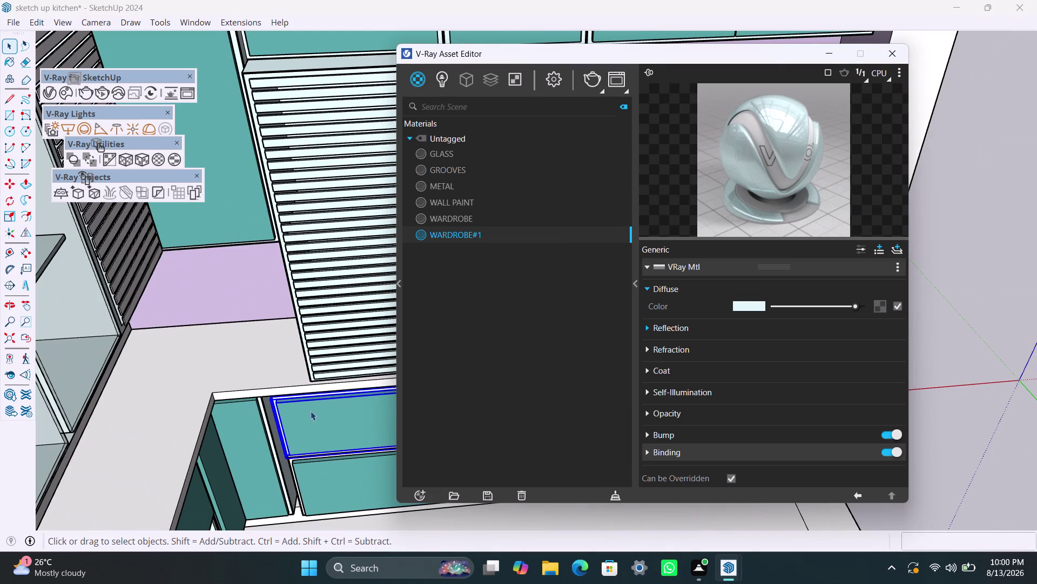
middle_drag(310, 409, 276, 335)
scroll(up, 3)
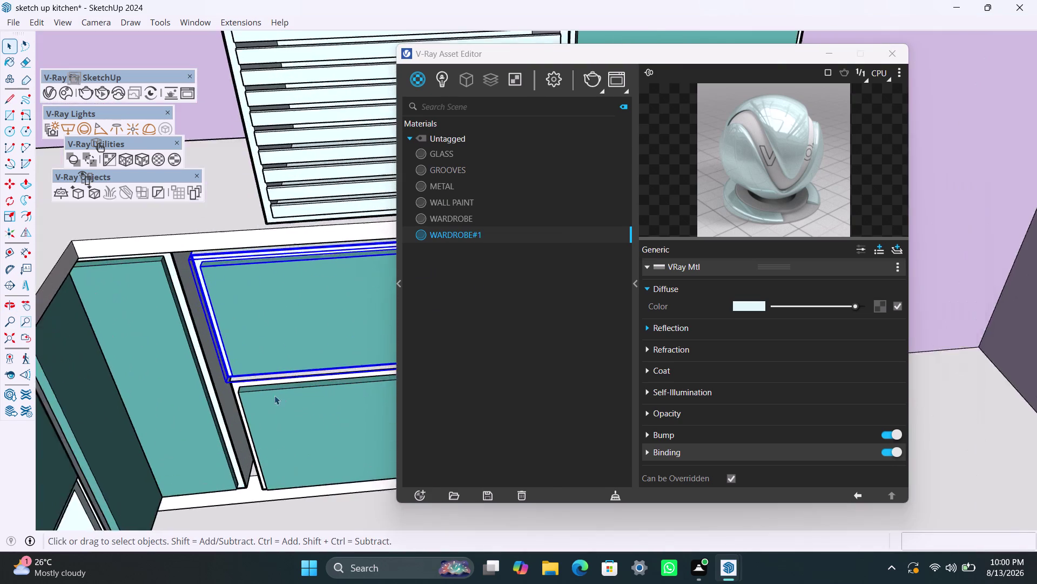
scroll(up, 3)
click(217, 375)
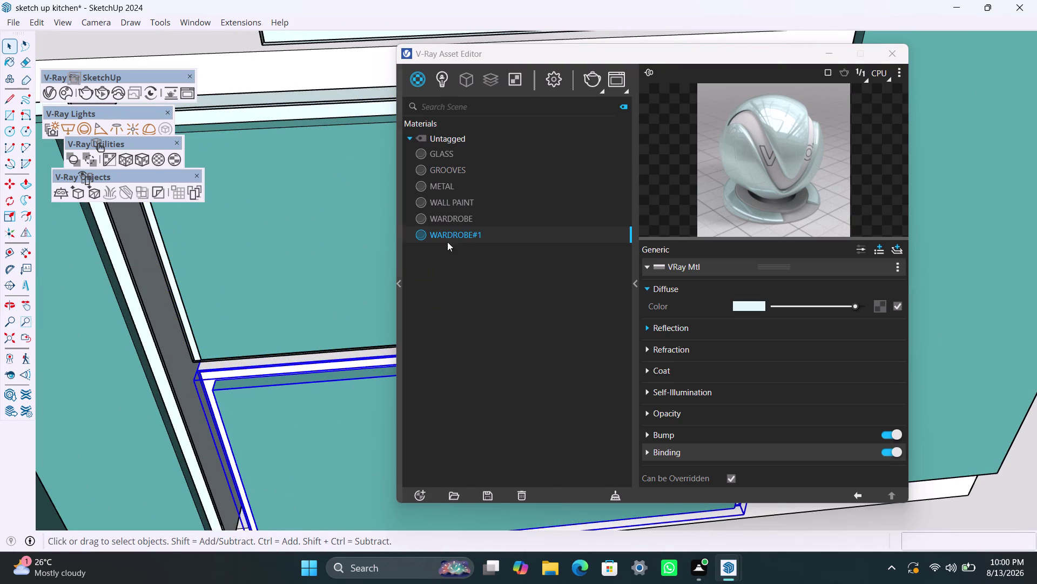
right_click(465, 237)
click(491, 270)
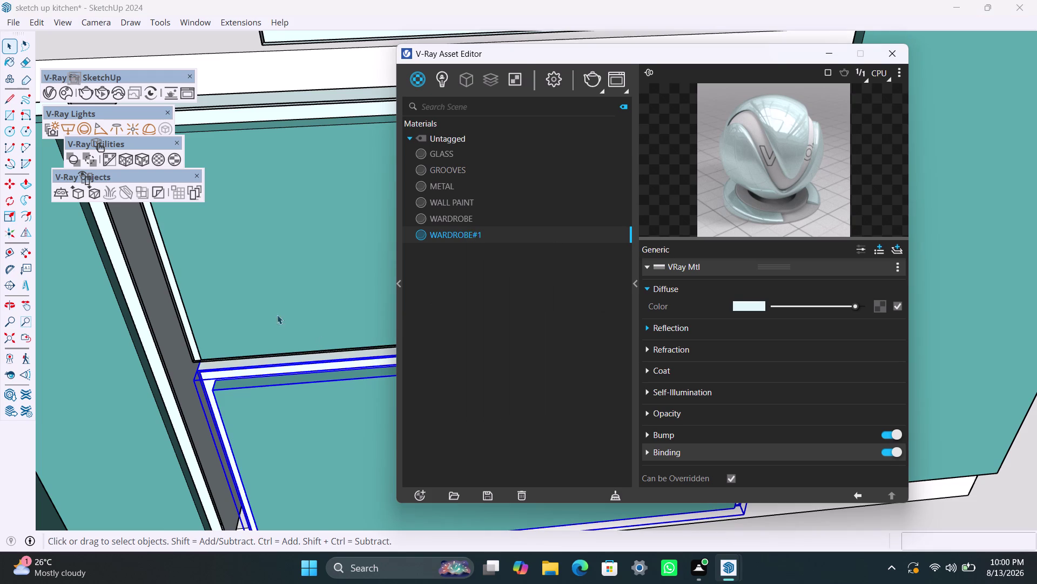
scroll(down, 3)
scroll(down, 3)
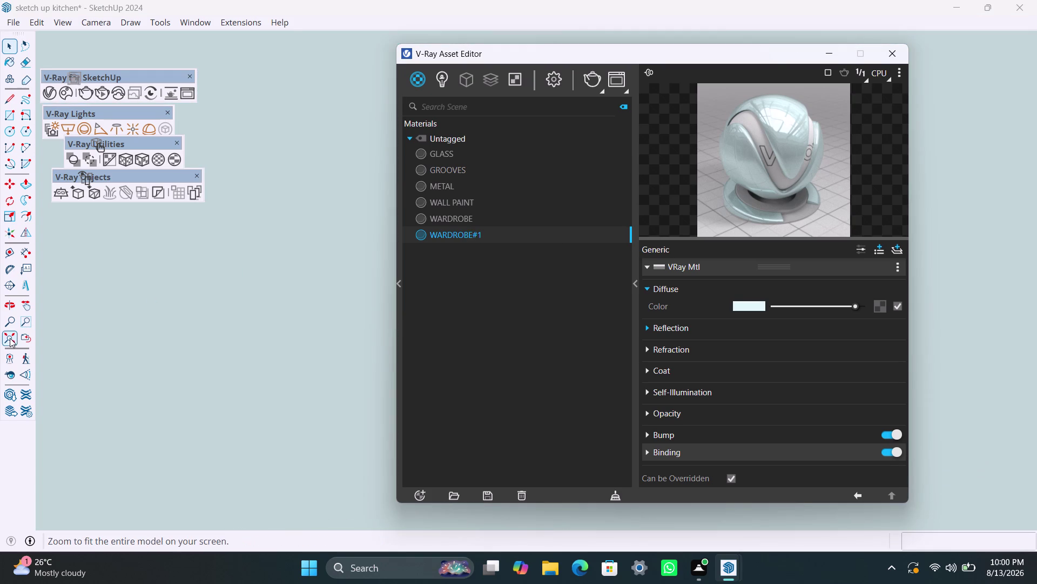
click(10, 338)
scroll(down, 3)
scroll(down, 3)
middle_drag(196, 231, 0, 314)
scroll(down, 3)
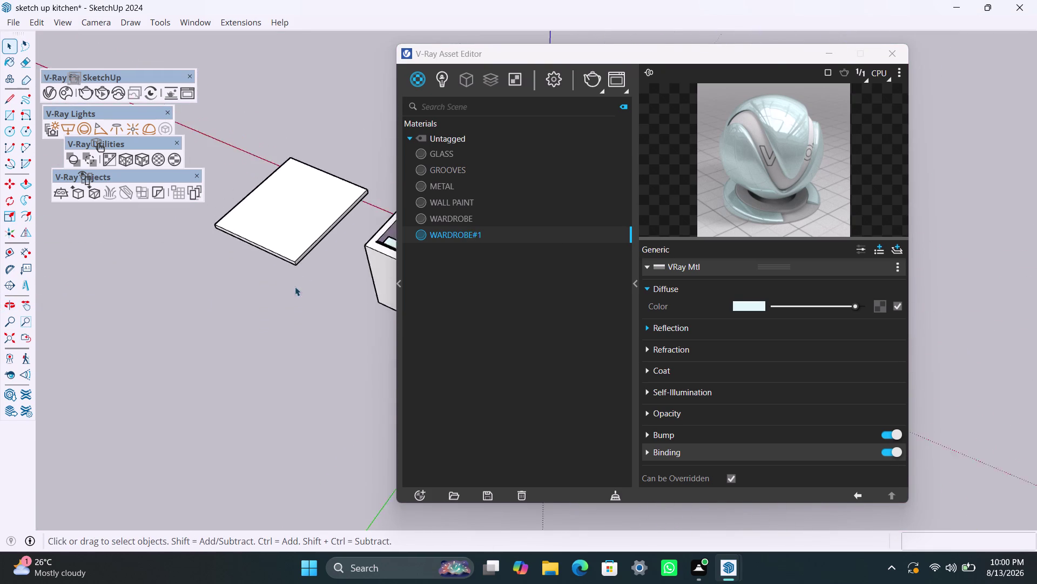
middle_drag(292, 307, 120, 362)
scroll(up, 3)
scroll(up, 3)
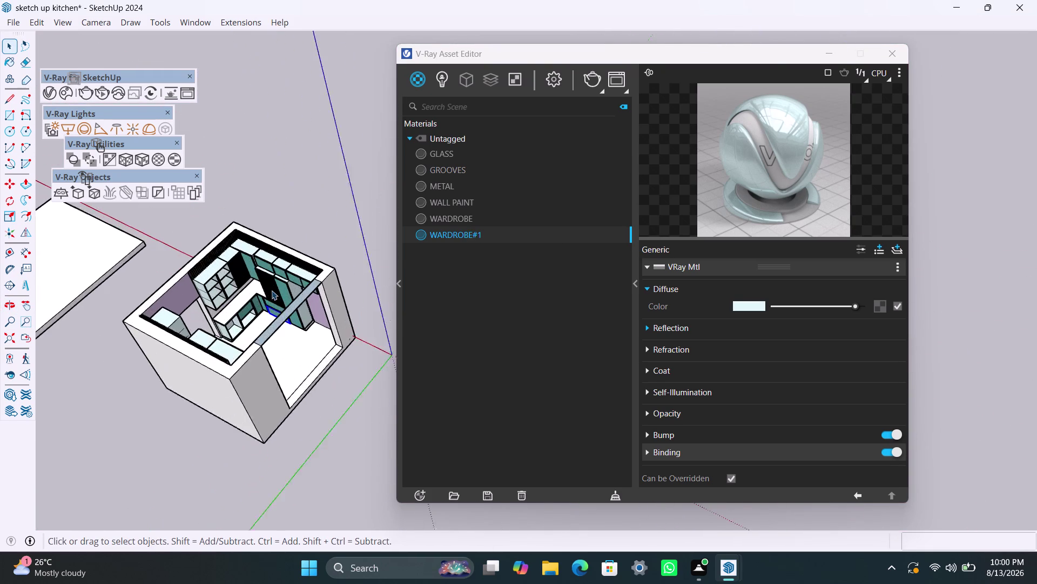
scroll(up, 3)
click(279, 140)
scroll(up, 3)
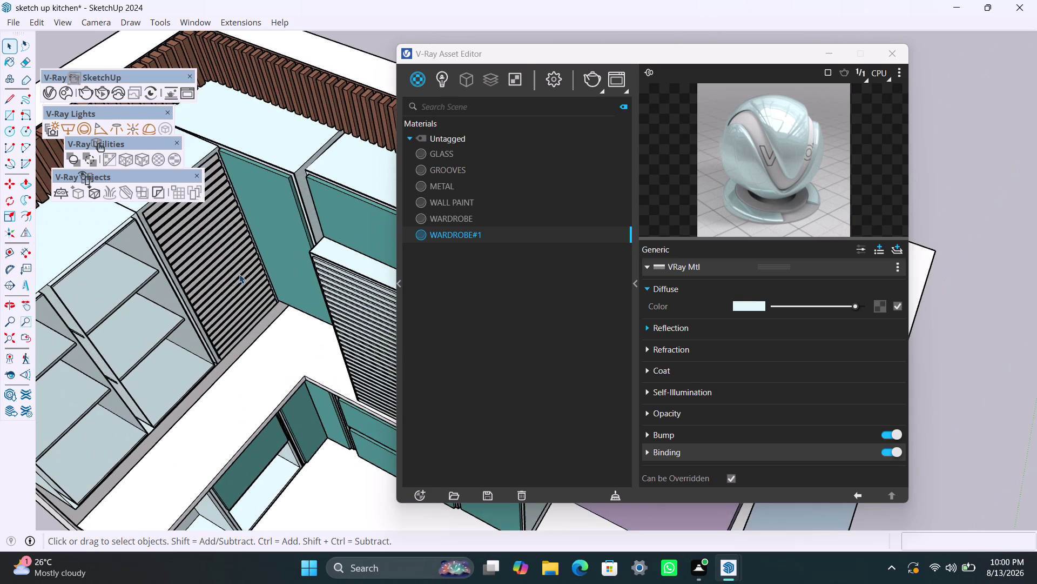
middle_drag(241, 275, 190, 355)
scroll(up, 3)
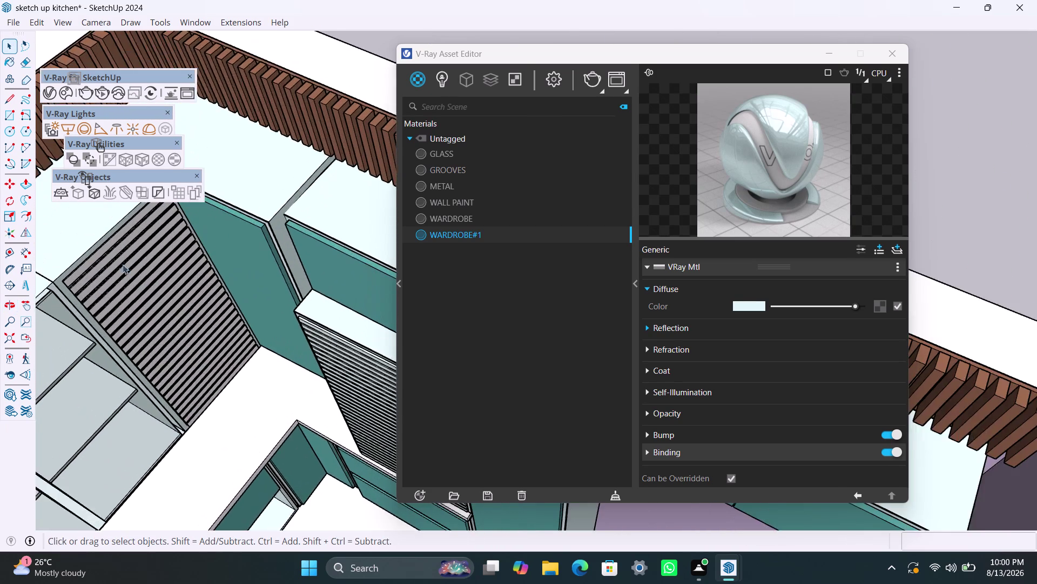
scroll(up, 3)
middle_drag(118, 251, 151, 269)
scroll(up, 3)
click(112, 264)
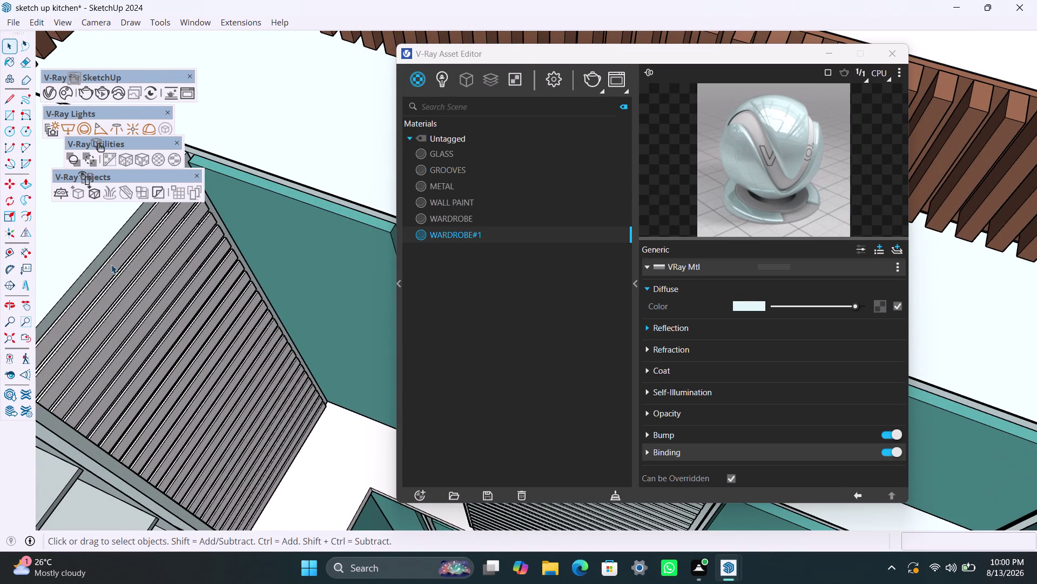
Apply METAL to the first roller shutter frame strip.
click(443, 185)
right_click(459, 183)
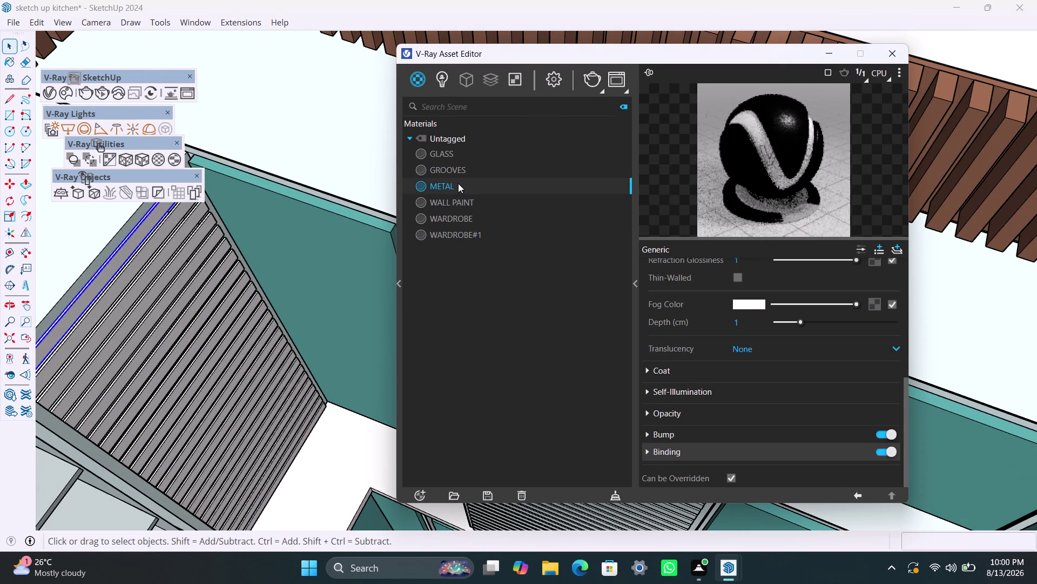
click(477, 205)
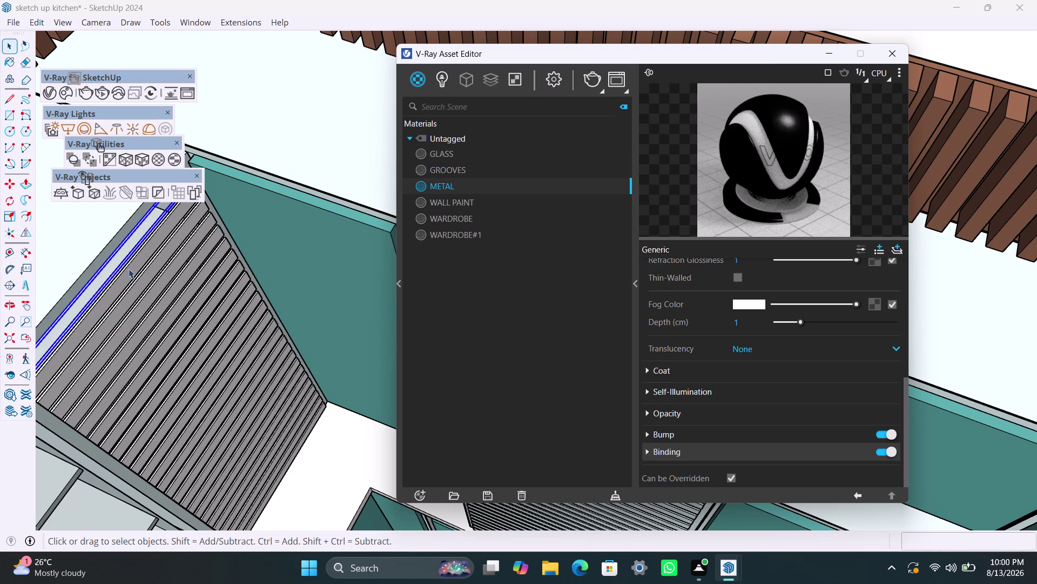
click(124, 274)
right_click(467, 188)
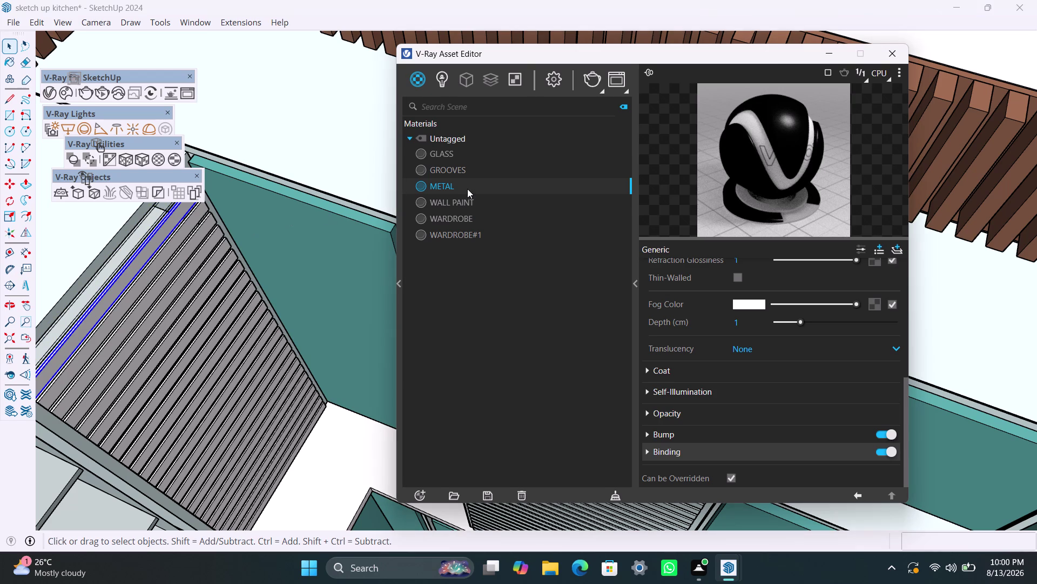
click(492, 216)
Apply METAL to further shutter frame strips and edges.
click(142, 282)
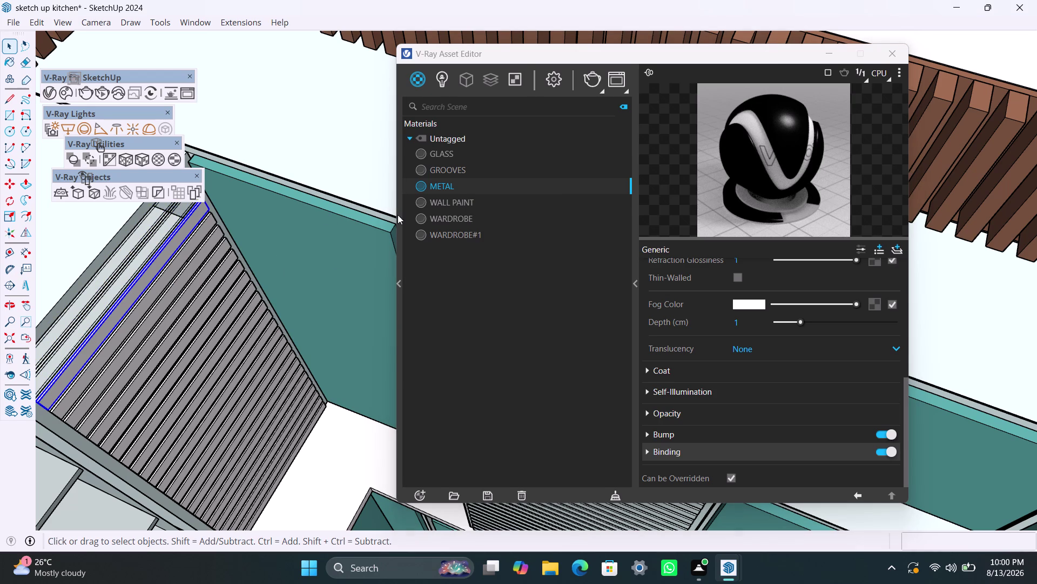
right_click(448, 184)
click(475, 215)
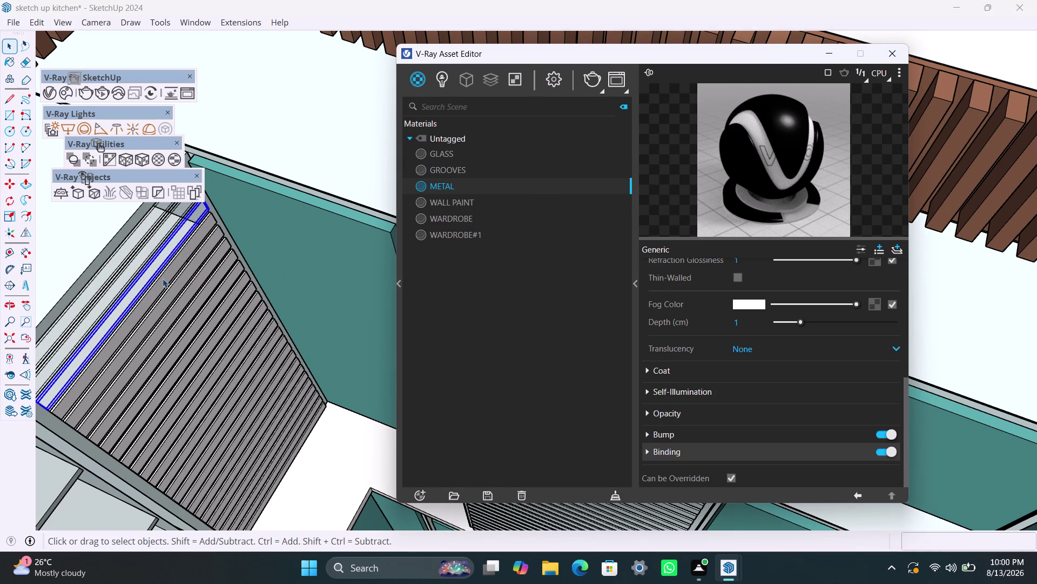
click(166, 279)
right_click(449, 186)
click(472, 210)
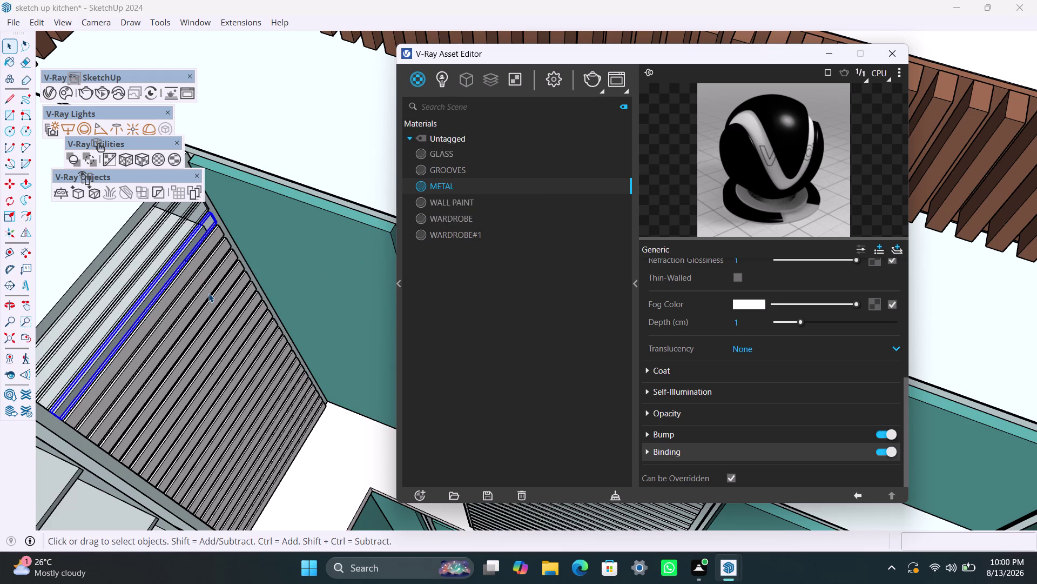
click(179, 288)
Orbit to face the shutter front and select its top slat.
scroll(down, 3)
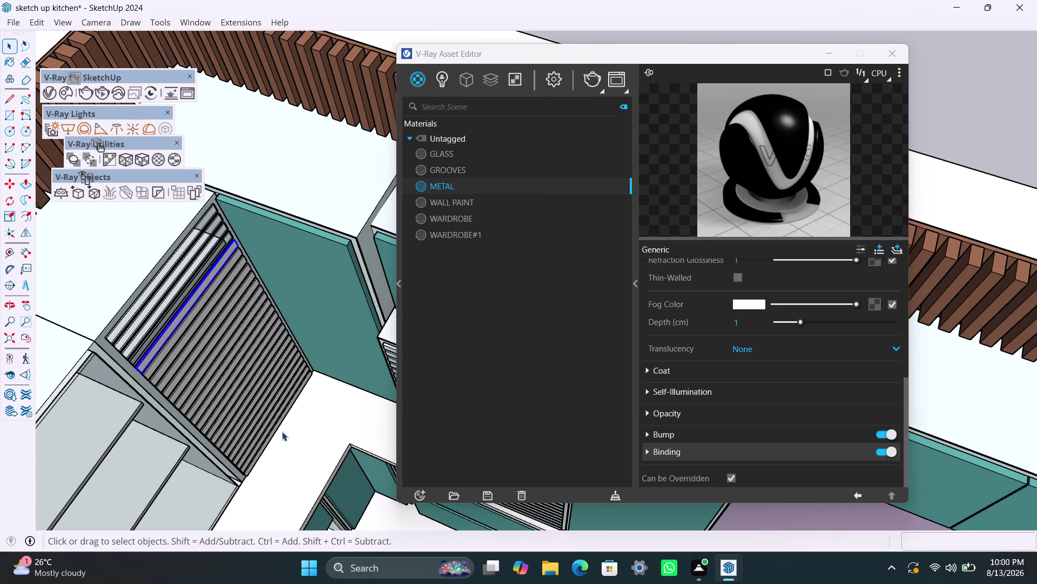
middle_drag(274, 432, 193, 365)
scroll(down, 3)
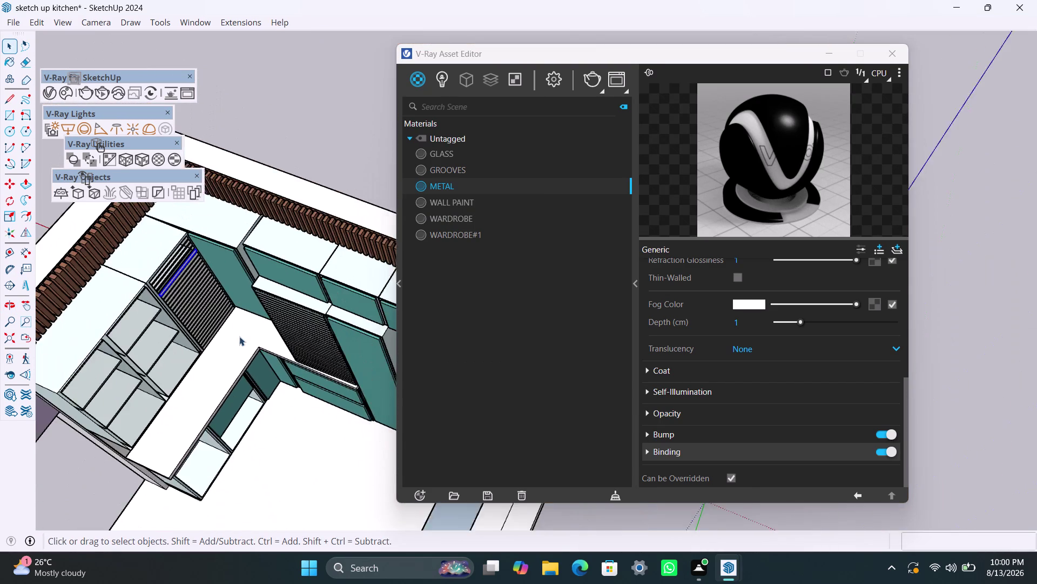
middle_drag(266, 412, 150, 227)
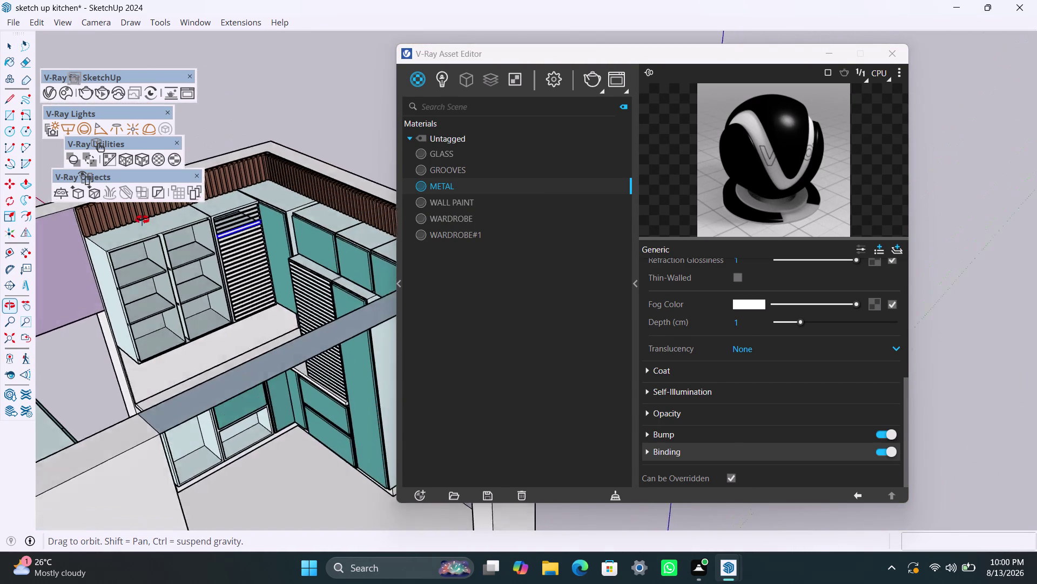
middle_drag(149, 227, 46, 151)
scroll(up, 3)
middle_drag(320, 256, 320, 256)
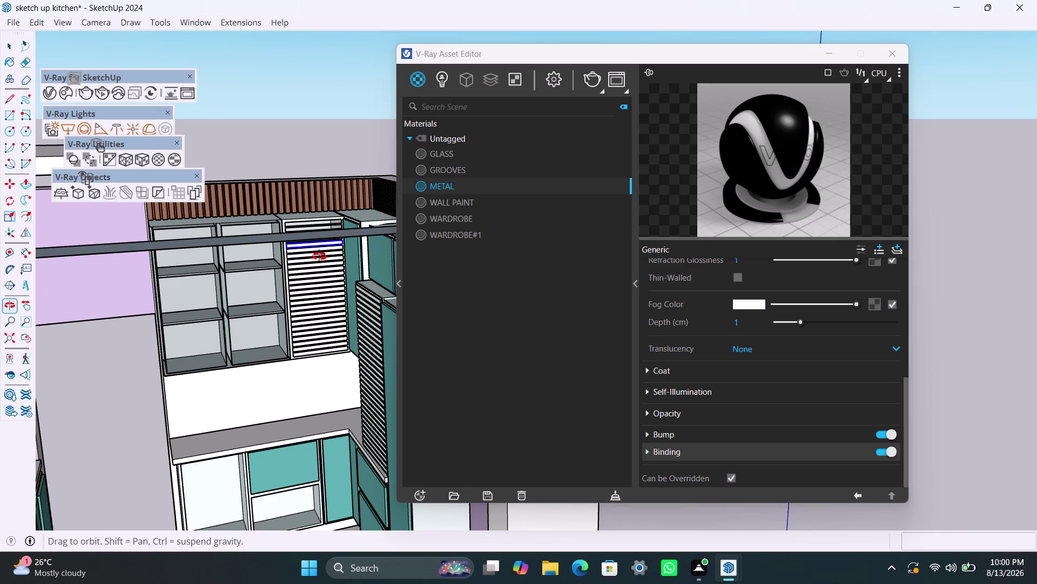
middle_drag(320, 256, 254, 319)
scroll(up, 3)
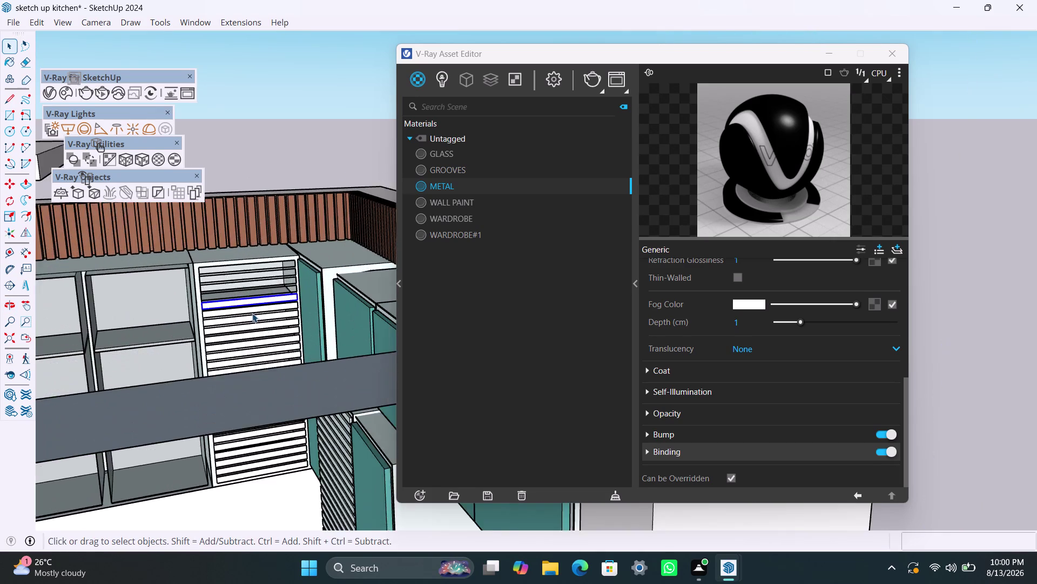
scroll(up, 3)
scroll(up, 3)
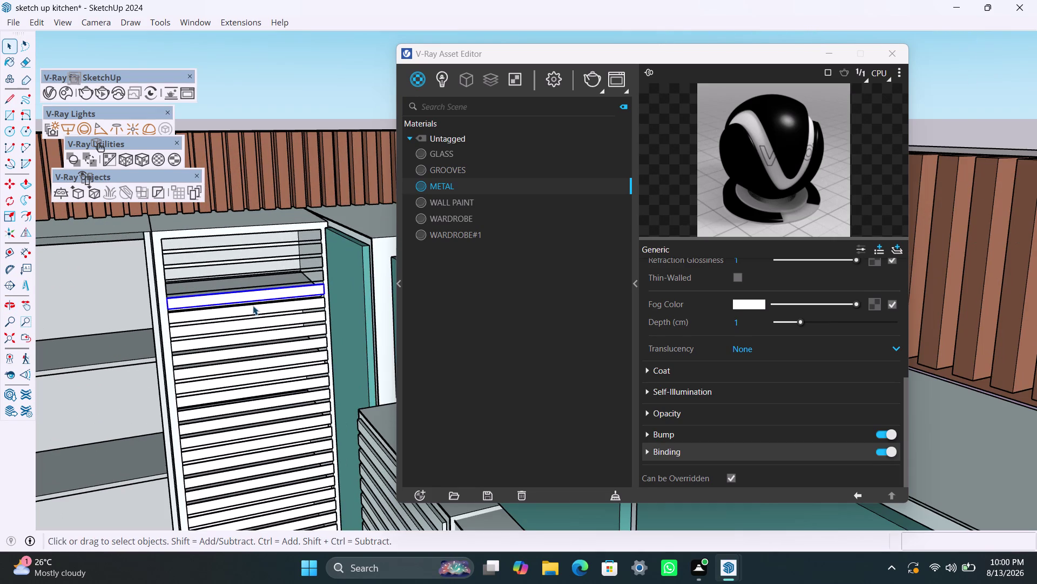
click(278, 277)
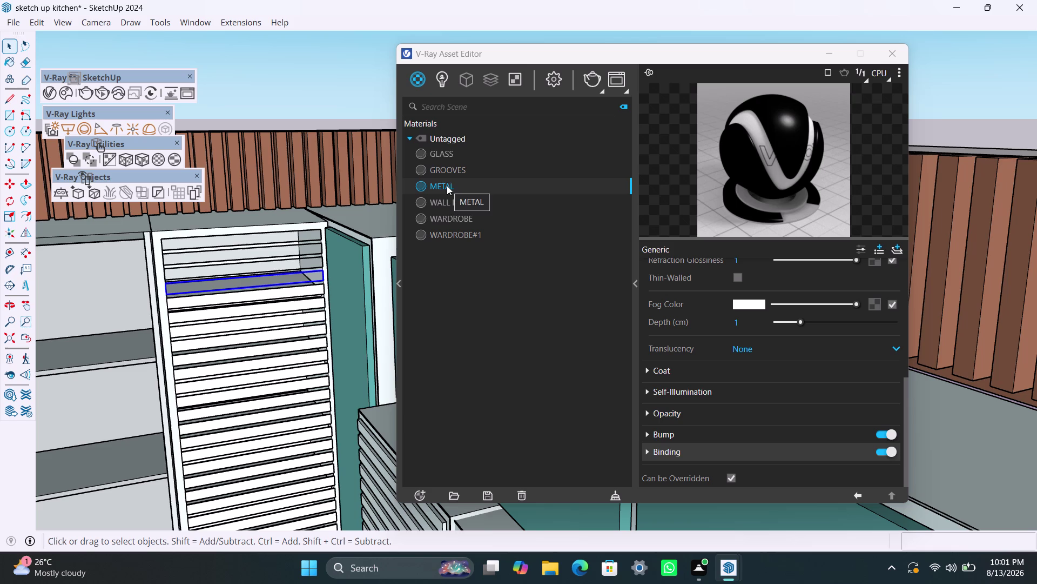
Enter the shutter group and select its side frame edges.
scroll(up, 3)
scroll(up, 3)
click(149, 275)
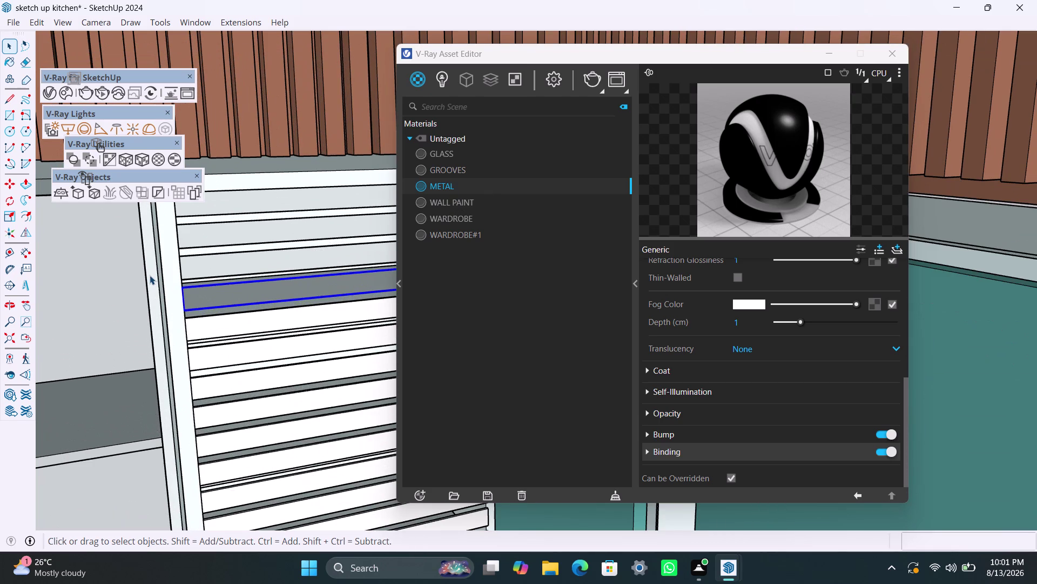
double_click(150, 274)
click(150, 274)
click(151, 273)
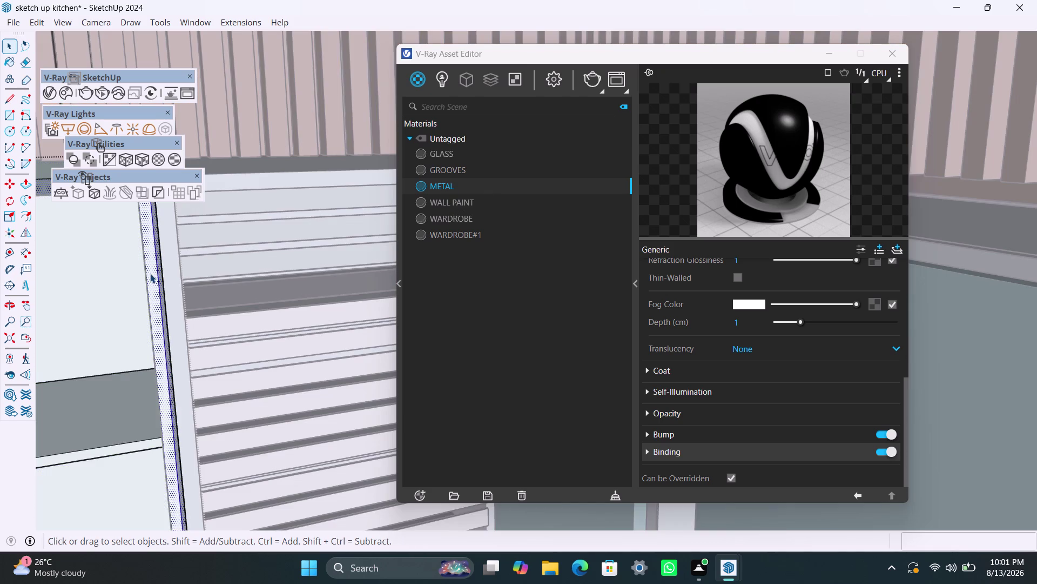
click(153, 271)
click(478, 203)
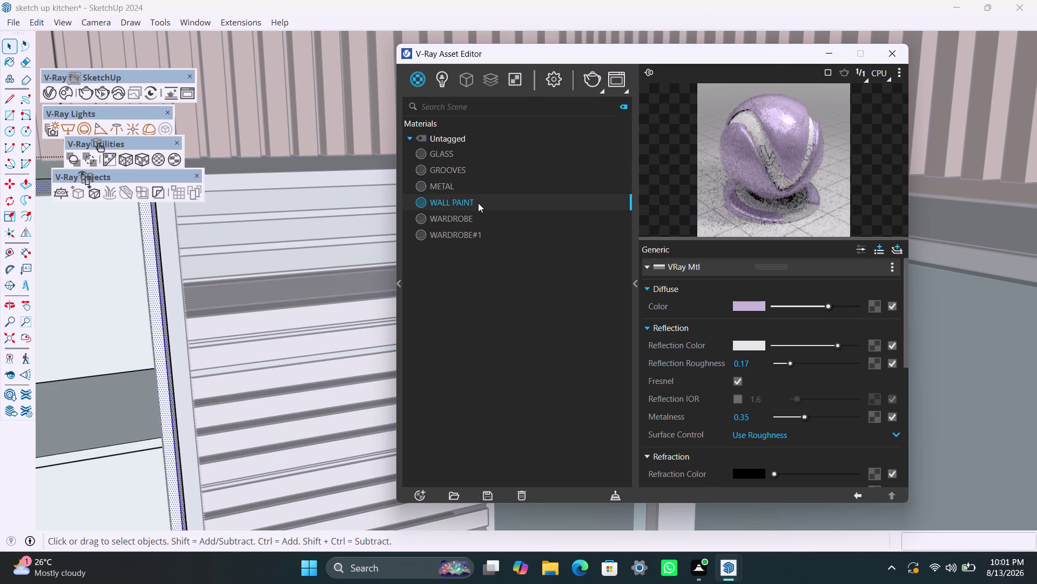
Inspect the WALL PAINT and GLASS material settings, ending on WALL PAINT.
click(457, 171)
click(450, 154)
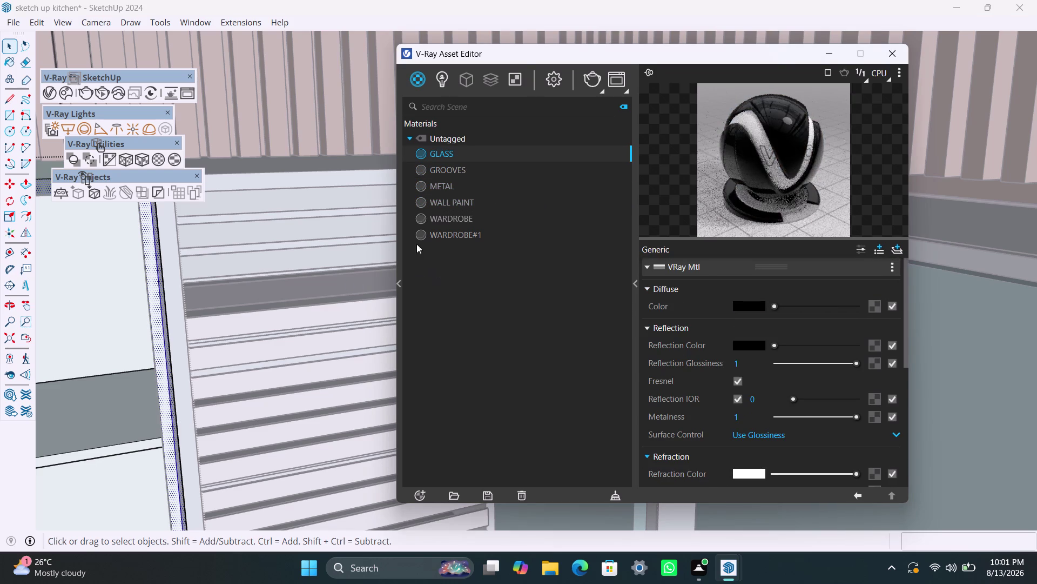
click(457, 203)
click(279, 323)
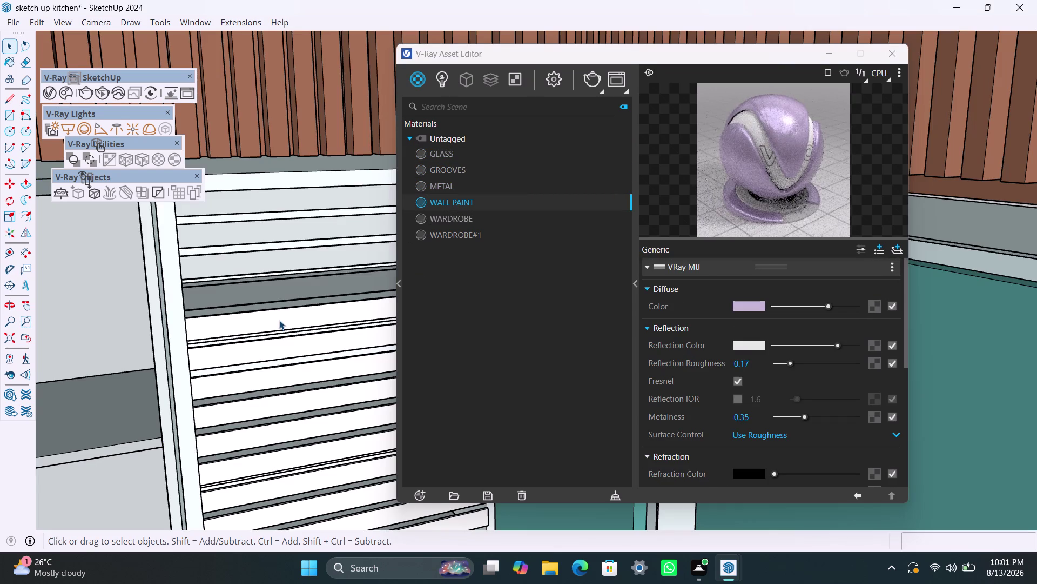
scroll(down, 3)
Shift-select the first eleven roller shutter slats in the viewport.
click(288, 307)
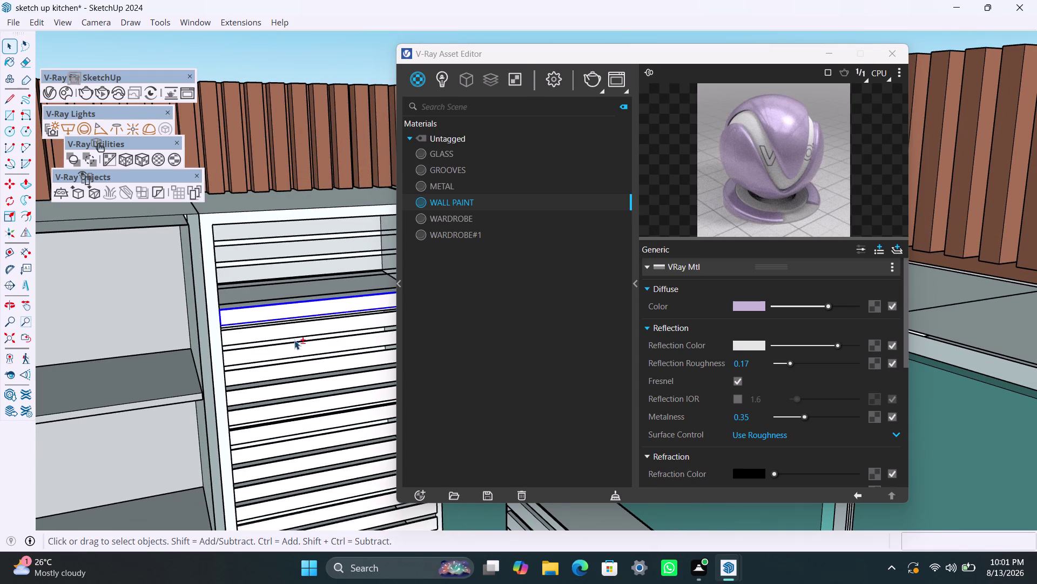
click(287, 332)
click(285, 347)
click(291, 368)
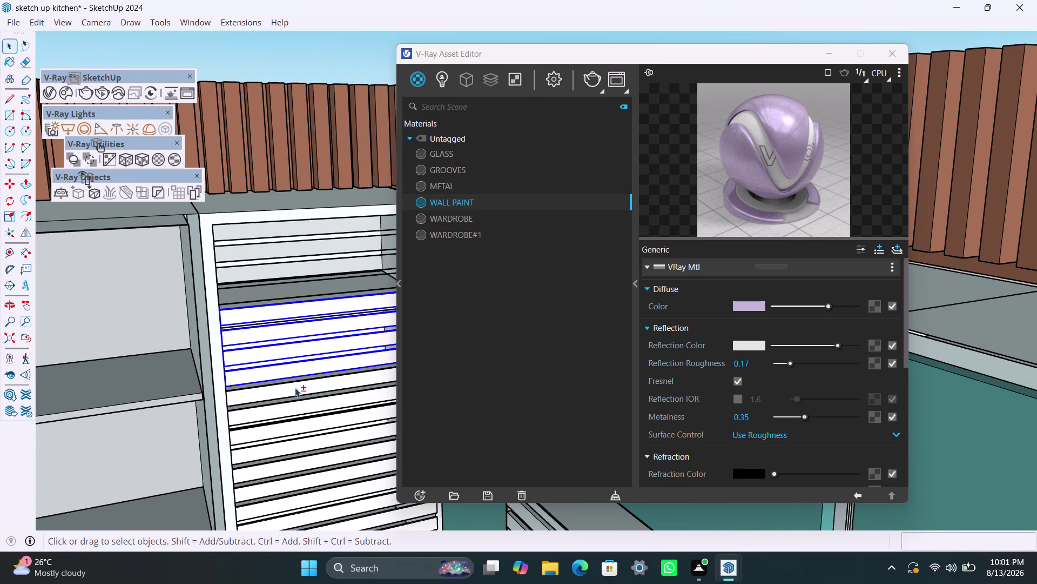
click(297, 394)
click(304, 419)
click(303, 406)
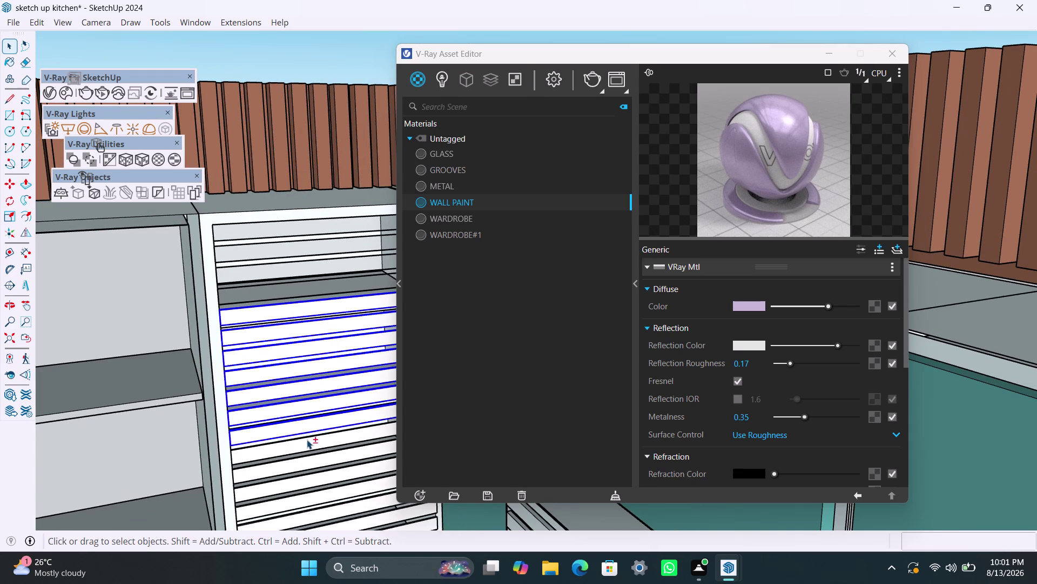
click(307, 444)
click(313, 462)
click(323, 481)
click(333, 496)
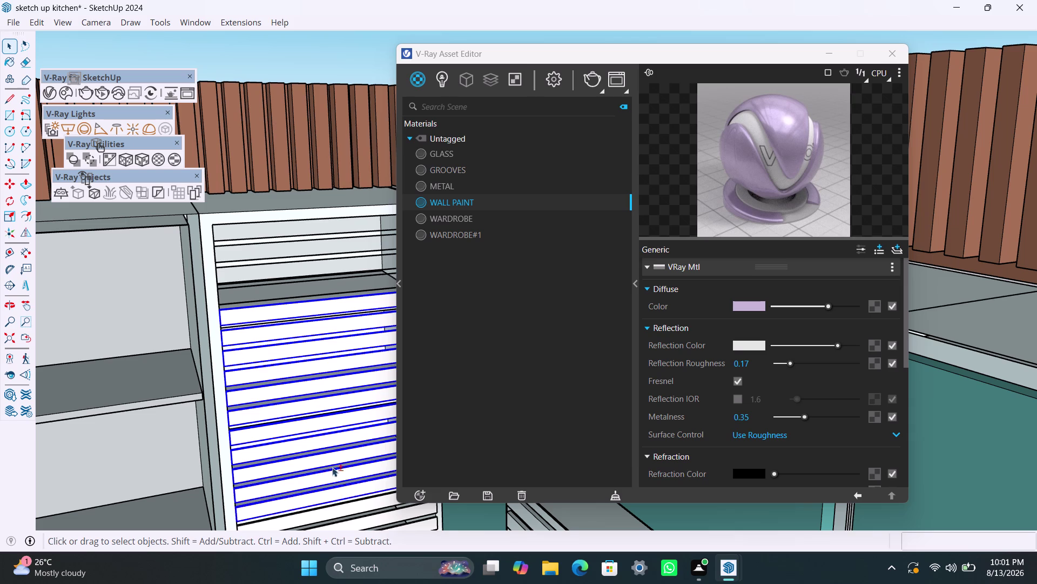
scroll(down, 3)
Orbit toward the lower shutter and add ten more slats to the selection.
middle_drag(301, 330, 273, 244)
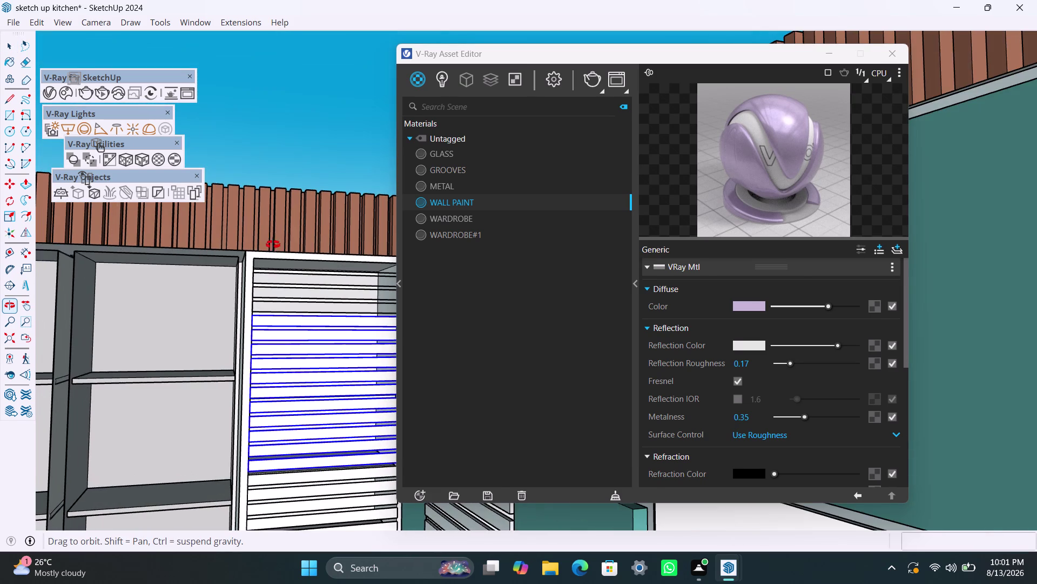
middle_drag(273, 244, 274, 176)
middle_drag(314, 400, 315, 332)
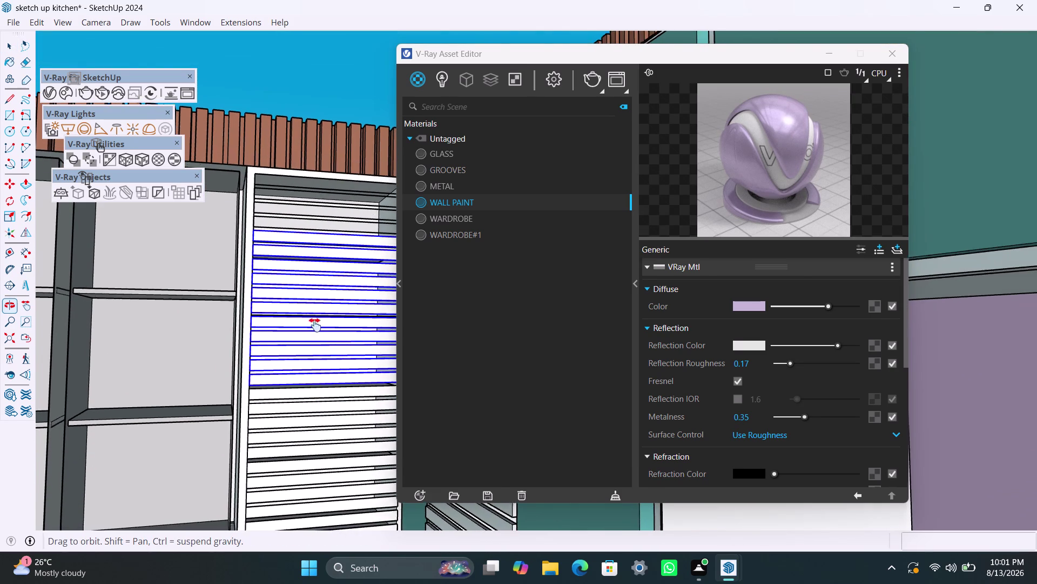
middle_drag(315, 333, 315, 306)
scroll(up, 3)
click(300, 444)
click(288, 424)
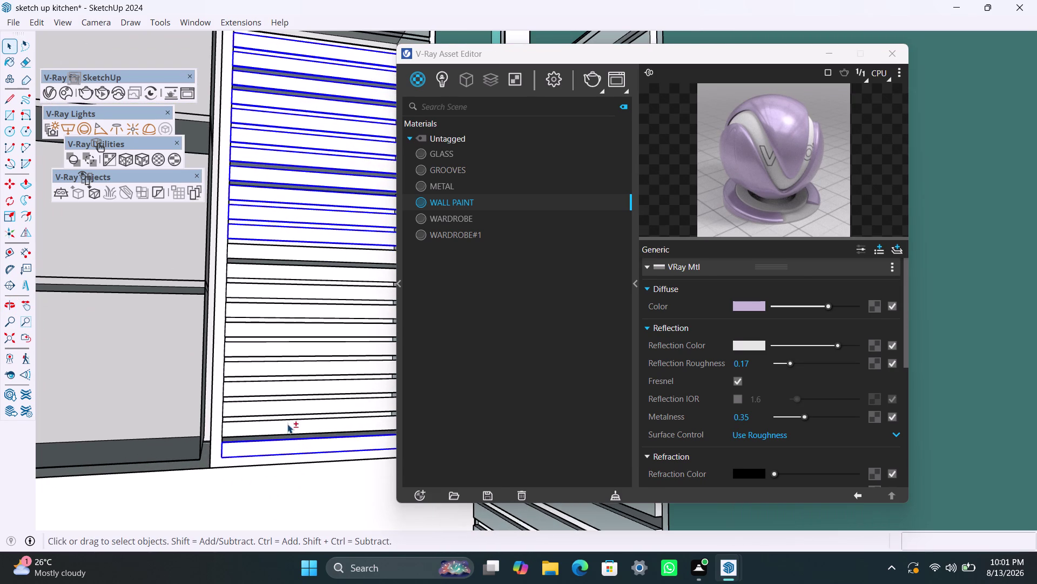
click(287, 406)
click(285, 382)
click(285, 368)
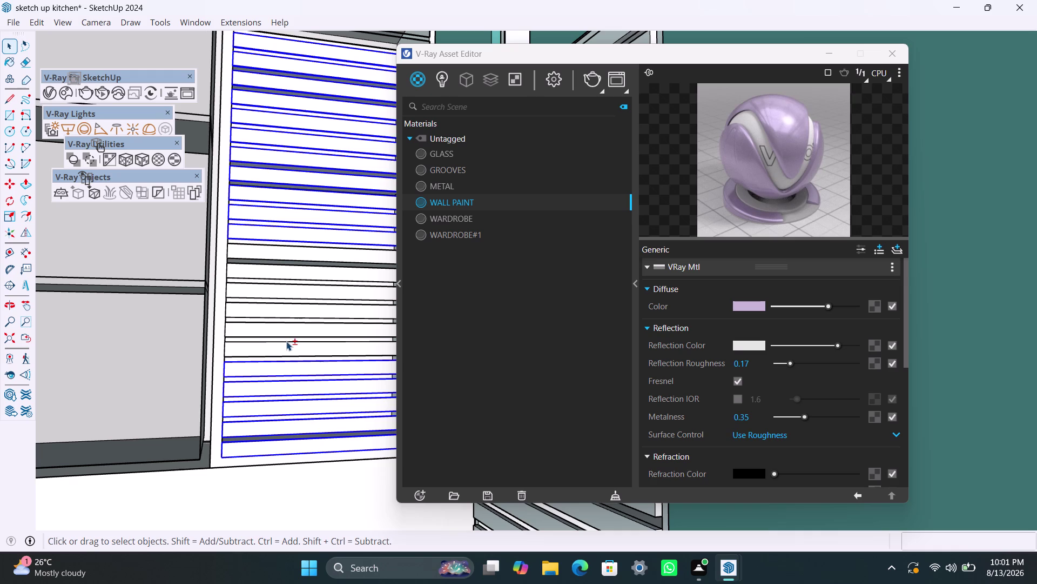
click(286, 346)
click(289, 328)
click(293, 312)
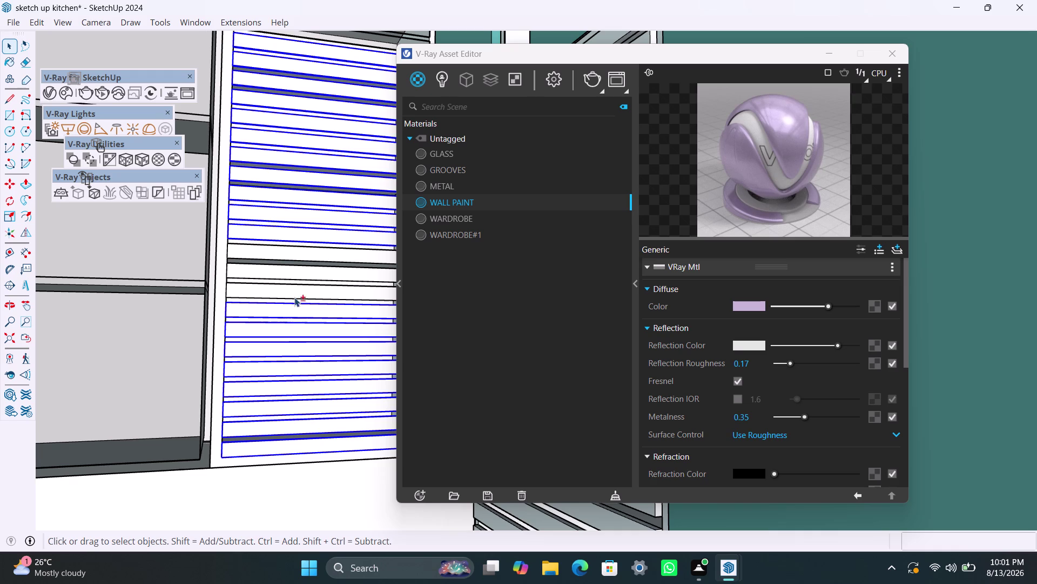
click(295, 293)
click(298, 274)
Orbit up and add the remaining middle and top slats to the selection.
scroll(down, 3)
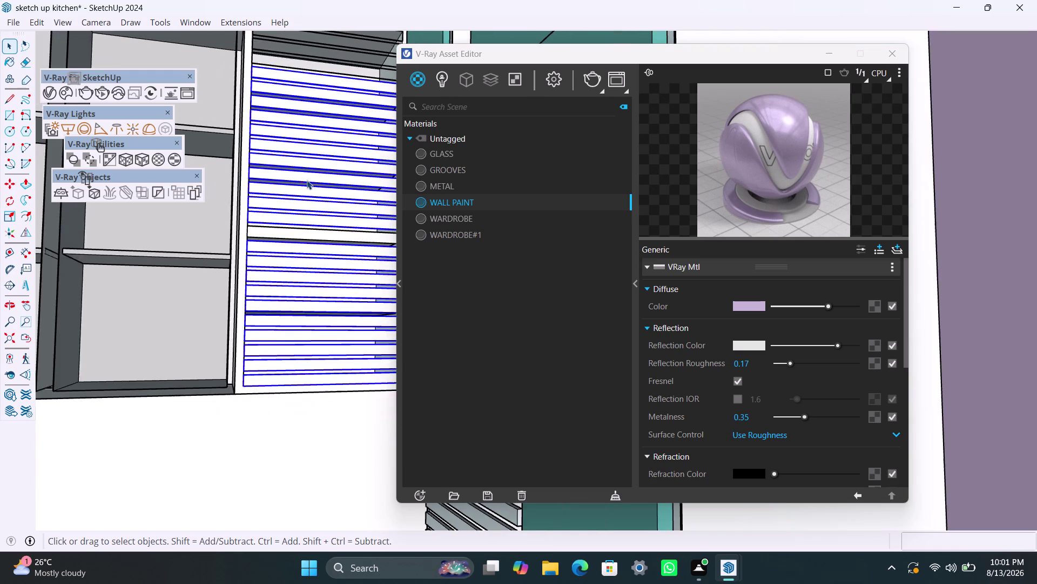
middle_drag(307, 180, 304, 309)
scroll(up, 3)
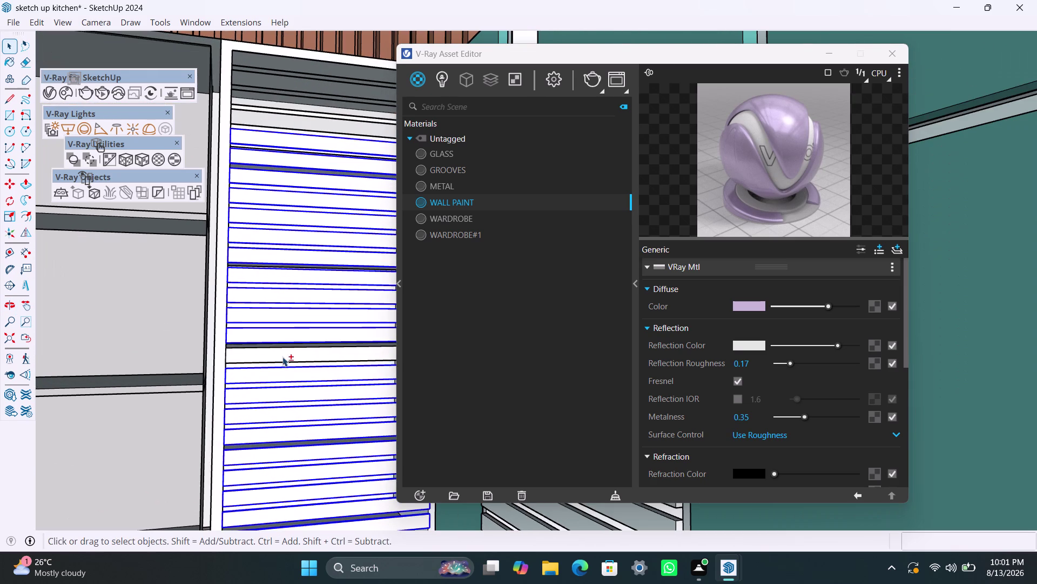
click(282, 357)
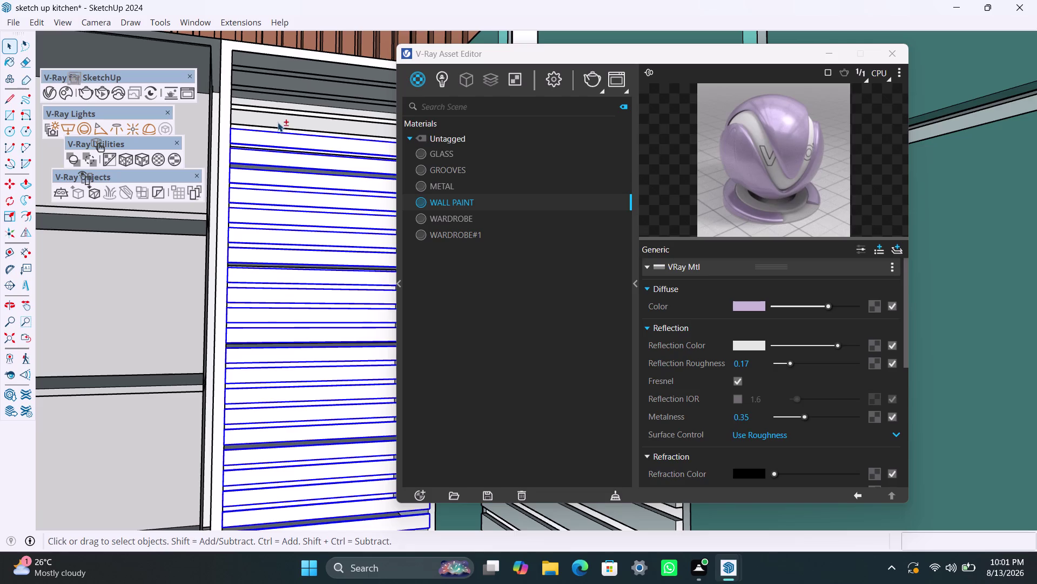
click(278, 121)
click(280, 98)
click(283, 83)
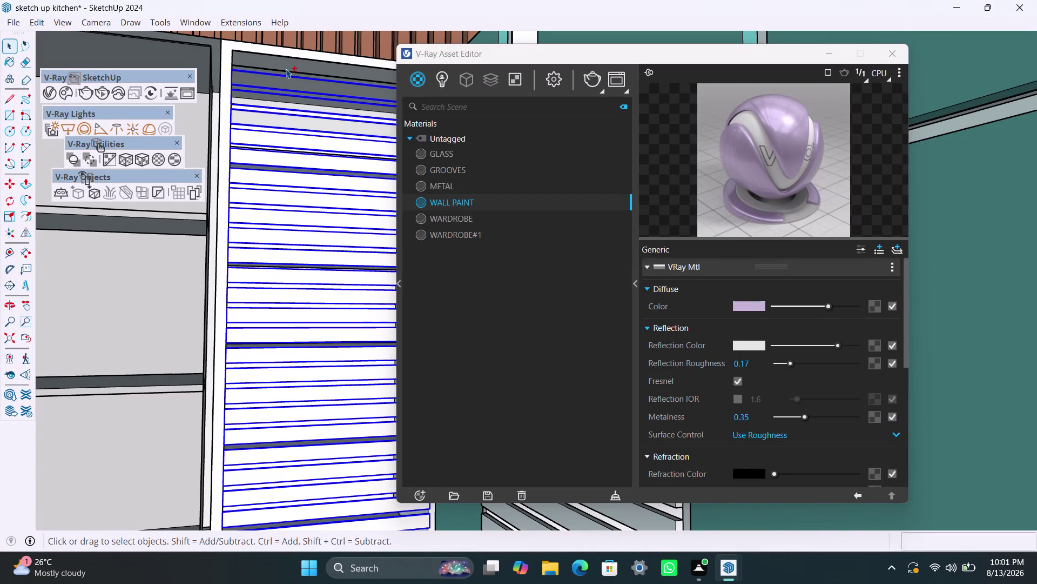
click(288, 63)
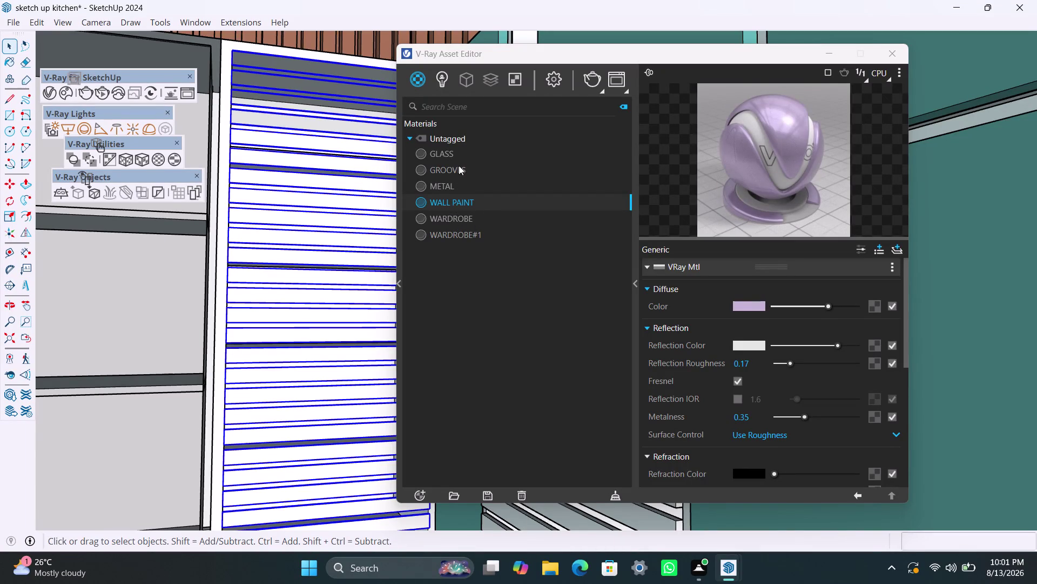
Duplicate the WARDROBE material and begin renaming the new WARDROBE#2 copy.
click(452, 218)
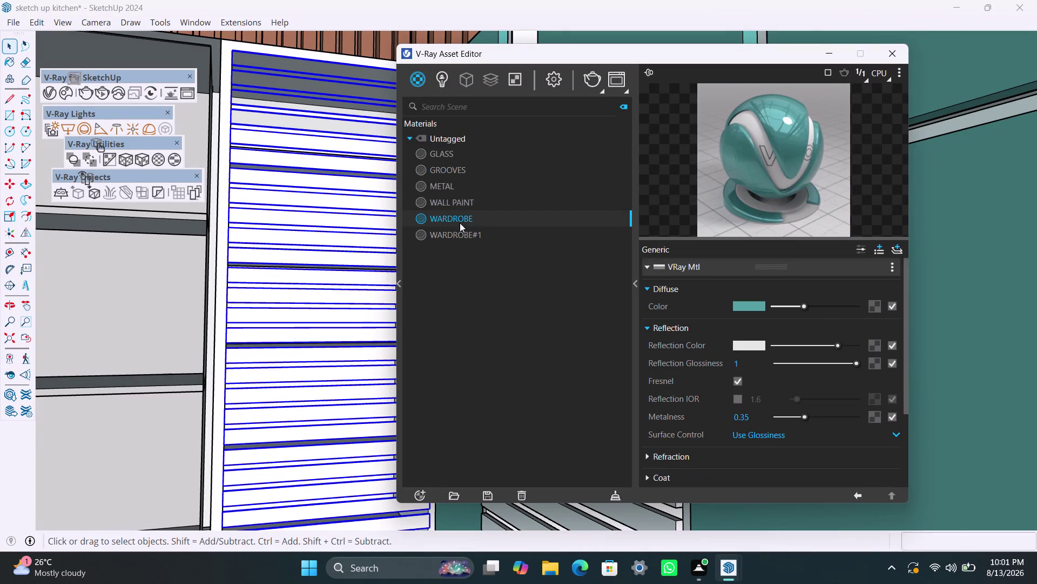
right_click(474, 220)
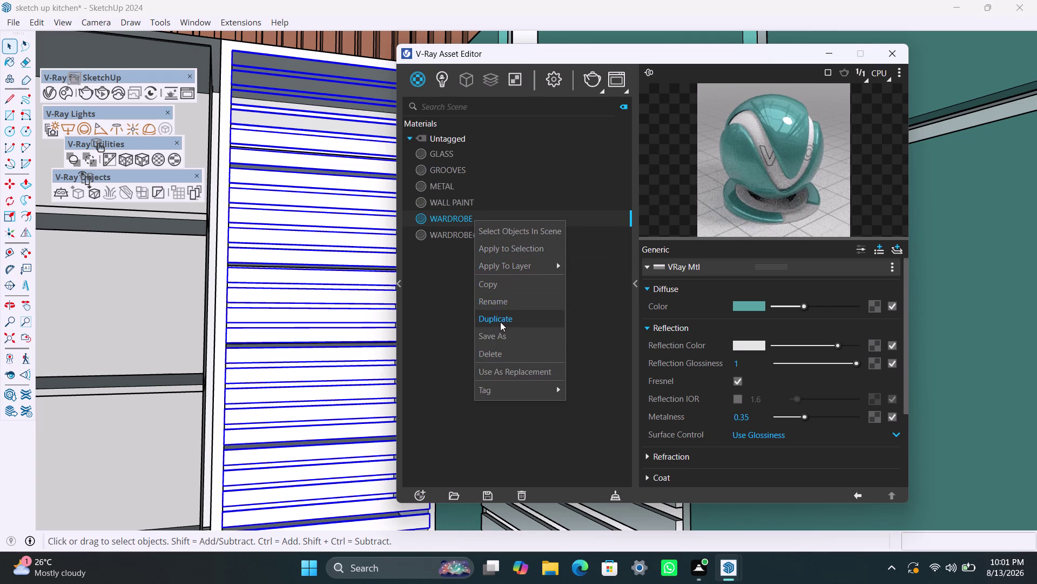
click(501, 321)
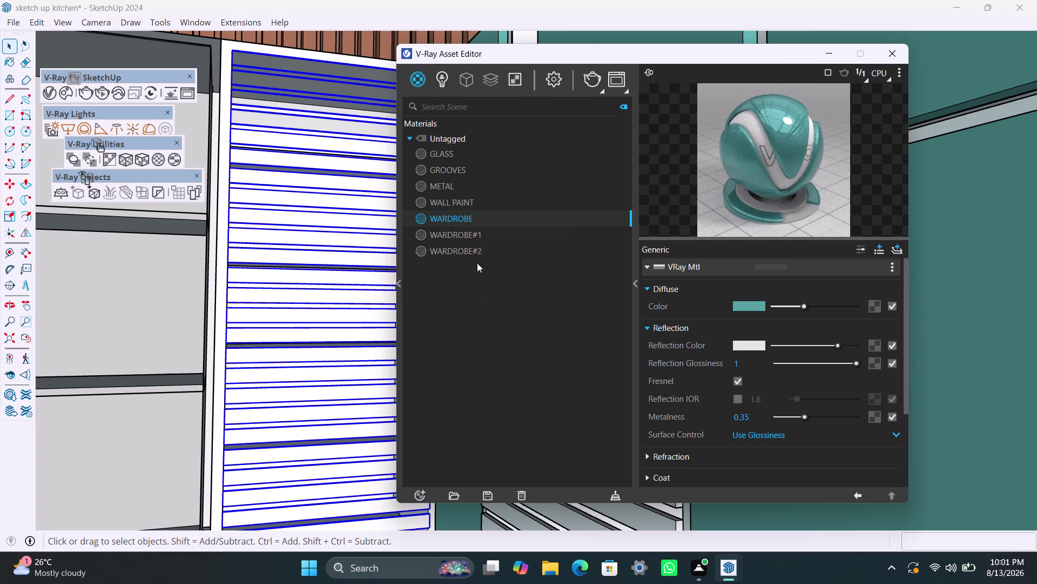
click(486, 249)
right_click(487, 250)
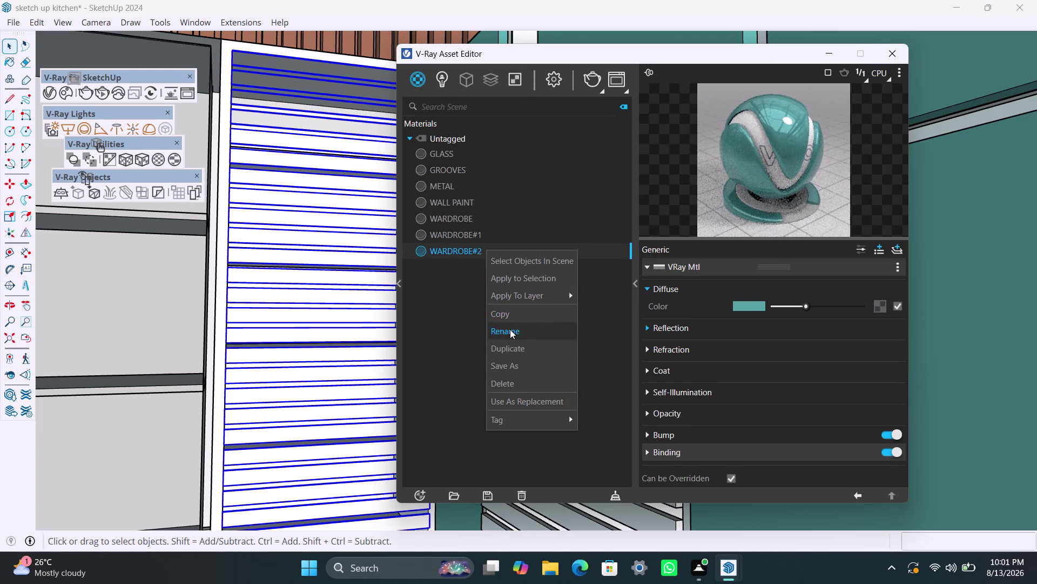
click(510, 329)
Rename the WARDROBE#2 material to ROLLER SHUTTER.
drag(491, 254, 431, 265)
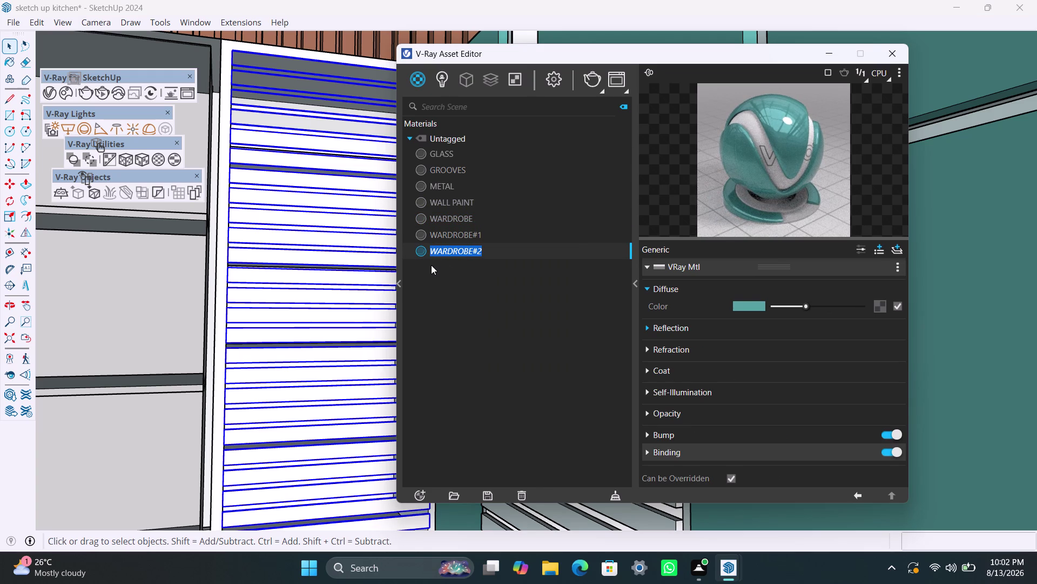
text(ROLL)
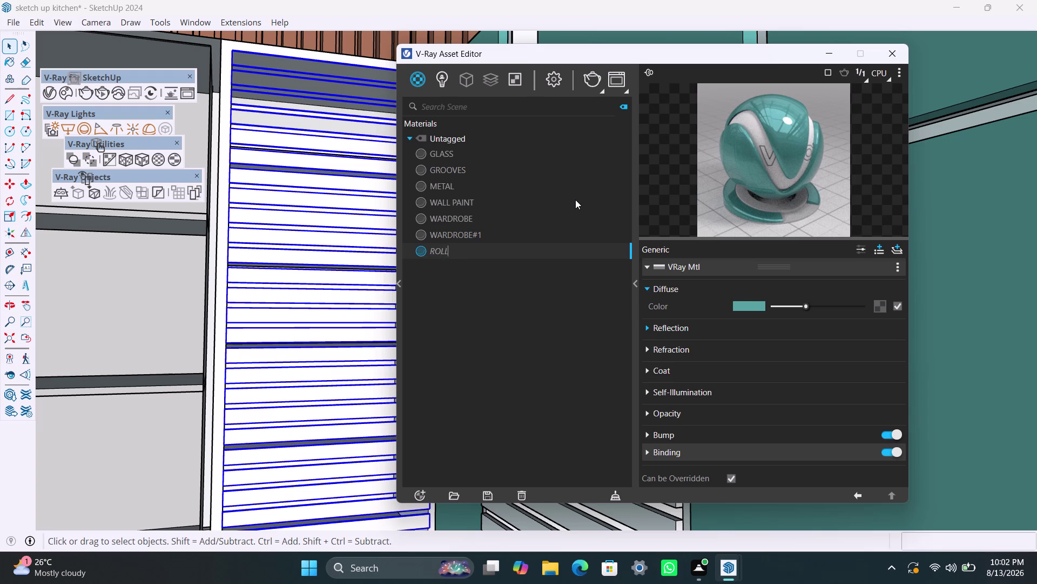
text(ER SHUTTER)
click(511, 343)
Set the ROLLER SHUTTER diffuse colour to black.
click(743, 308)
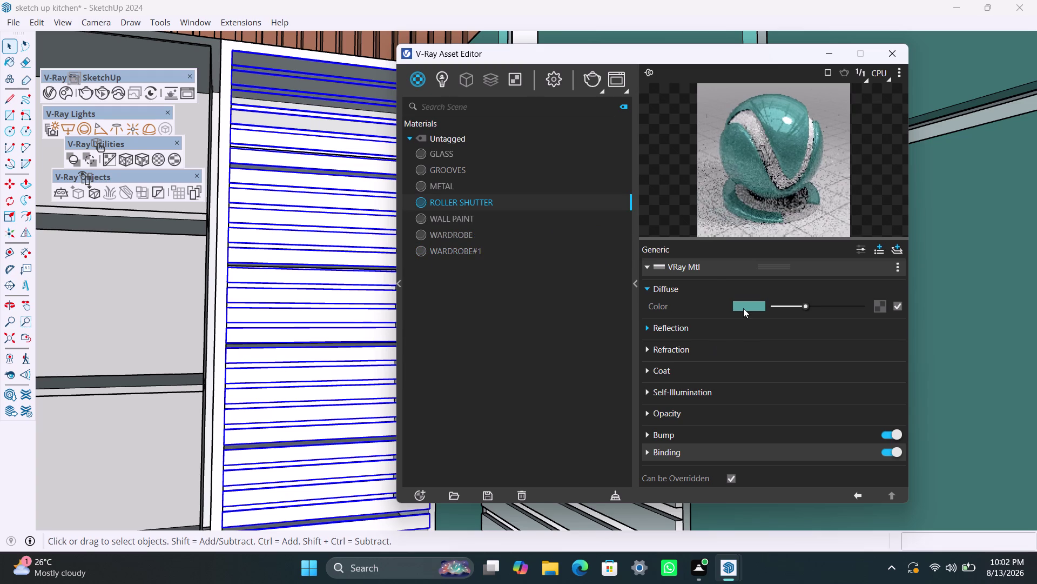
click(463, 375)
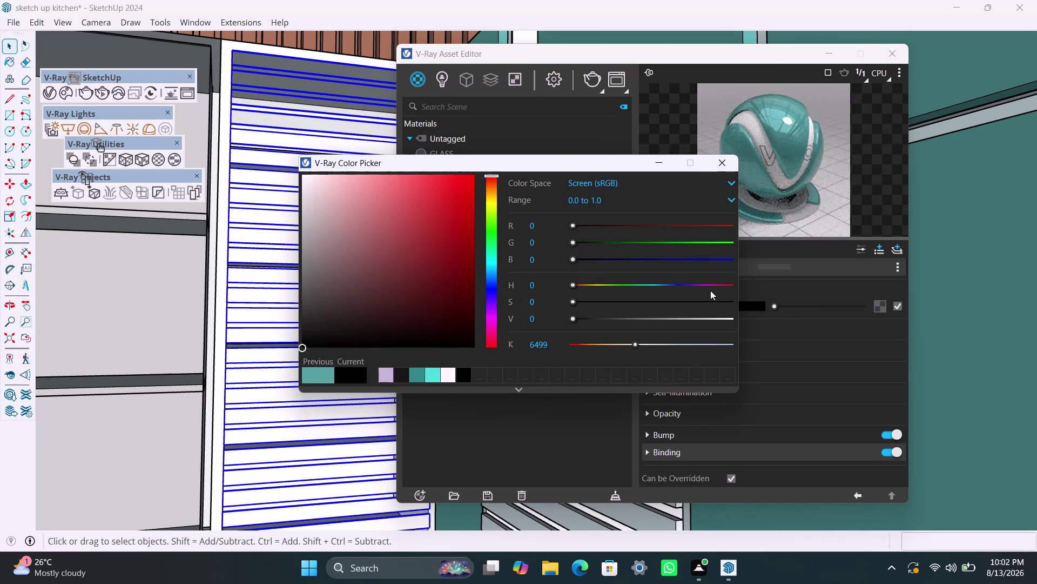
click(664, 162)
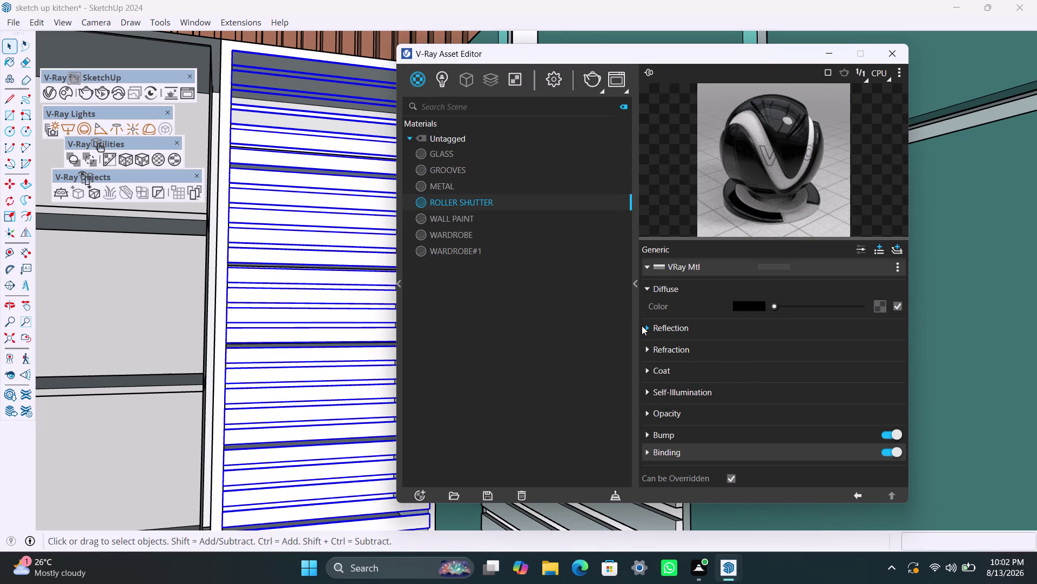
Raise ROLLER SHUTTER reflection metalness to 1, keeping Use Glossiness as surface control.
click(643, 325)
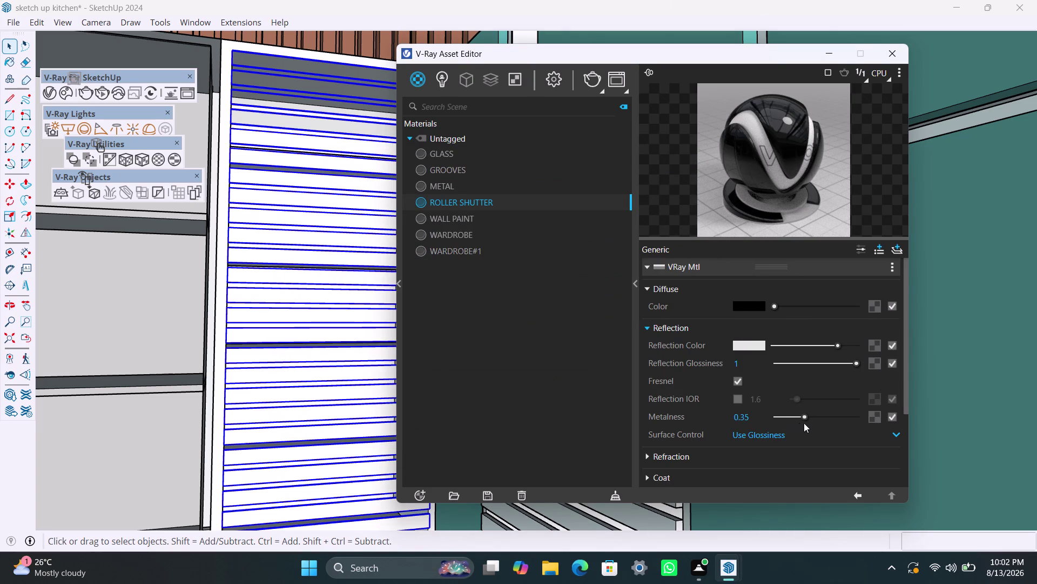
drag(806, 417, 811, 416)
drag(811, 416, 857, 423)
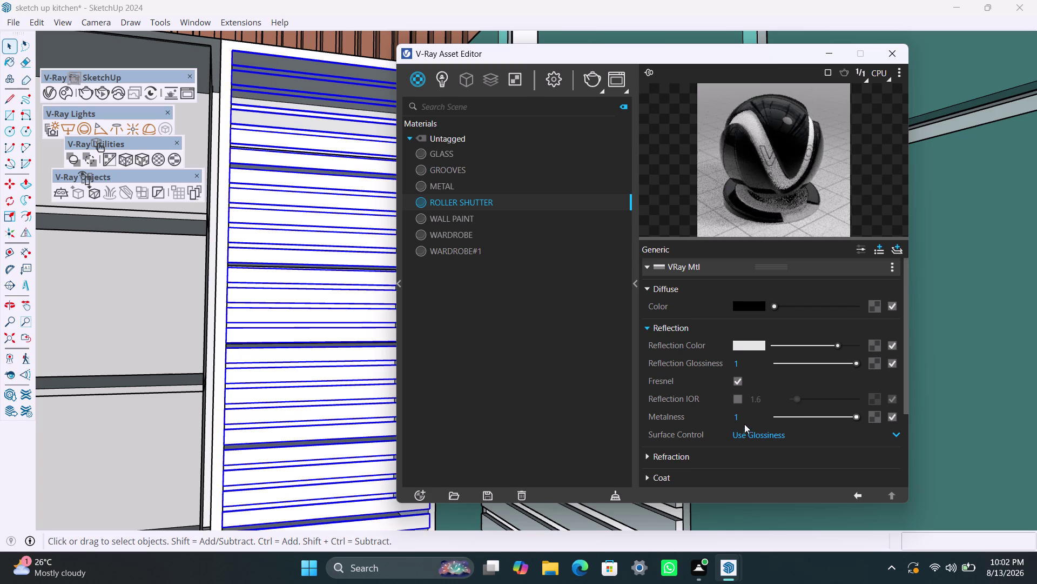
click(796, 433)
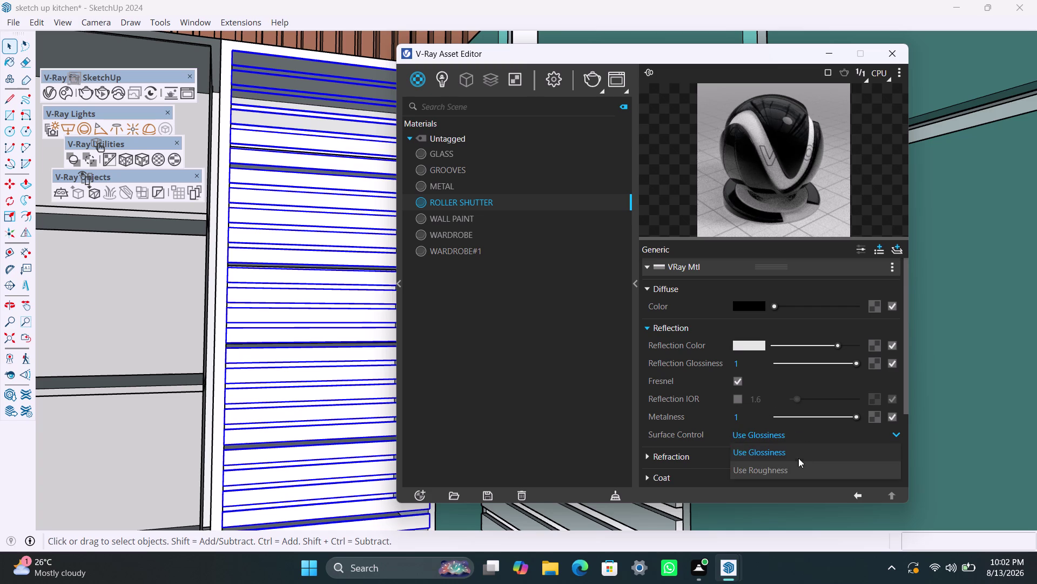
click(793, 468)
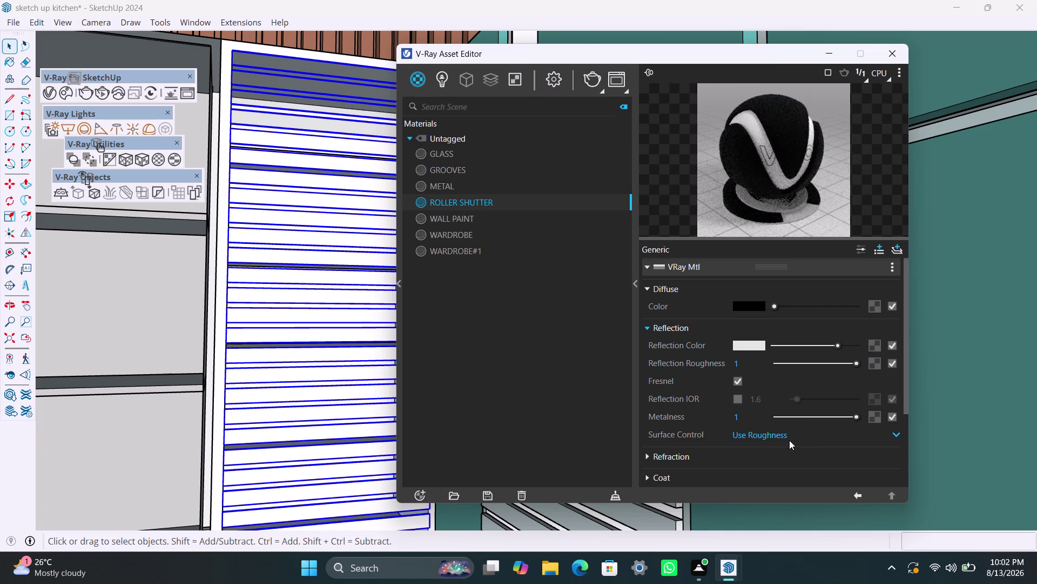
click(802, 434)
click(792, 449)
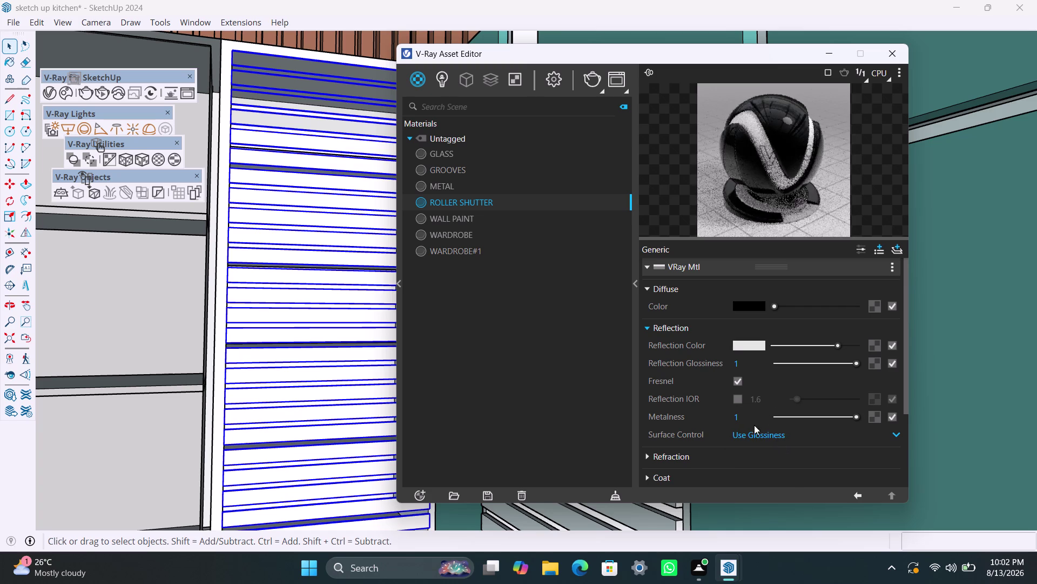
click(653, 453)
Try lightening the refraction colour, then return it to black.
scroll(down, 3)
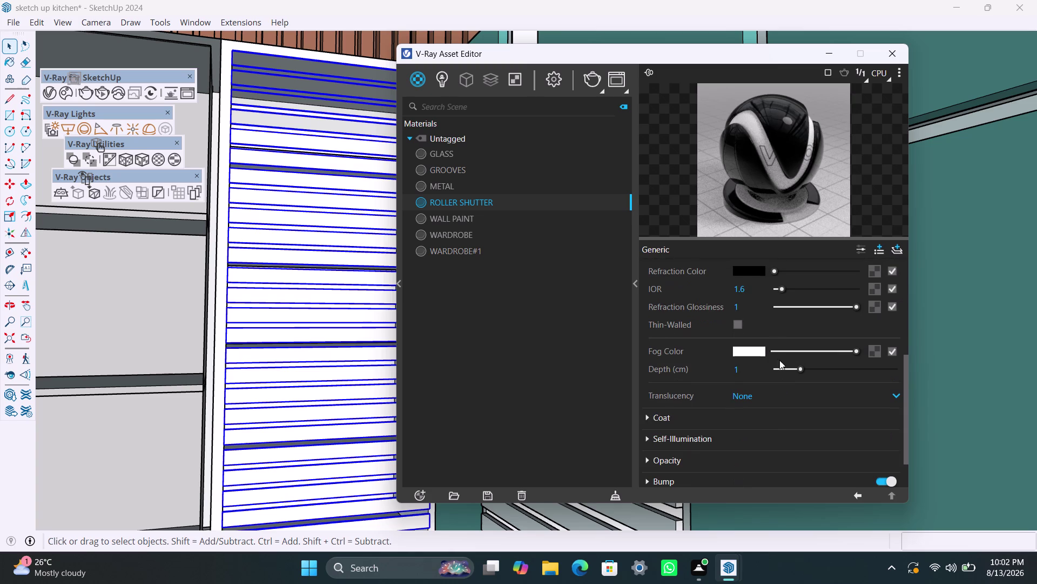
drag(777, 270, 813, 265)
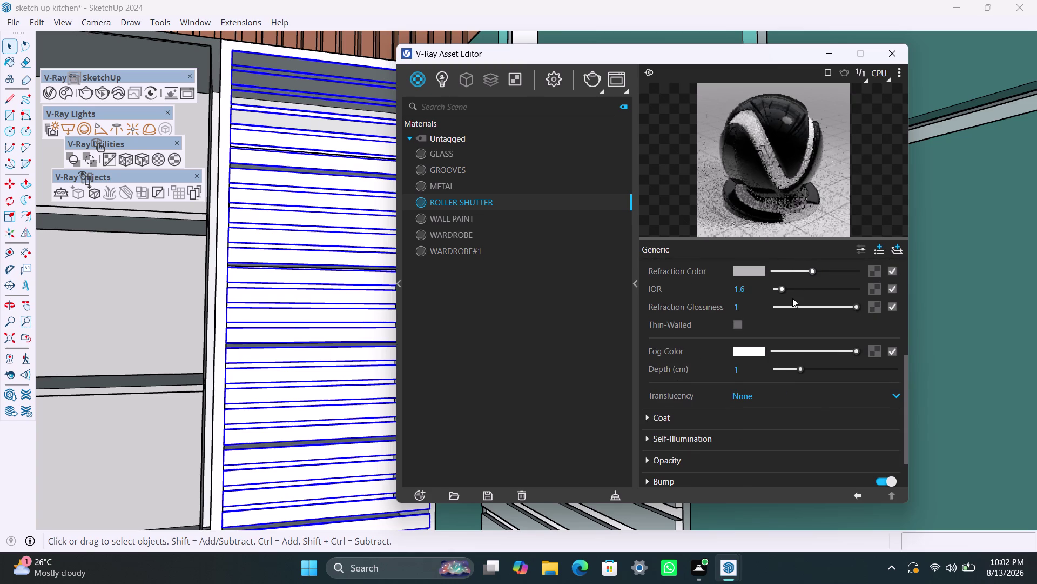
drag(858, 304, 828, 308)
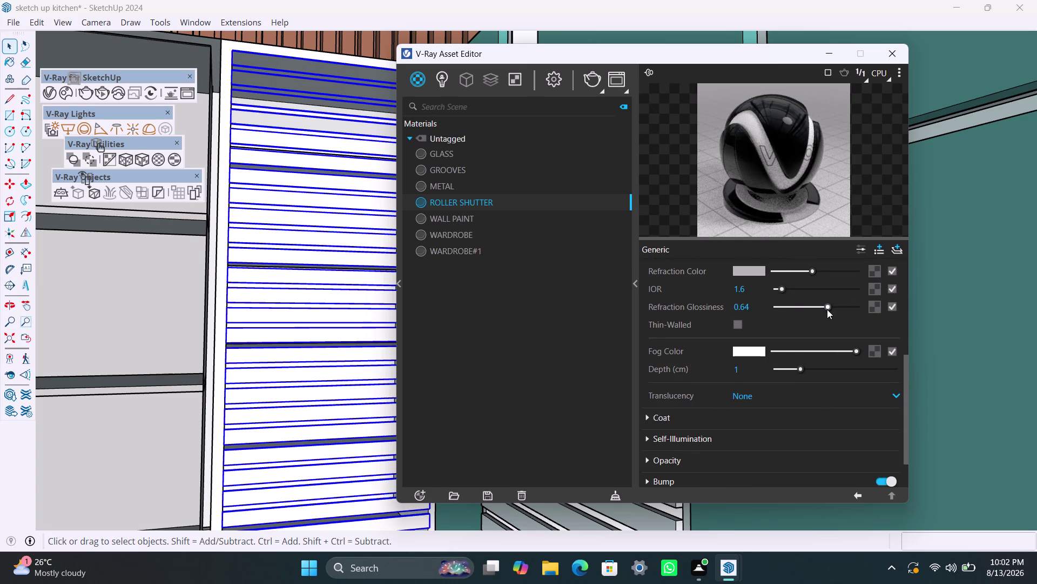
drag(810, 271, 792, 269)
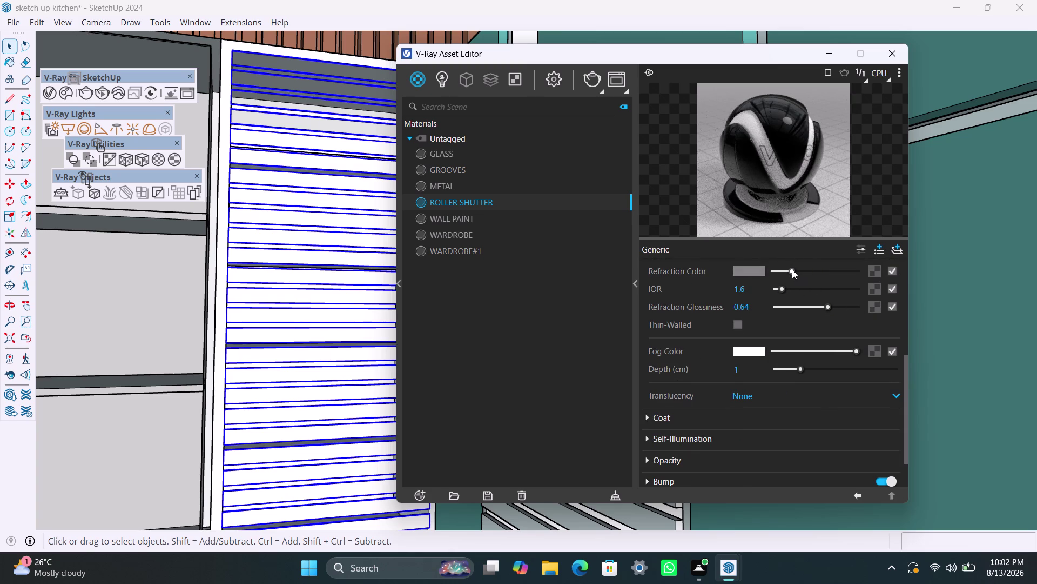
drag(792, 269, 785, 269)
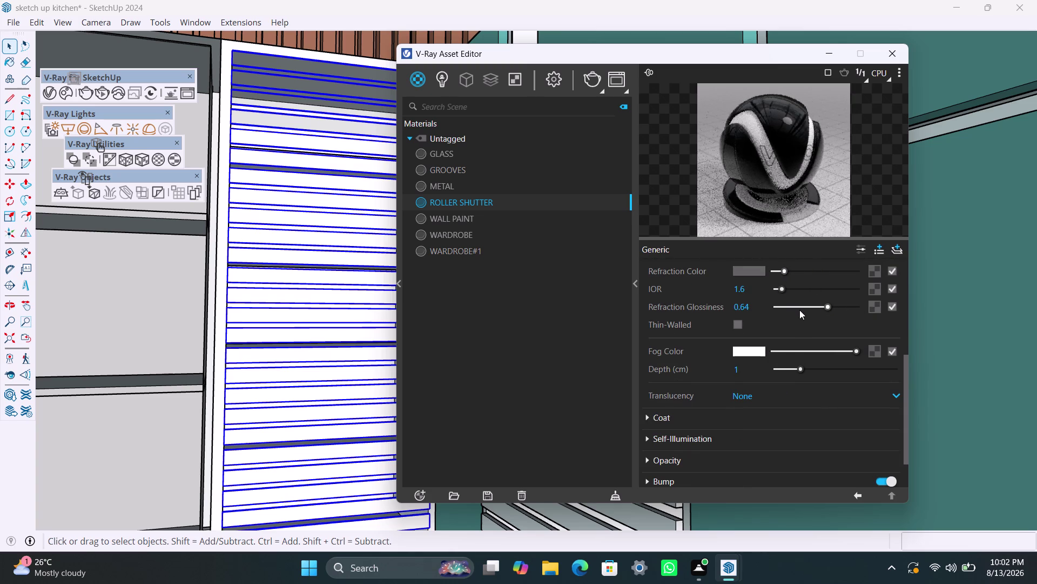
drag(781, 267, 760, 266)
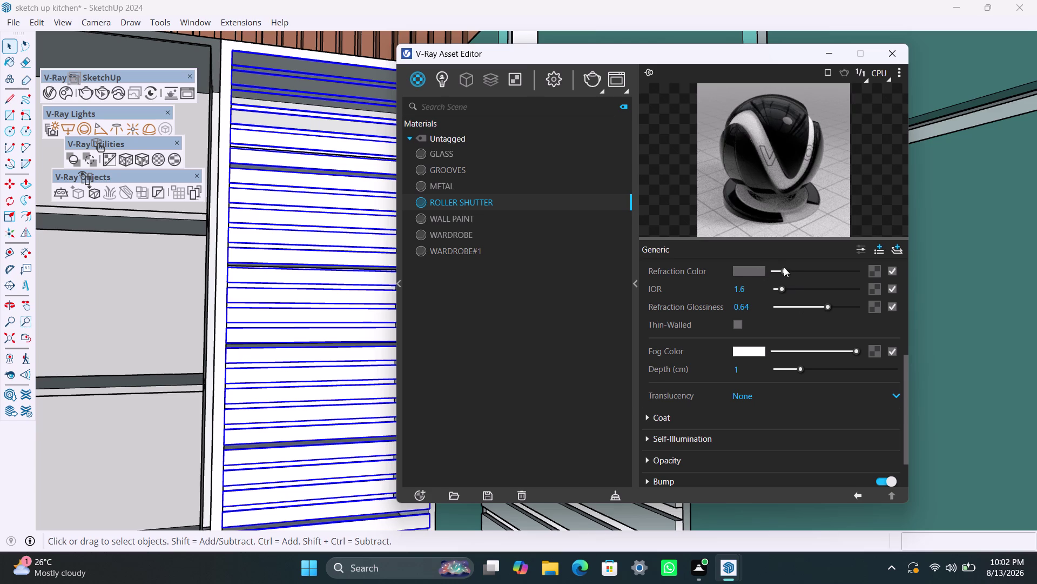
drag(785, 266, 753, 271)
drag(784, 270, 760, 271)
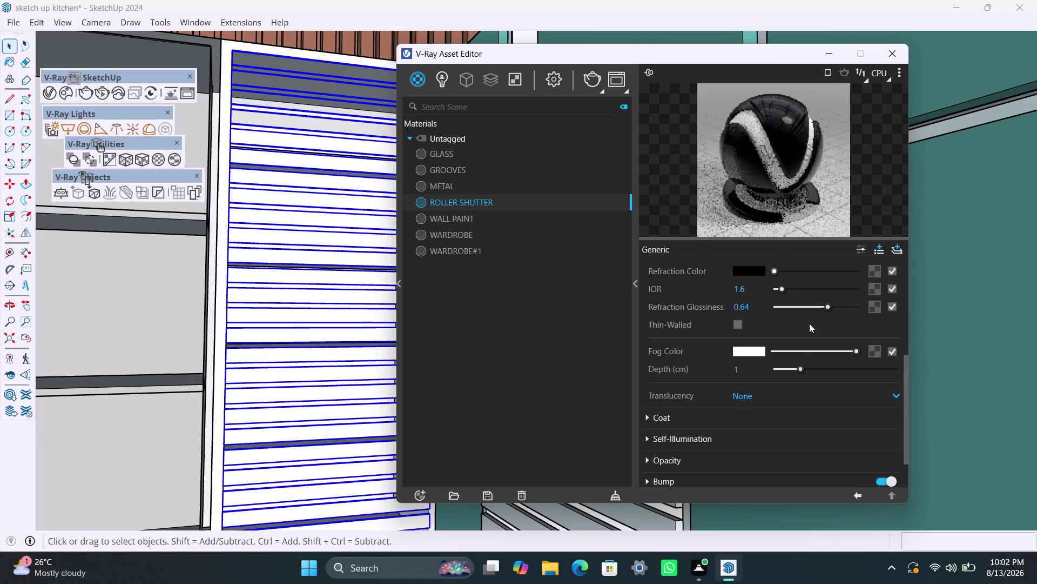
Set the refraction IOR to 12.2 and refraction glossiness to 0.6.
drag(827, 306, 800, 310)
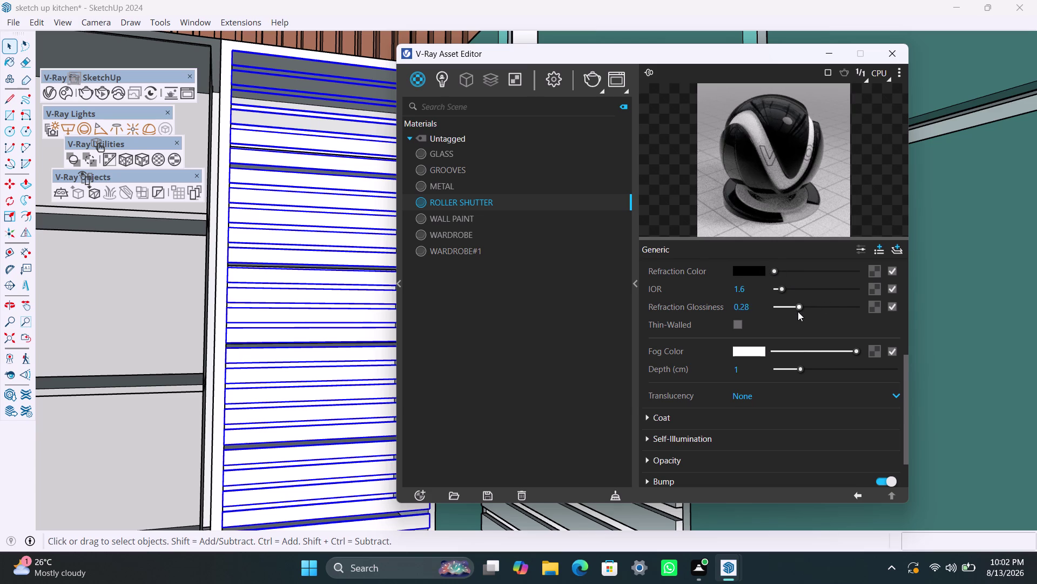
drag(798, 310, 830, 303)
drag(781, 281, 797, 283)
drag(789, 290, 791, 289)
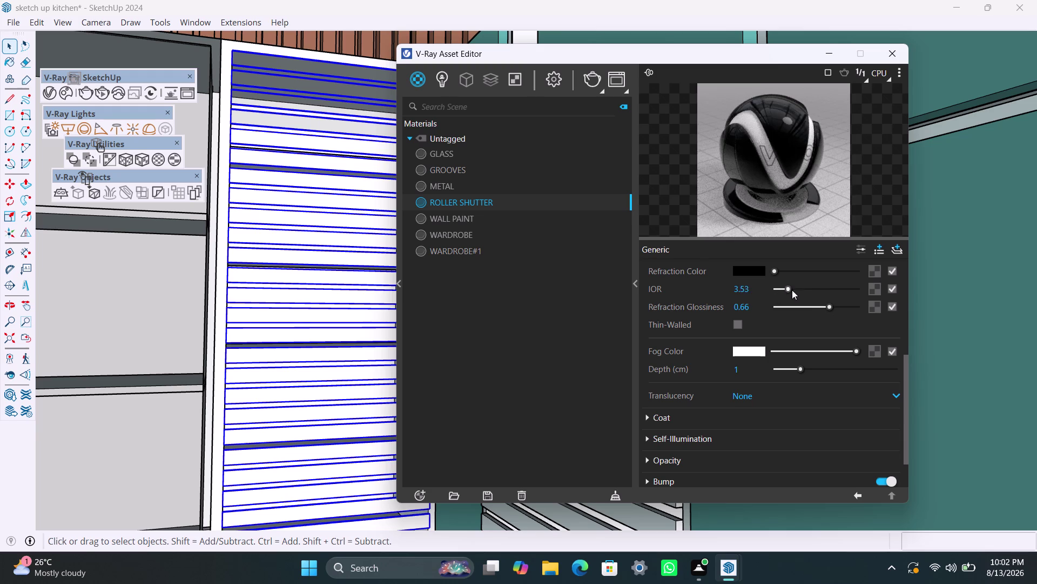
drag(790, 290, 816, 289)
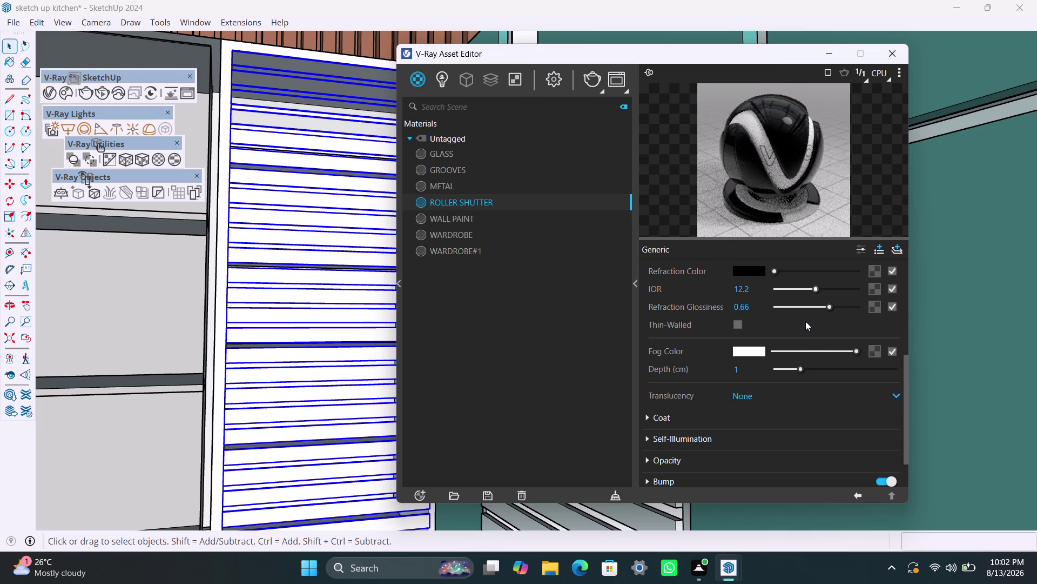
drag(832, 305, 824, 306)
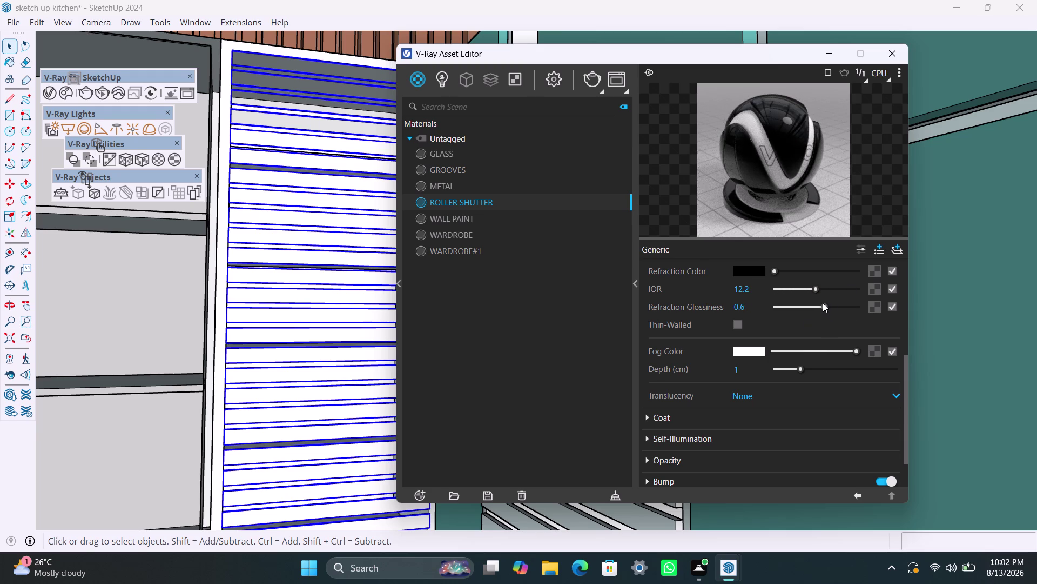
scroll(up, 3)
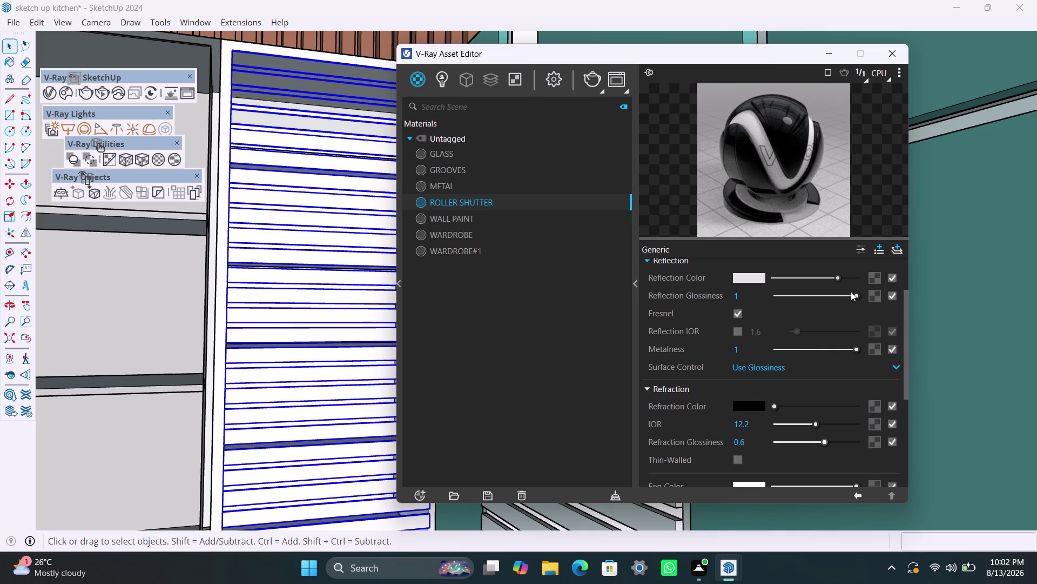
Set ROLLER SHUTTER reflection glossiness to 0.81 and dim the reflection colour to grey.
drag(855, 293, 820, 302)
drag(822, 293, 823, 293)
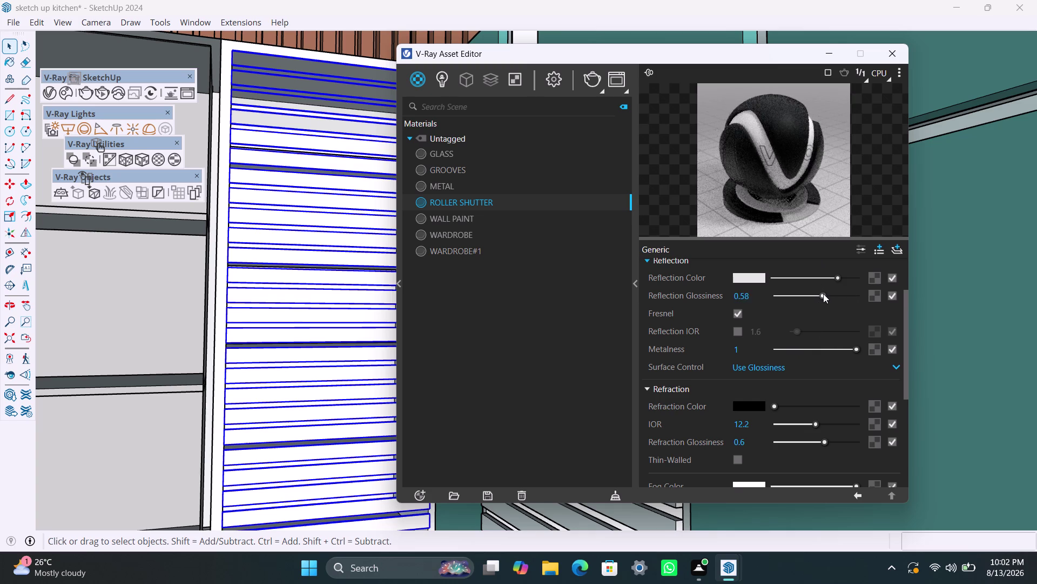
drag(823, 293, 829, 294)
drag(831, 293, 838, 293)
drag(836, 277, 819, 277)
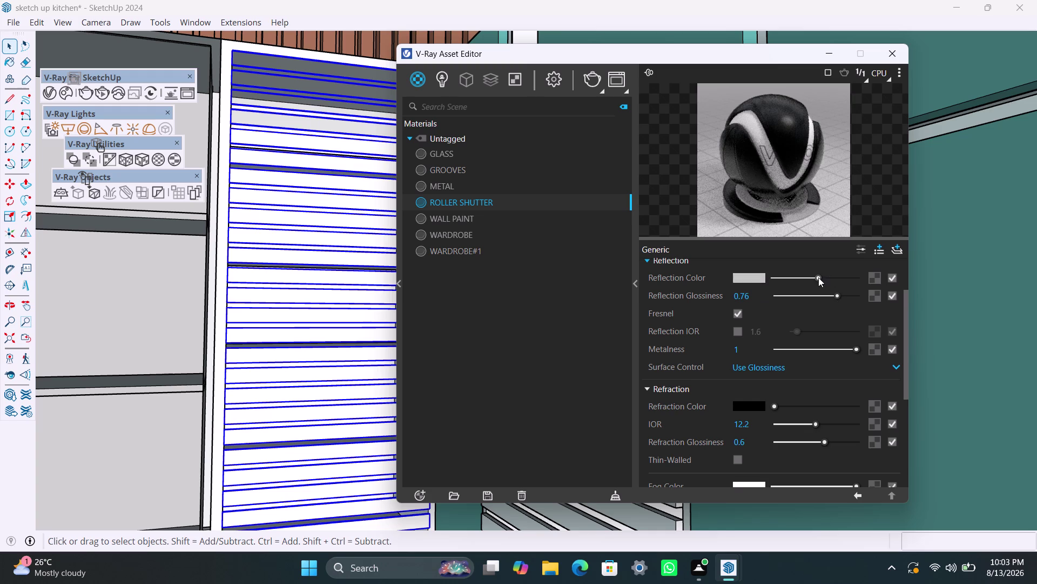
drag(818, 277, 814, 278)
drag(839, 295, 847, 295)
drag(848, 295, 844, 294)
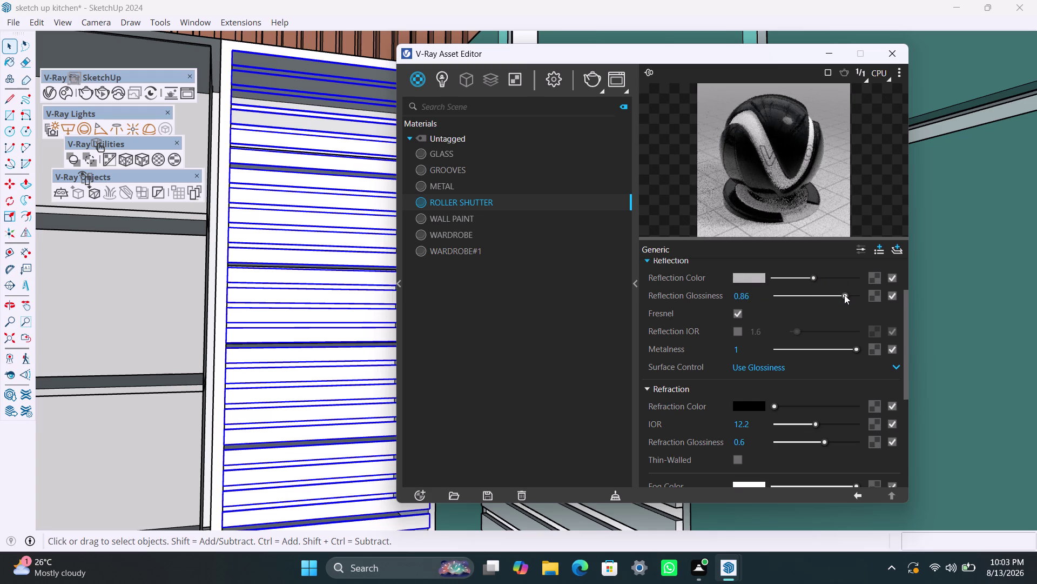
drag(844, 295, 841, 294)
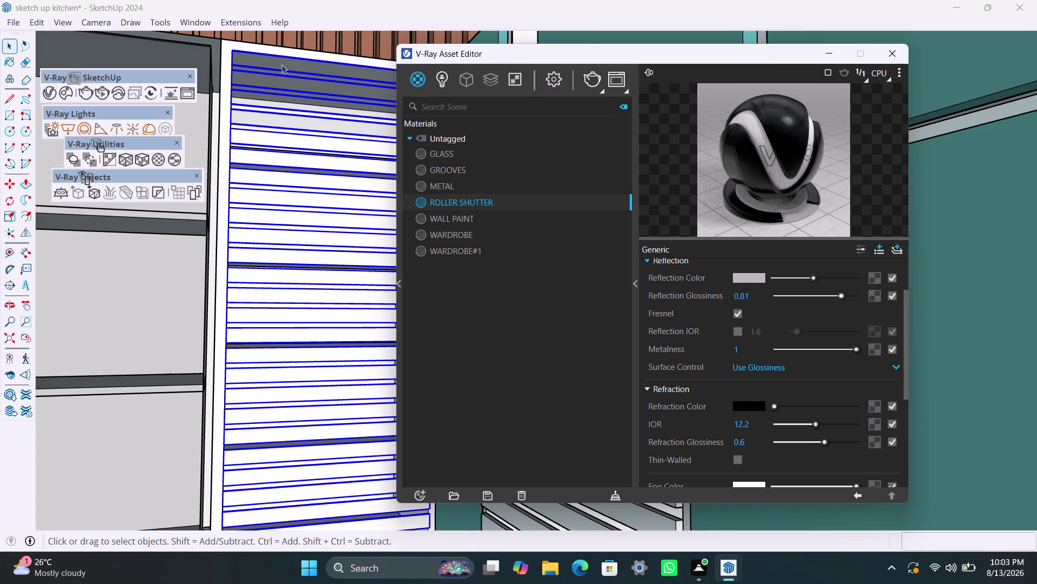
right_click(475, 201)
click(511, 228)
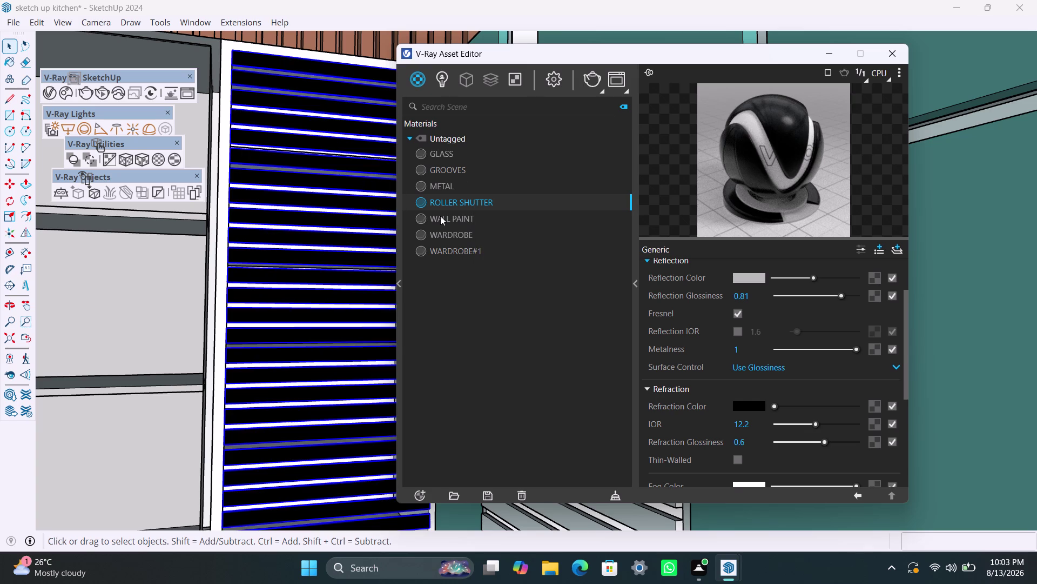
scroll(down, 3)
scroll(down, 3)
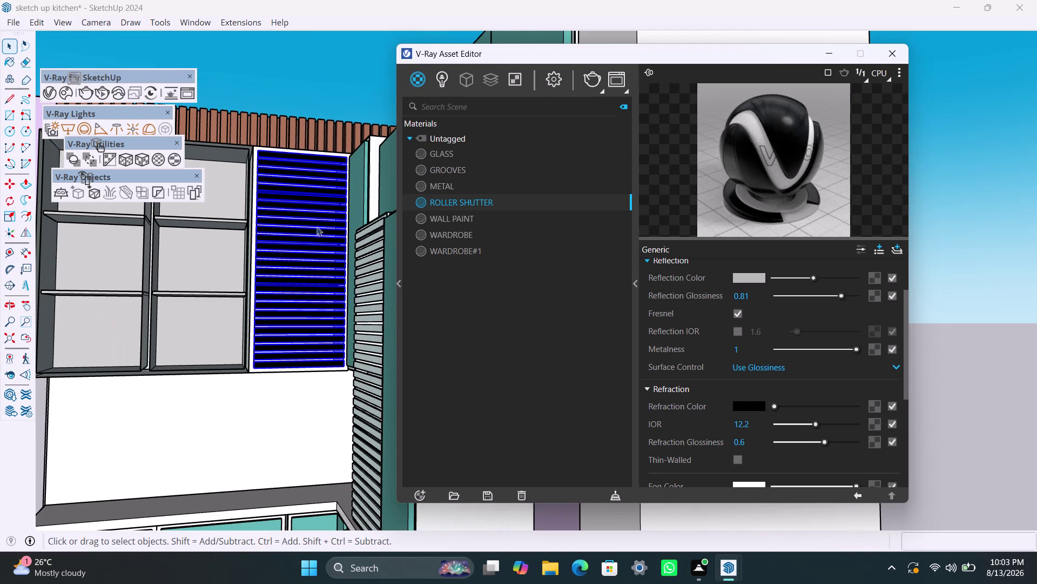
click(261, 85)
scroll(down, 3)
scroll(down, 3)
middle_drag(222, 396, 326, 411)
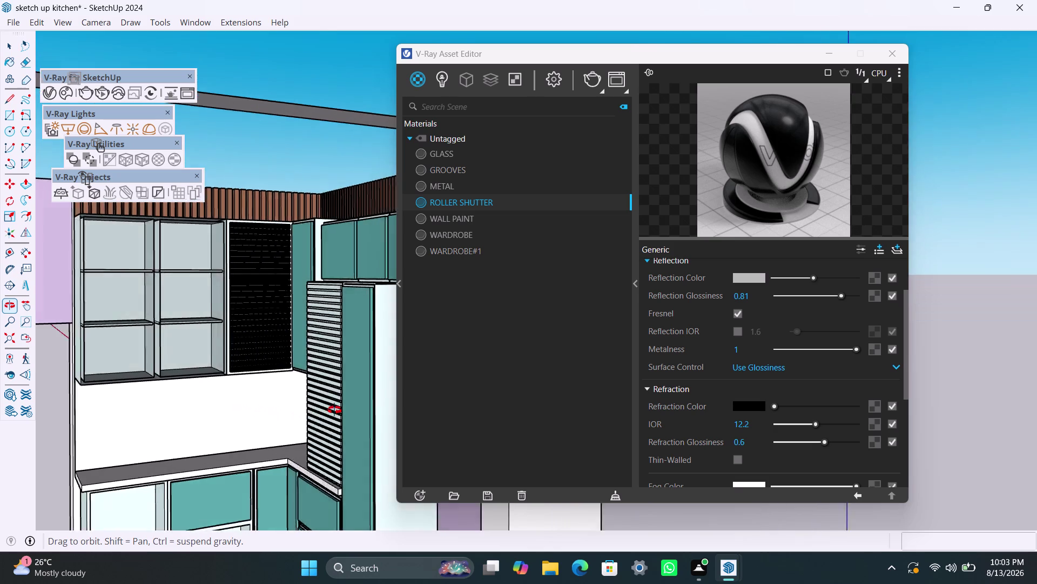
middle_drag(326, 410, 369, 456)
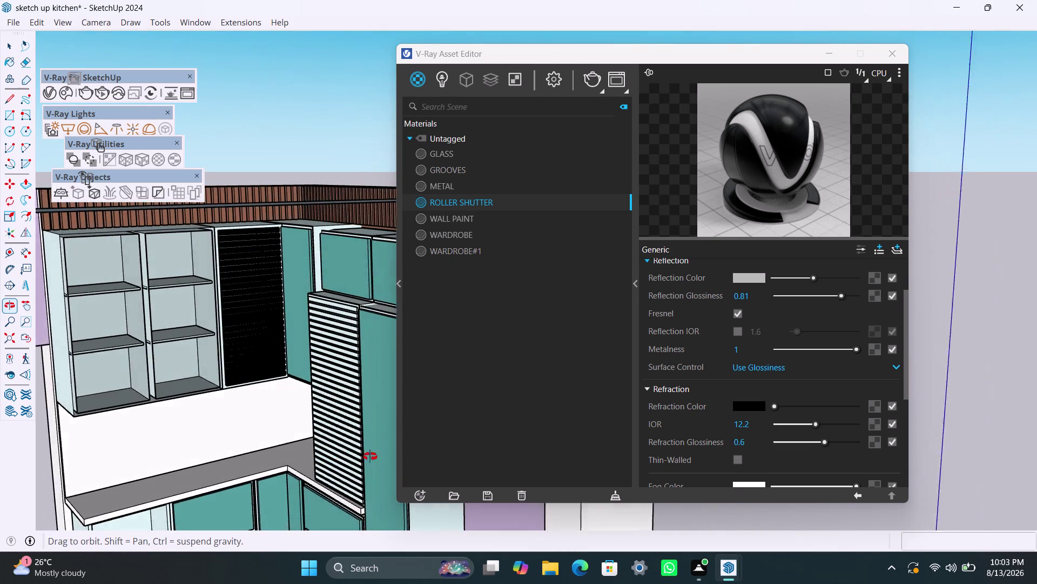
middle_drag(369, 456, 370, 456)
scroll(up, 3)
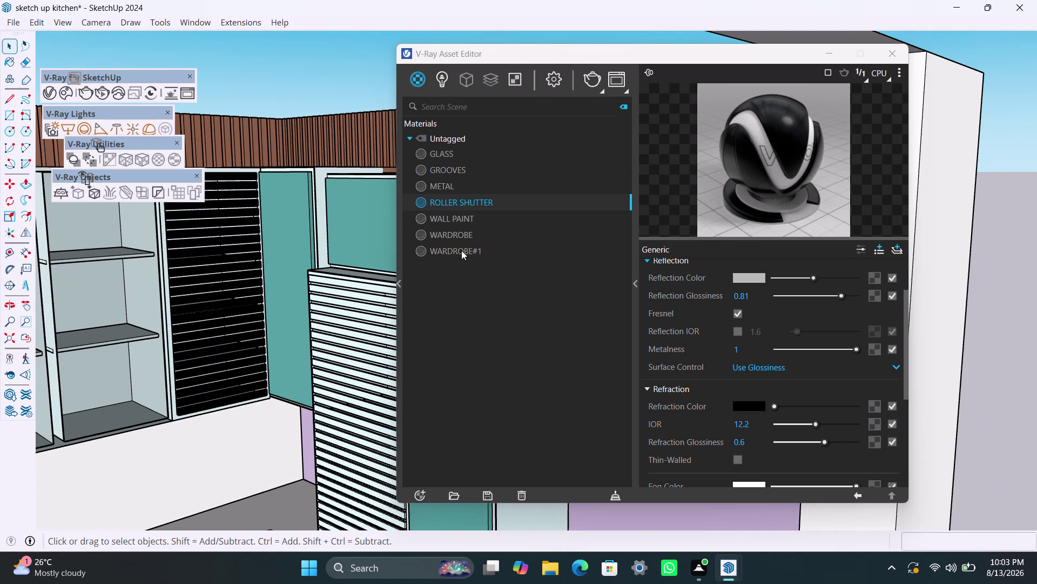
Enter the tall roller shutter and start shift-selecting its upper slats.
click(351, 282)
click(352, 281)
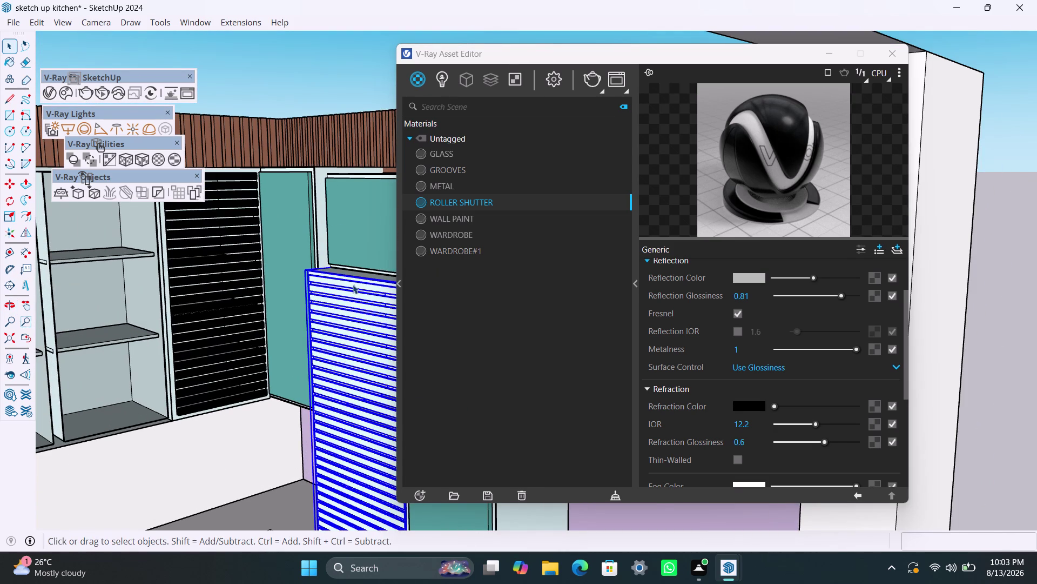
triple_click(352, 285)
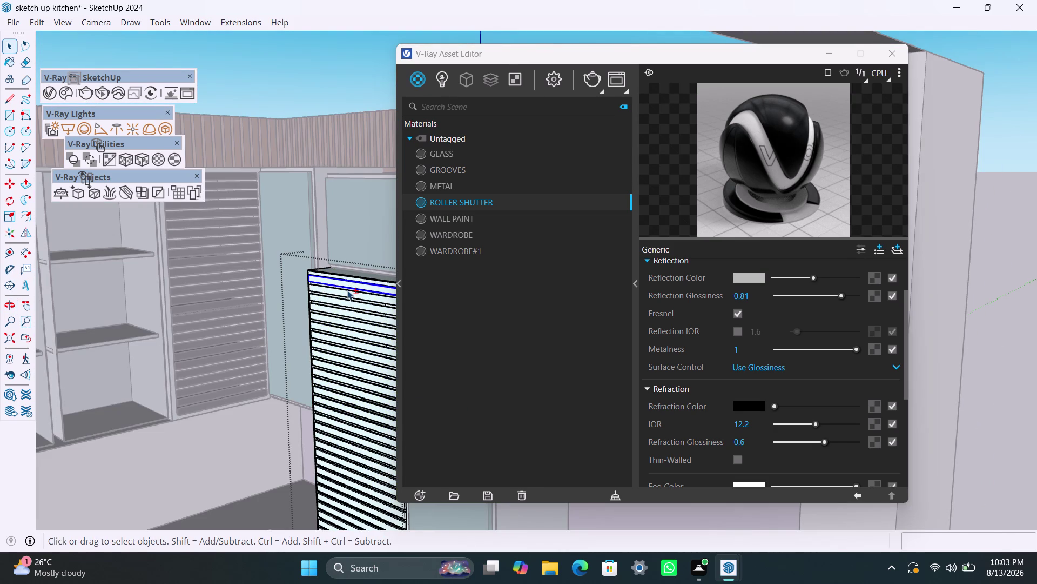
click(348, 290)
click(348, 301)
click(348, 310)
click(353, 326)
click(352, 342)
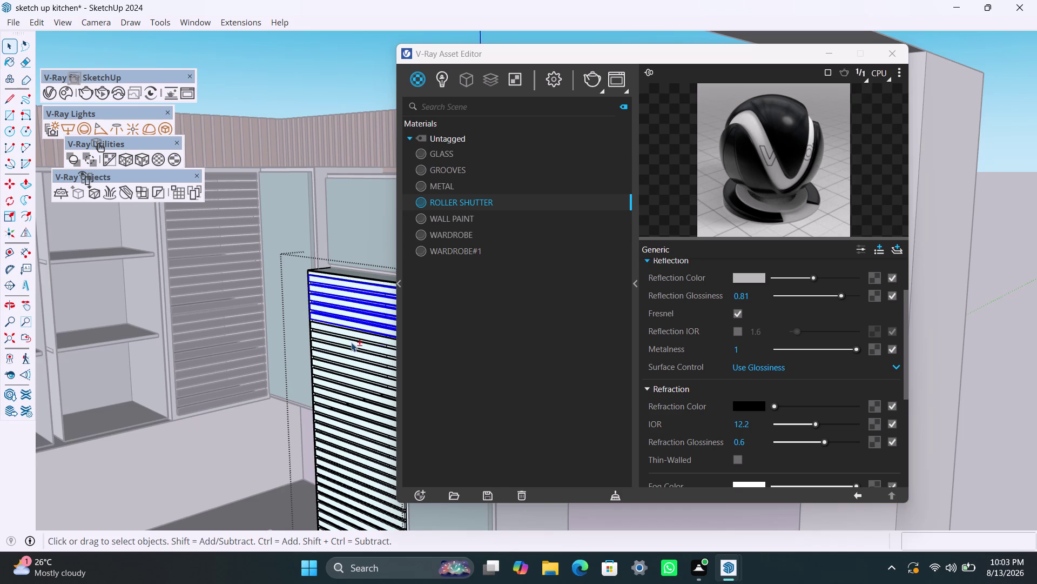
click(347, 333)
click(352, 352)
click(351, 358)
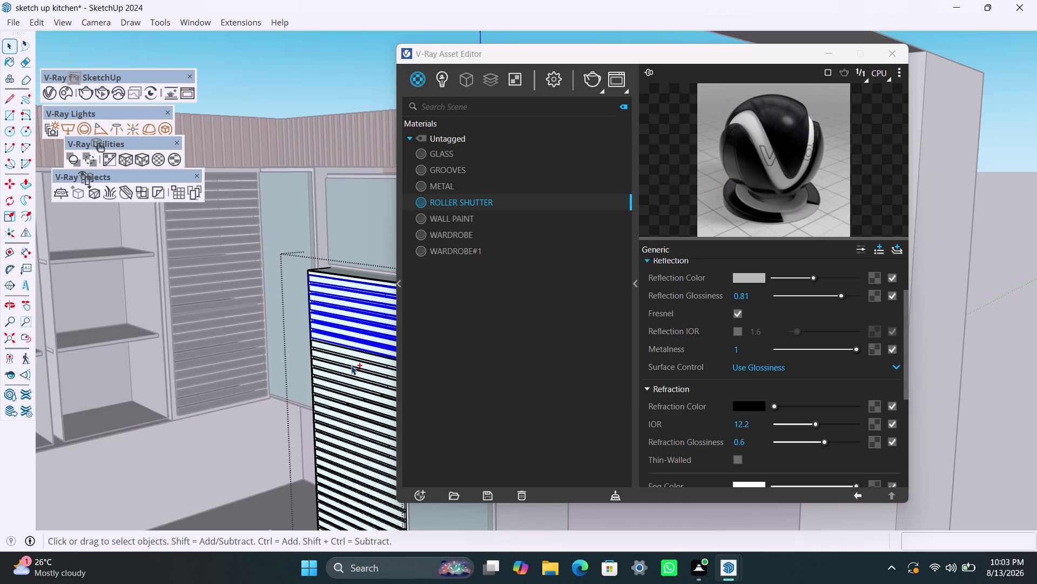
click(352, 365)
Continue adding slats down the shutter to the selection.
click(351, 353)
click(350, 373)
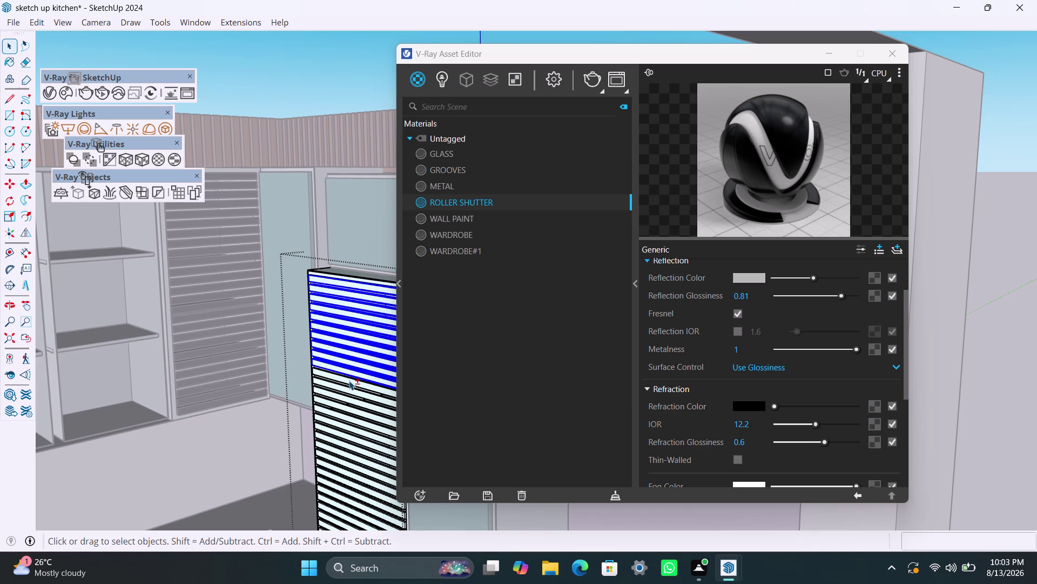
click(349, 381)
click(349, 388)
click(346, 400)
click(346, 410)
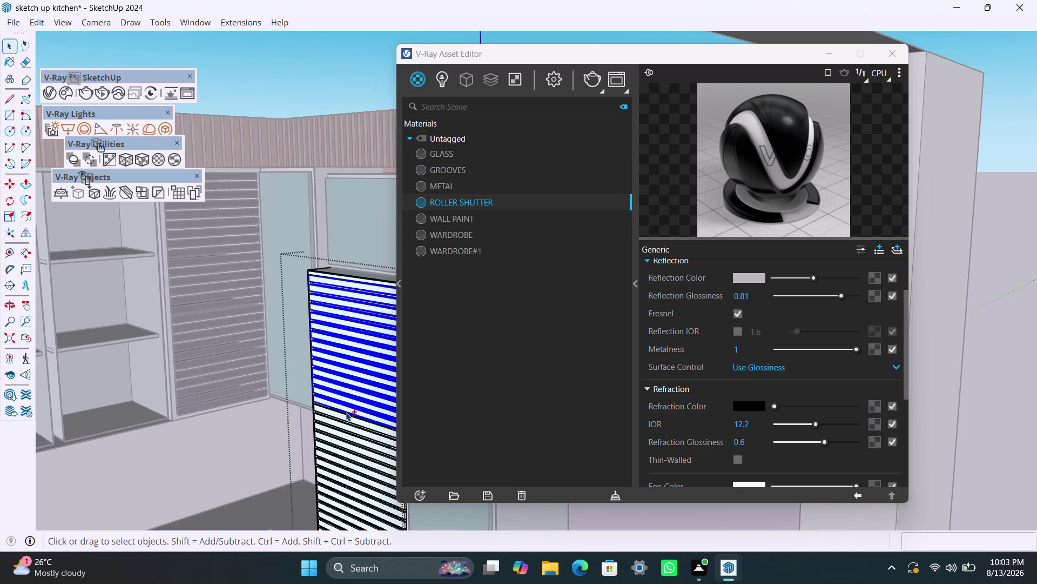
click(346, 416)
click(345, 425)
click(345, 435)
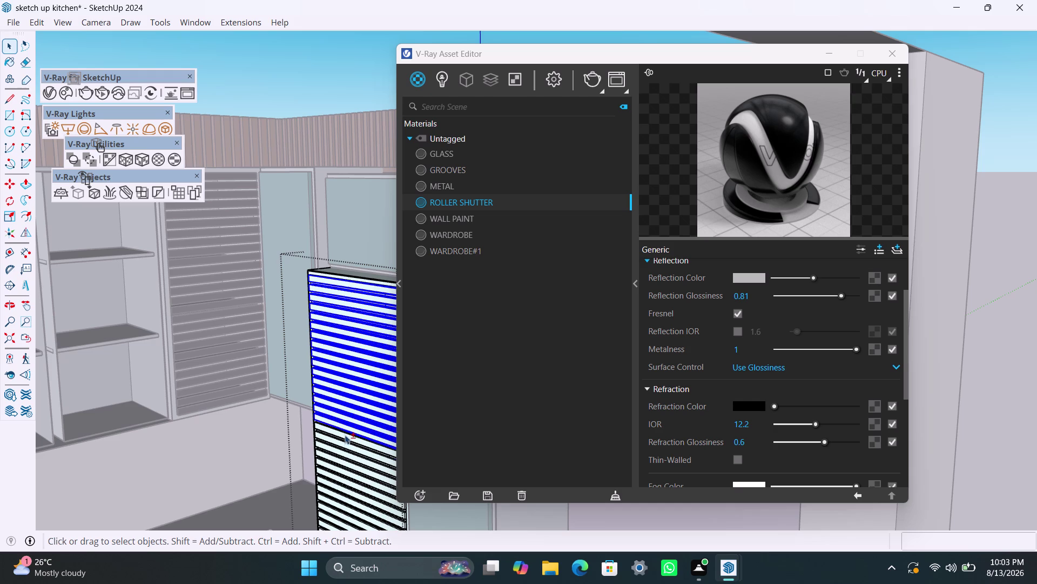
click(343, 445)
click(343, 453)
click(340, 461)
click(338, 469)
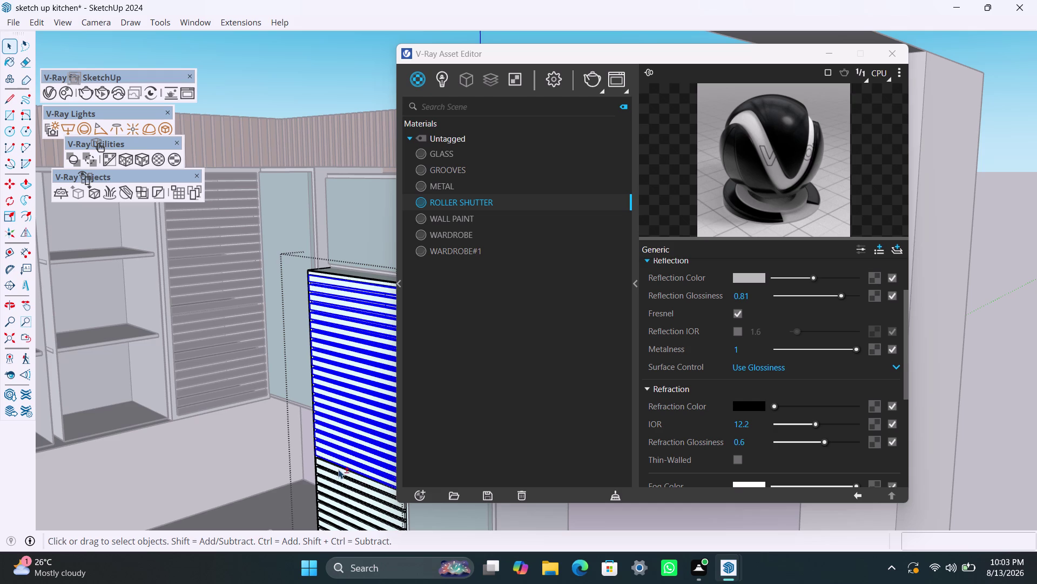
Orbit to the lower shutter and add ten lower slats to the selection.
scroll(down, 3)
middle_drag(338, 390, 338, 312)
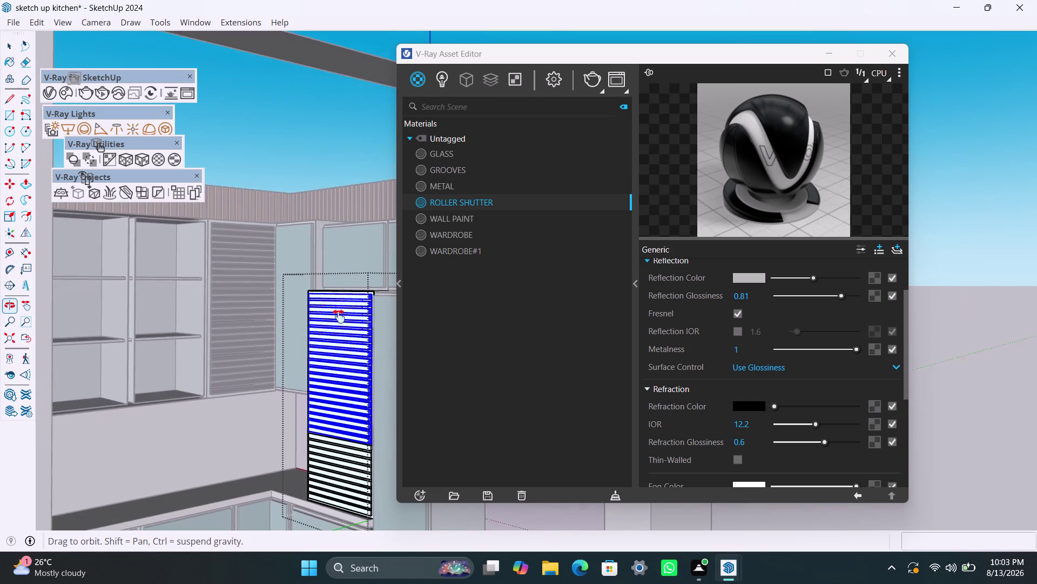
middle_drag(338, 312, 293, 156)
scroll(up, 3)
scroll(up, 3)
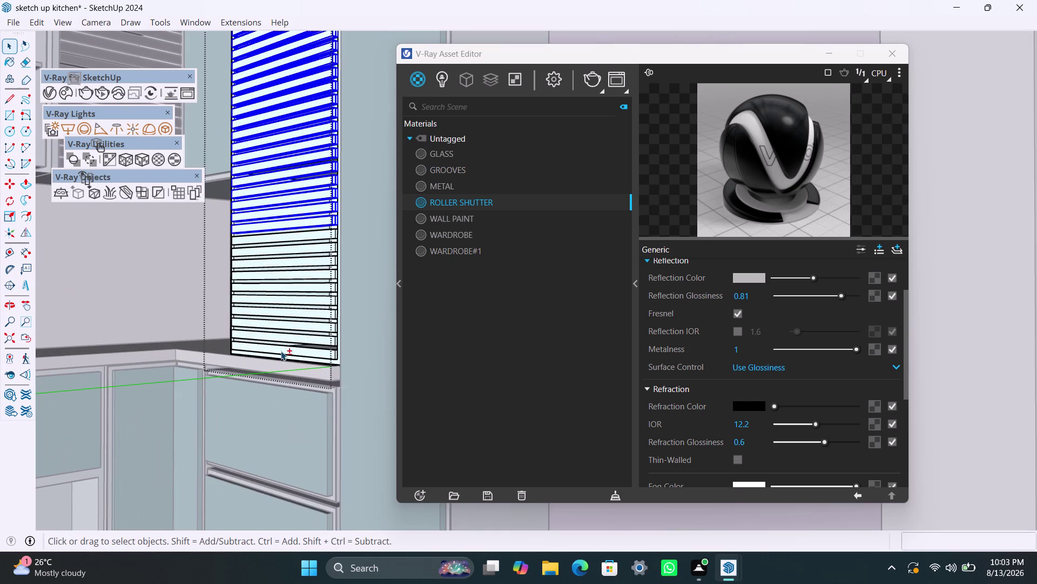
click(281, 351)
click(281, 337)
click(283, 322)
click(283, 310)
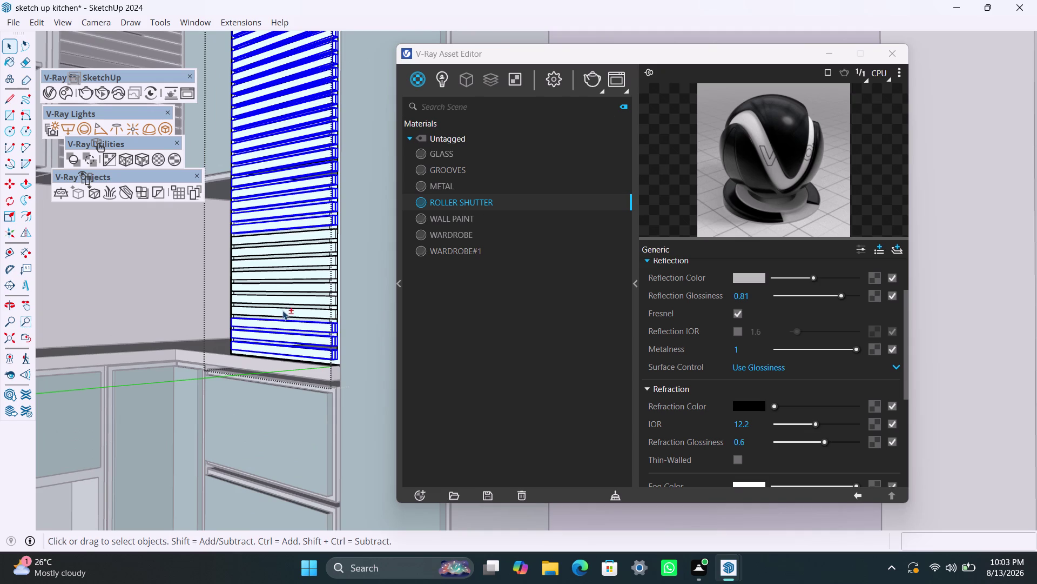
click(281, 298)
click(281, 286)
click(286, 272)
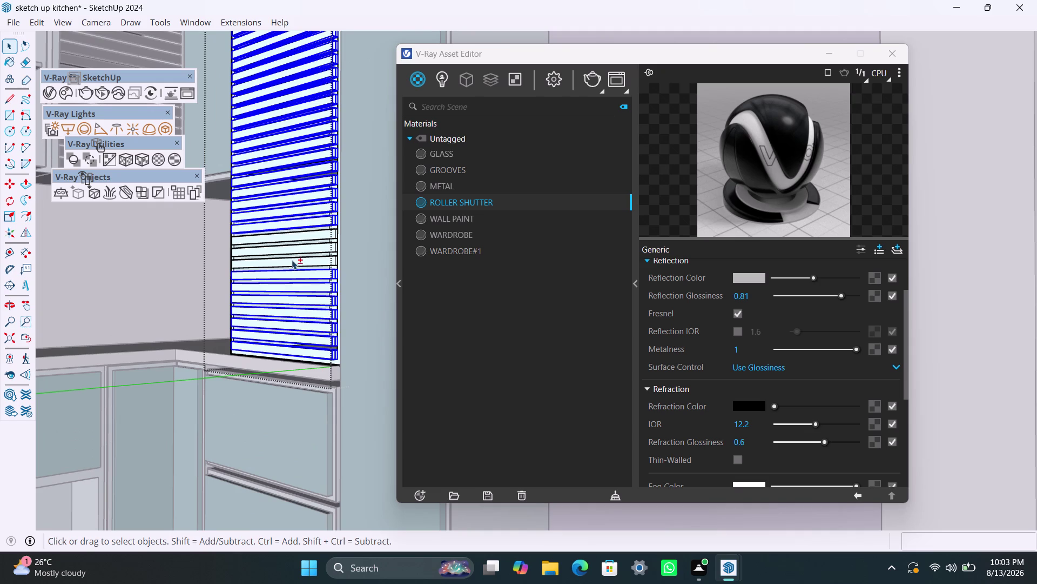
click(292, 260)
click(294, 248)
click(295, 235)
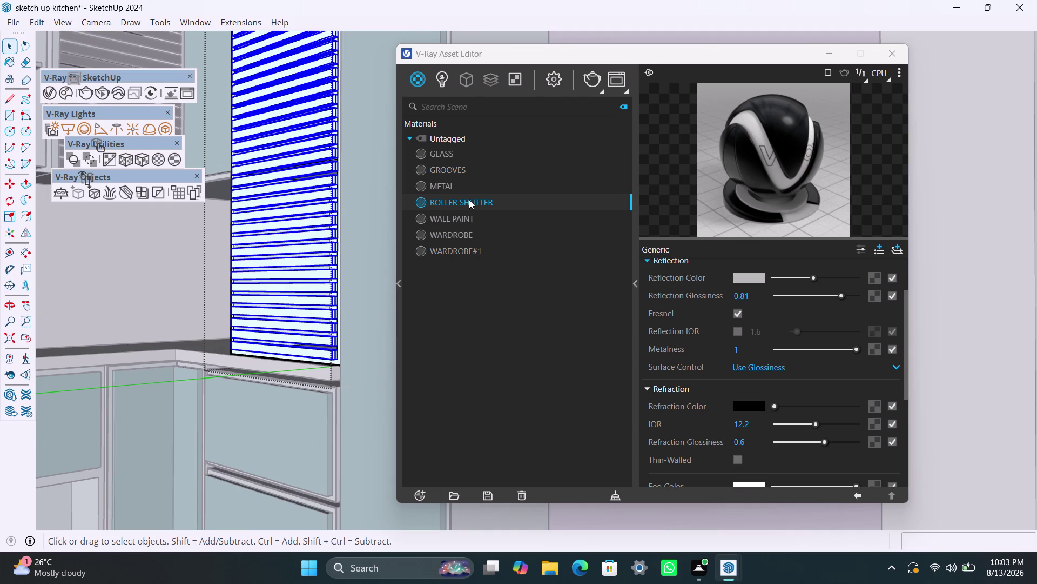
Apply GLASS to the selected slats, then deselect and orbit out to check.
click(450, 150)
right_click(450, 149)
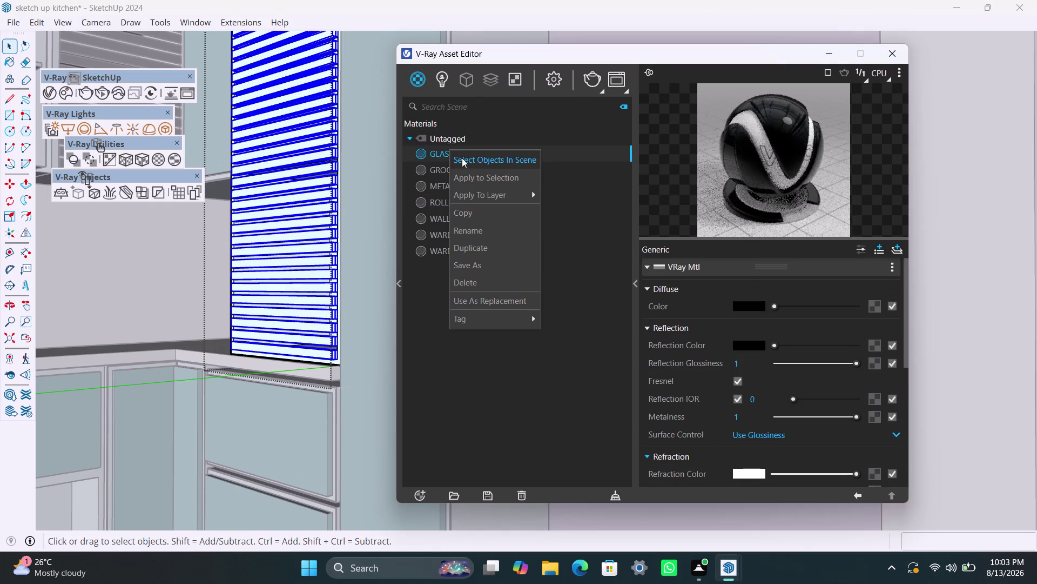
click(474, 176)
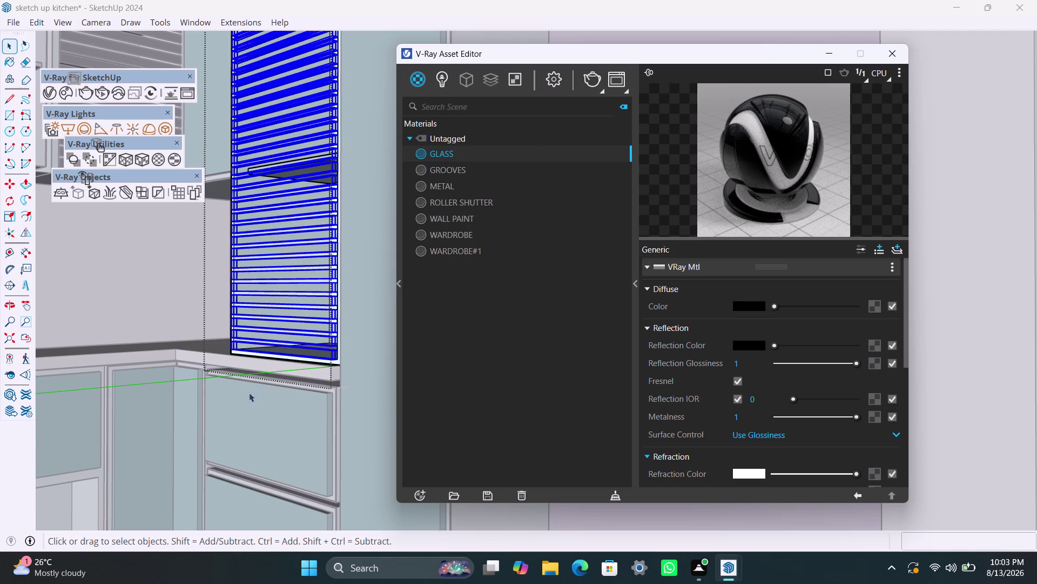
click(353, 352)
scroll(down, 3)
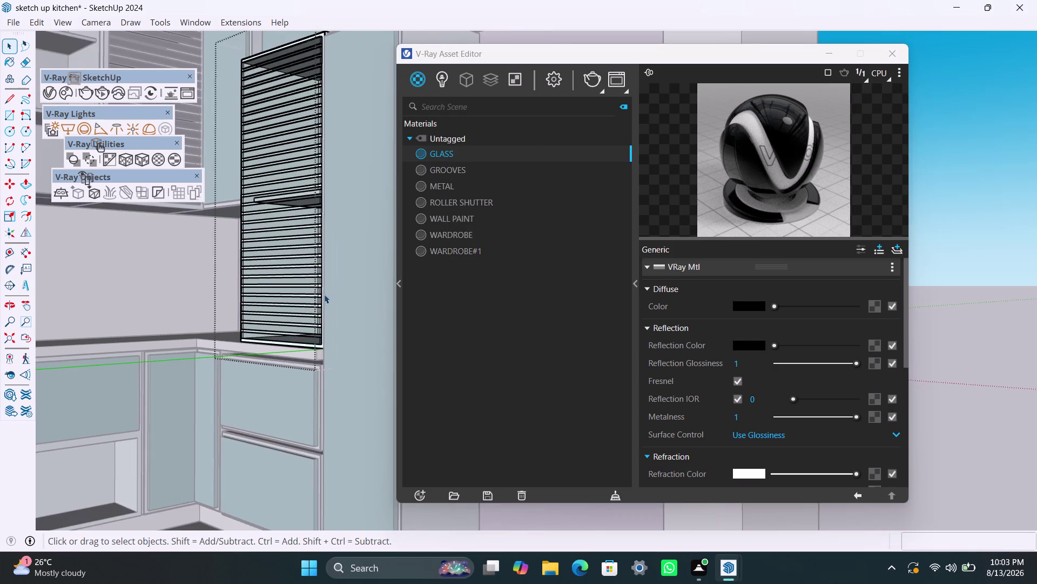
scroll(down, 3)
middle_drag(300, 323, 203, 392)
scroll(down, 3)
middle_drag(315, 397, 125, 476)
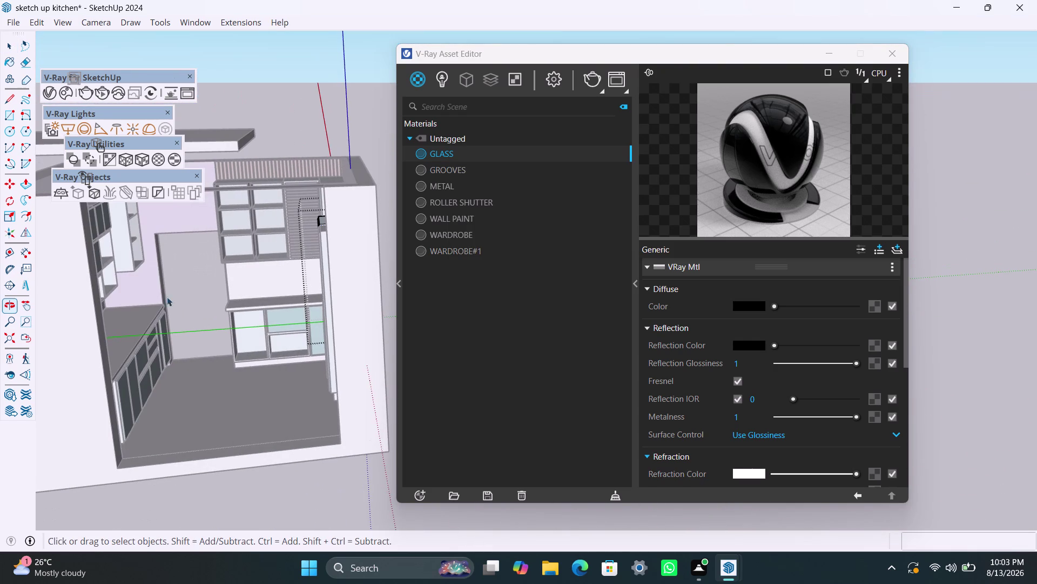
Enter the upper open wardrobe group, select its whole frame and apply METAL.
click(280, 145)
scroll(up, 3)
scroll(up, 3)
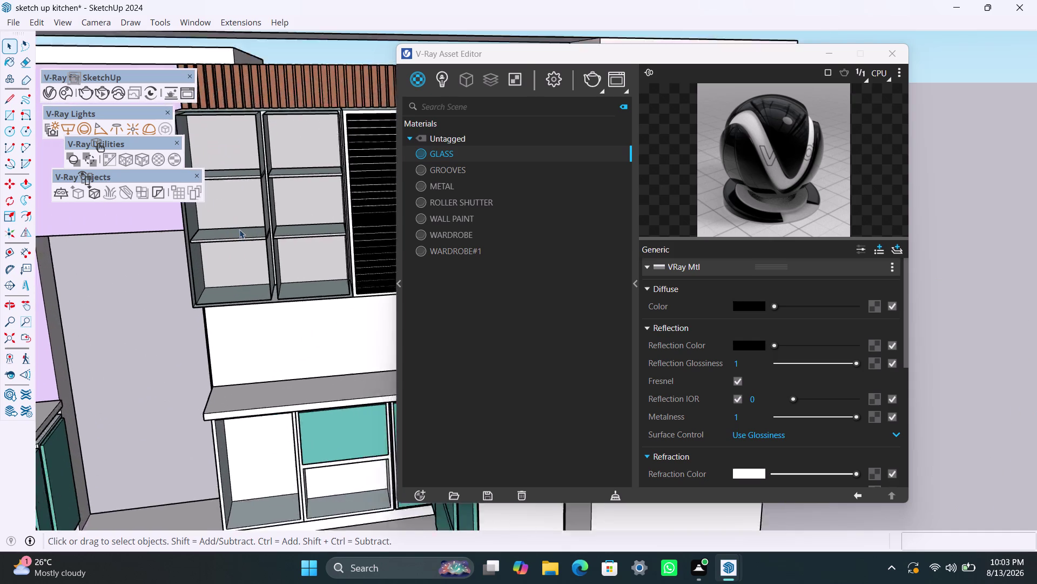
scroll(up, 3)
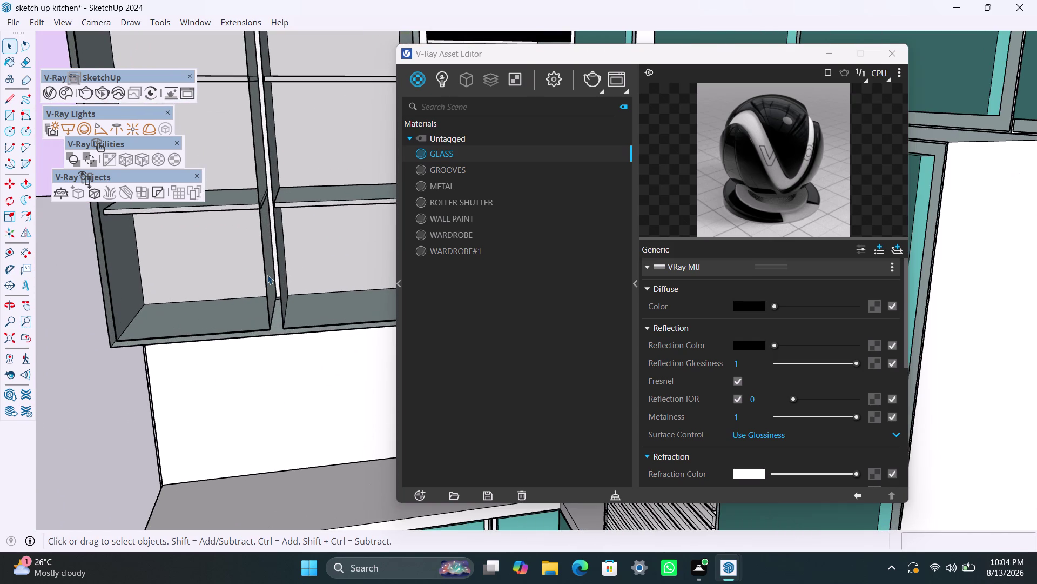
click(277, 269)
click(273, 270)
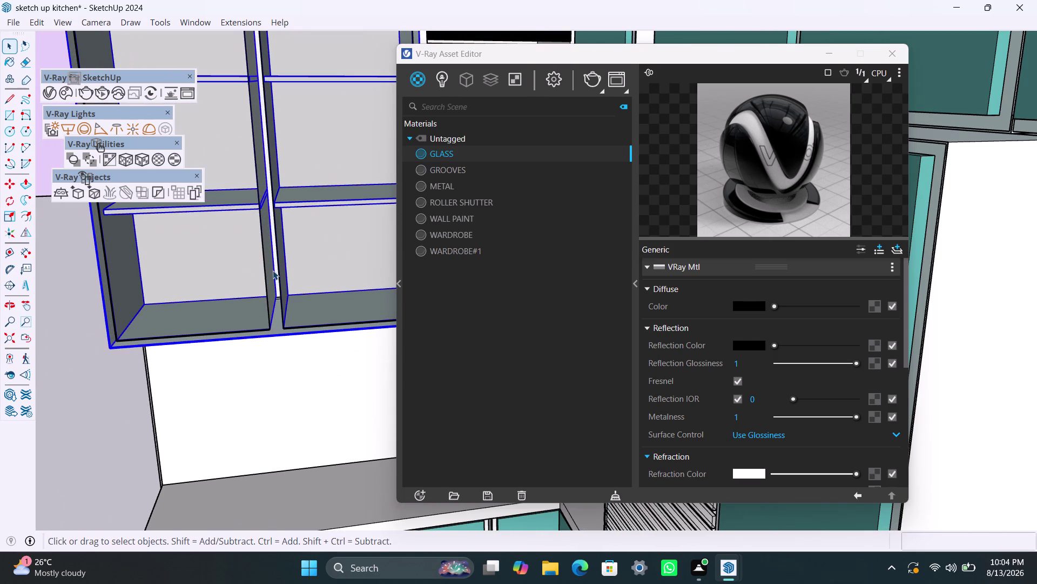
double_click(272, 270)
click(271, 269)
double_click(272, 270)
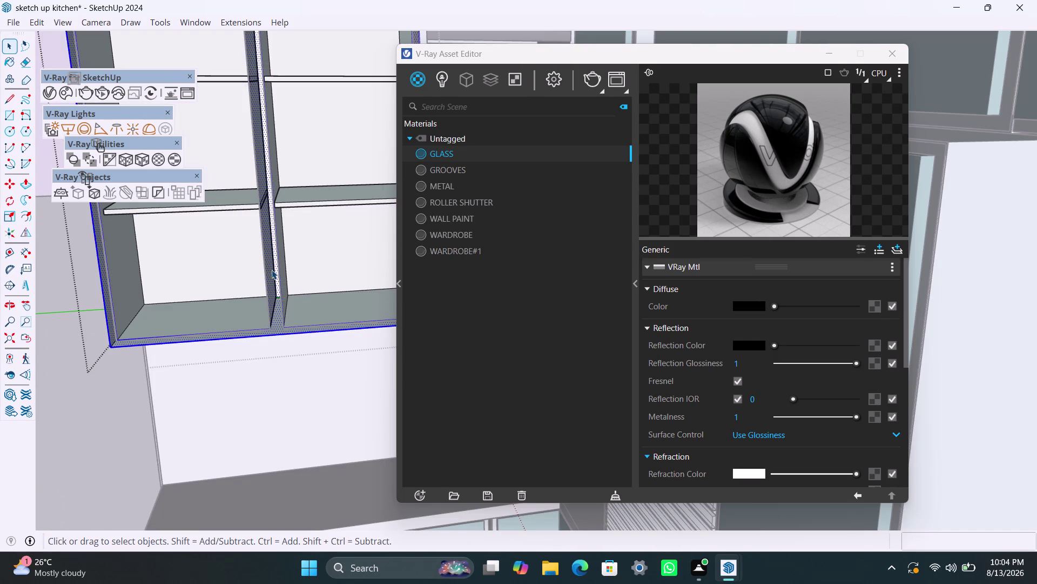
click(447, 191)
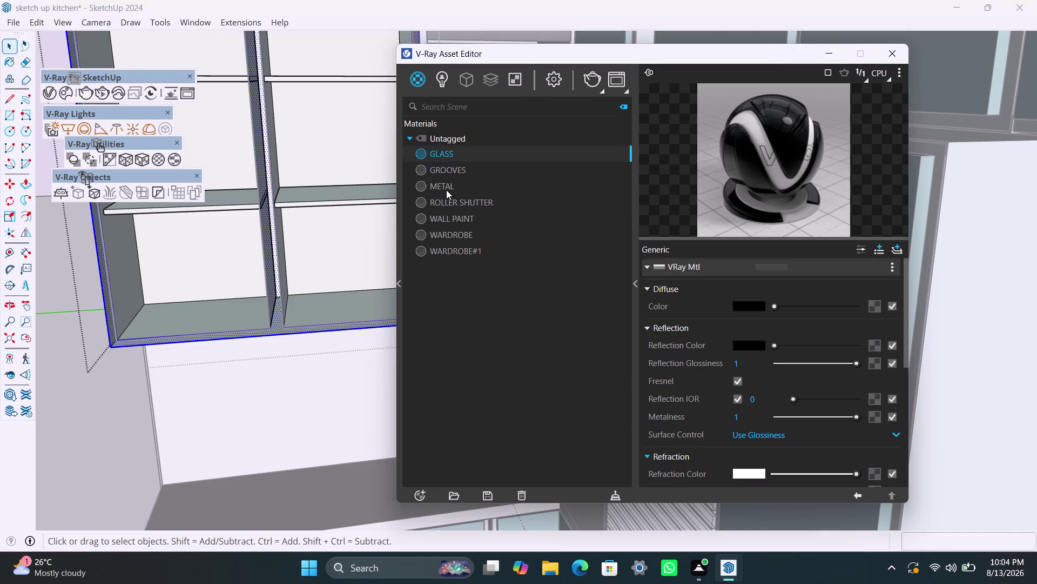
right_click(447, 189)
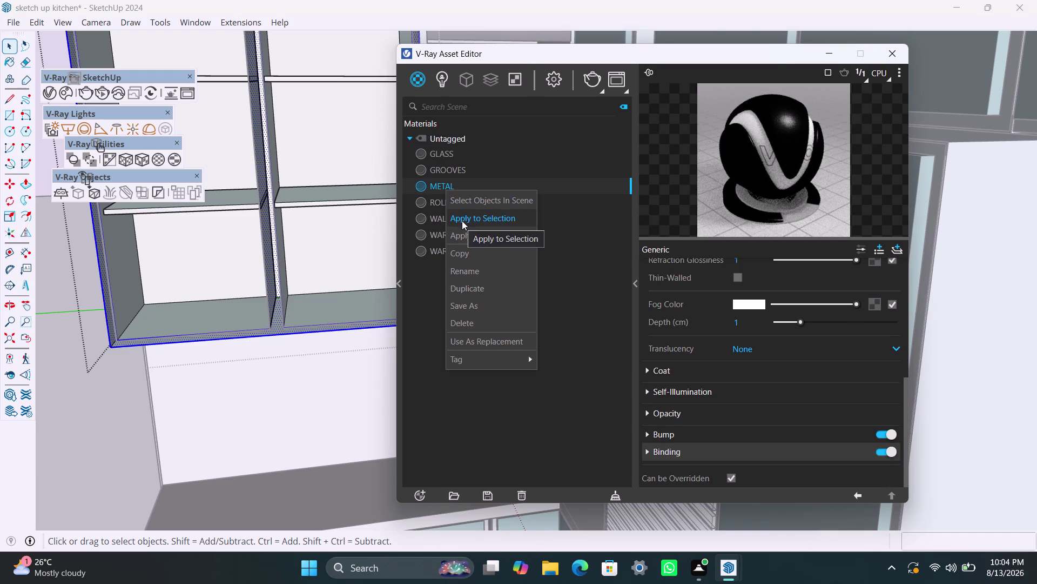
click(462, 221)
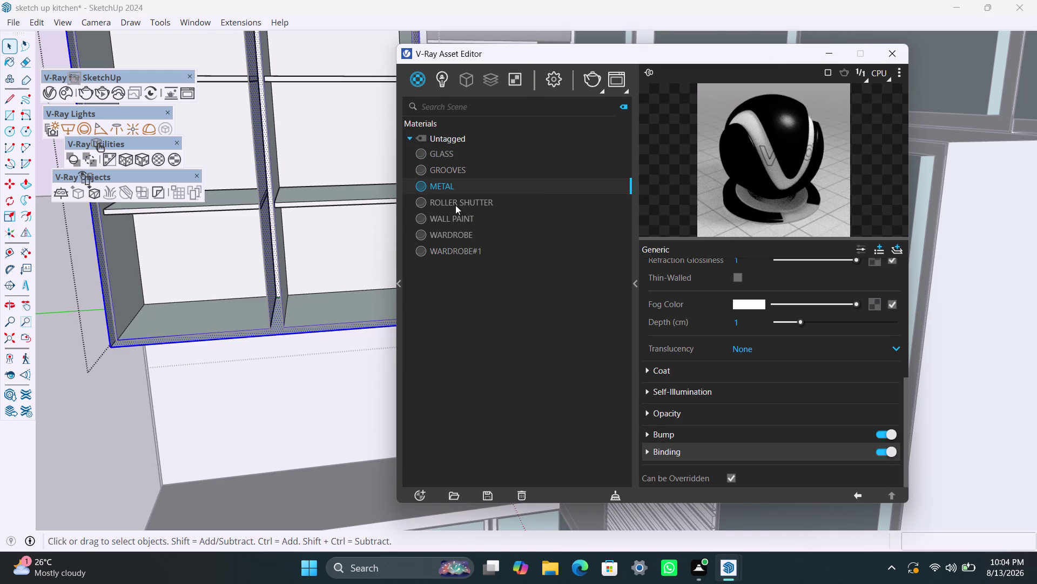
Bring up the ROLLER SHUTTER material's options in the Asset Editor.
click(455, 203)
right_click(455, 203)
click(479, 236)
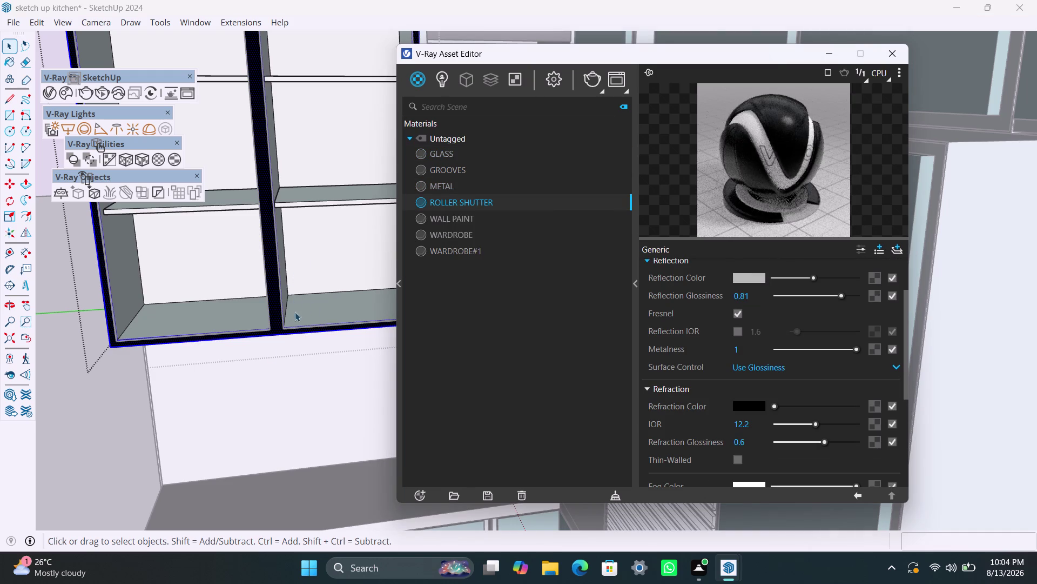
scroll(down, 3)
Exit the wardrobe group, then orbit and zoom in on the wall cabinet.
click(348, 92)
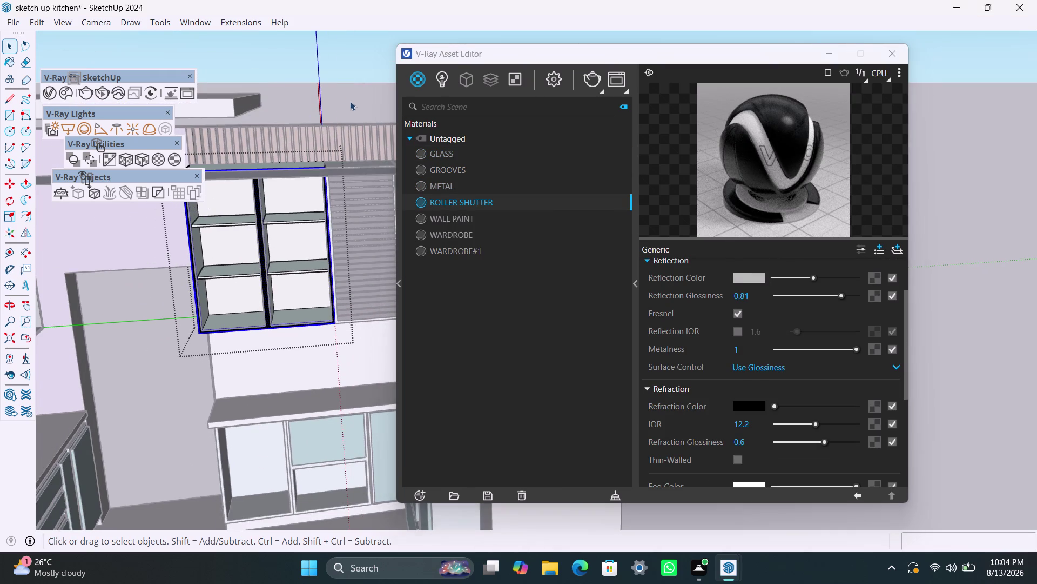
scroll(down, 3)
middle_drag(322, 359, 247, 405)
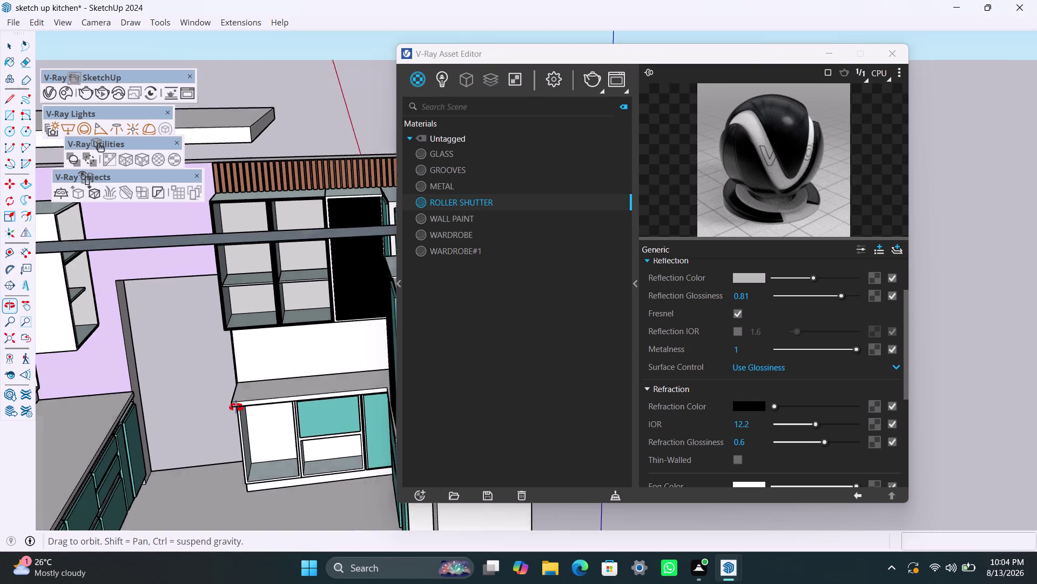
middle_drag(247, 404, 65, 414)
scroll(up, 3)
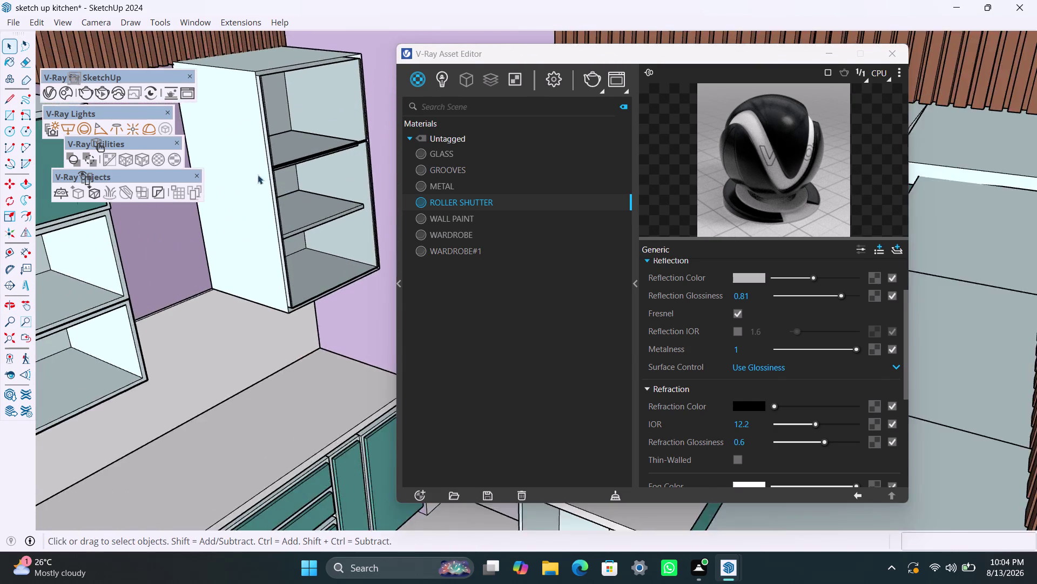
scroll(up, 3)
scroll(up, 3)
Open the wardrobe unit for editing and choose a material context-menu option in the Asset Editor.
click(287, 168)
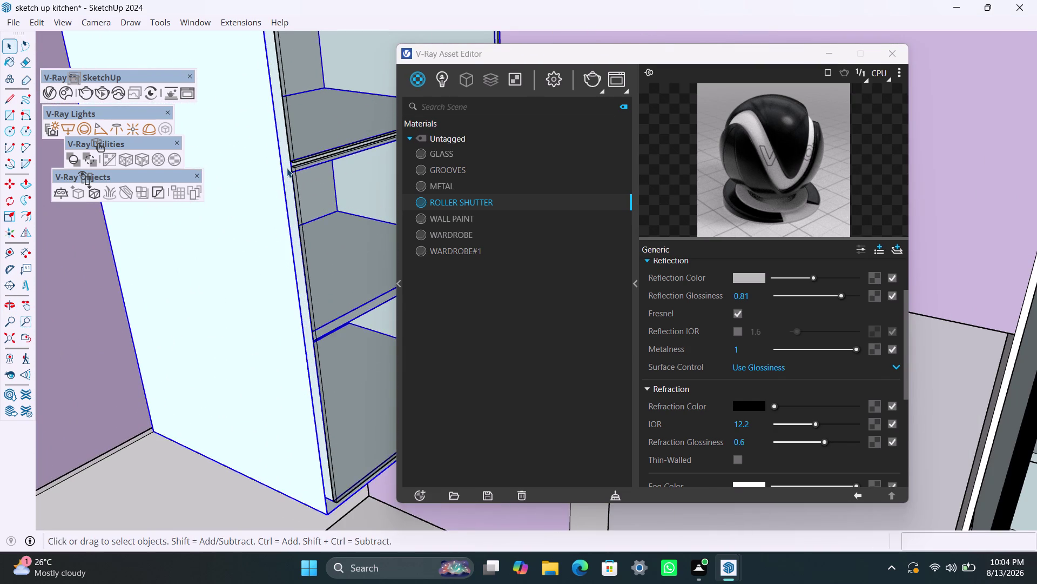
triple_click(287, 168)
click(286, 165)
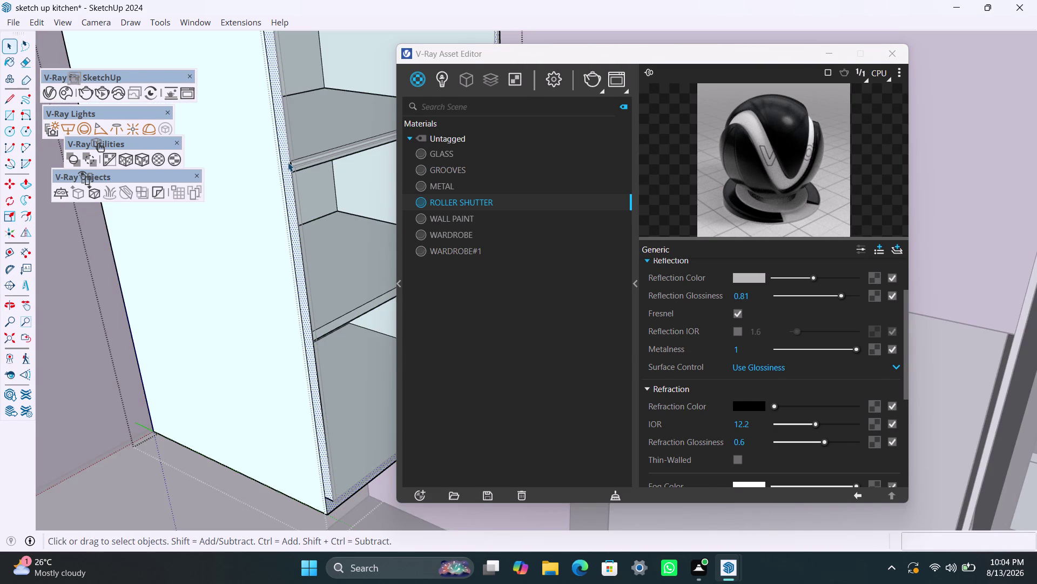
right_click(470, 202)
click(503, 235)
scroll(down, 3)
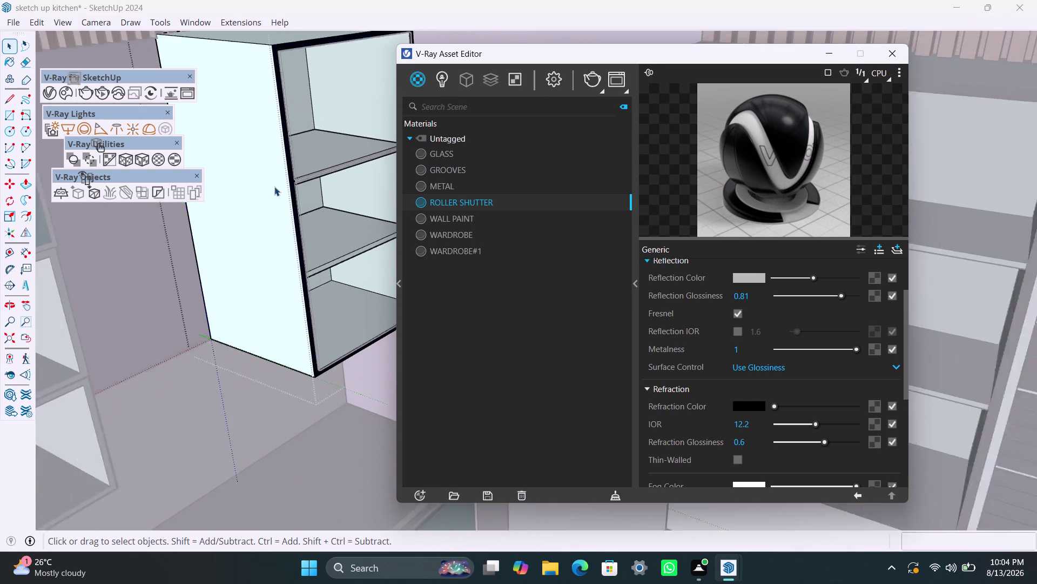
scroll(down, 3)
scroll(down, 3)
Orbit the view out to see the whole kitchen box.
click(204, 60)
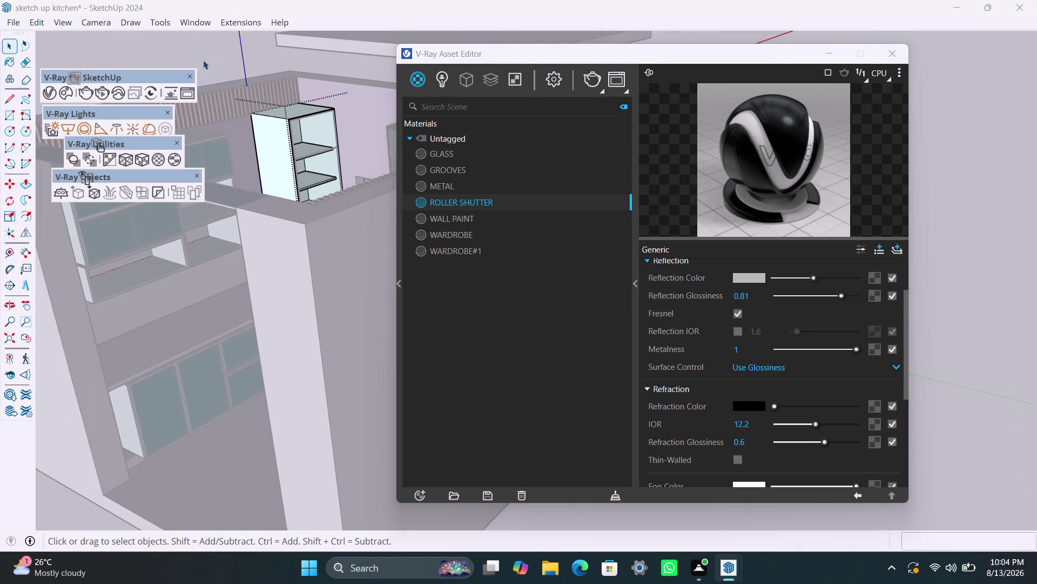
click(201, 57)
scroll(down, 3)
middle_drag(155, 290, 262, 307)
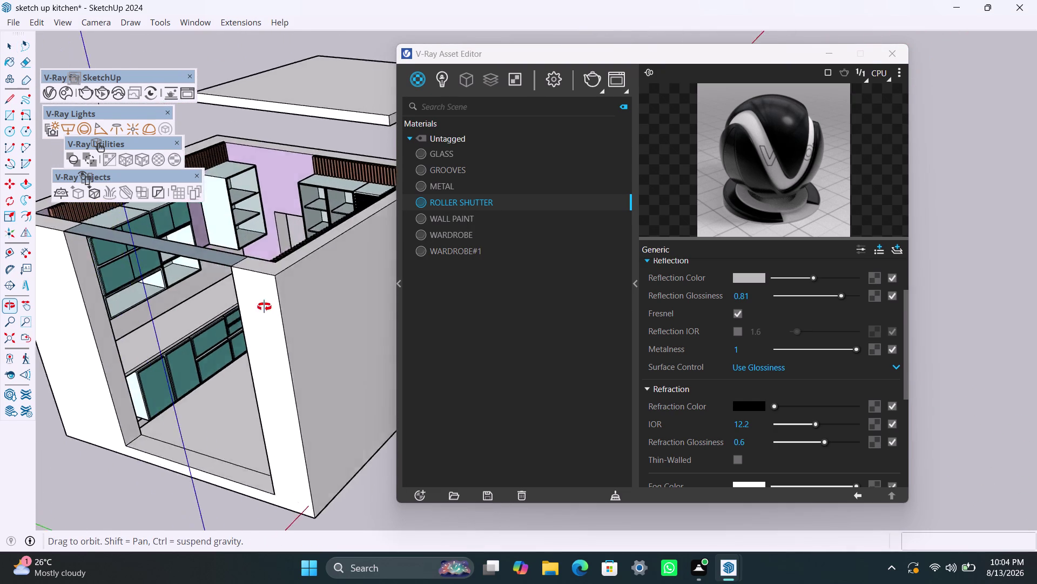
middle_drag(262, 306, 276, 305)
Switch WARDROBE#1's diffuse colour from icy blue to a warm near-white.
click(465, 252)
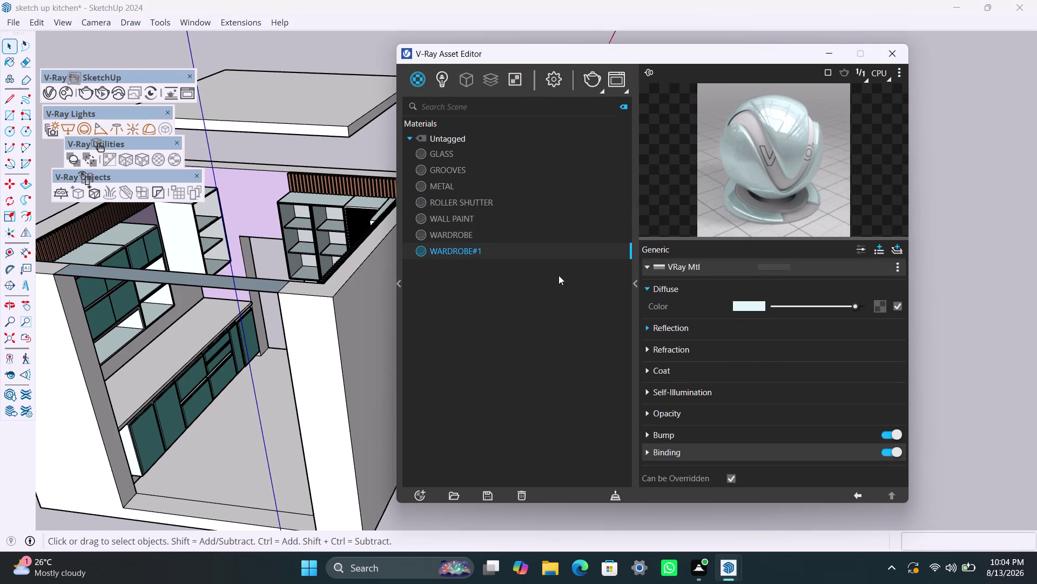
click(759, 304)
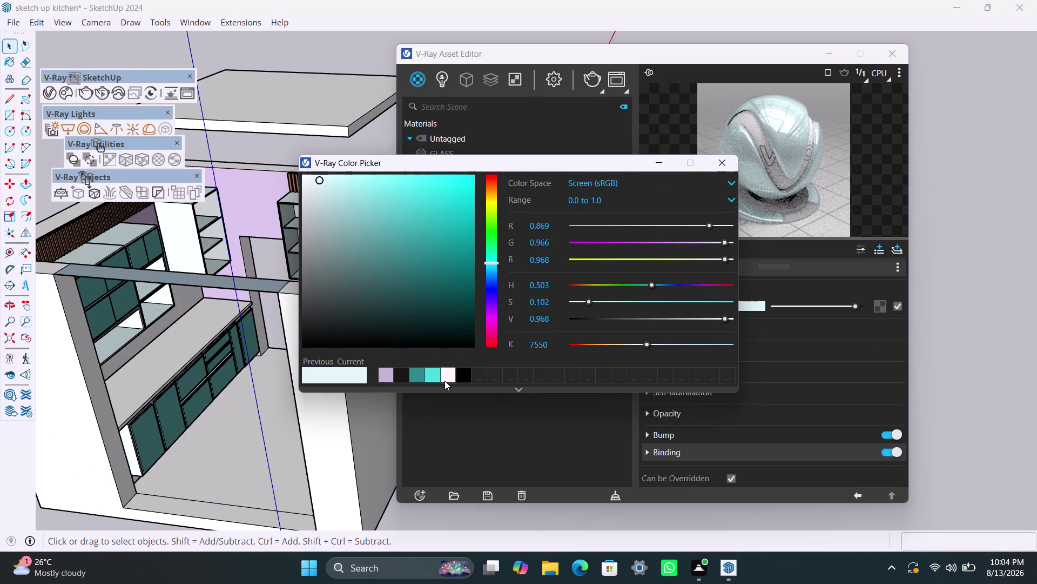
click(445, 376)
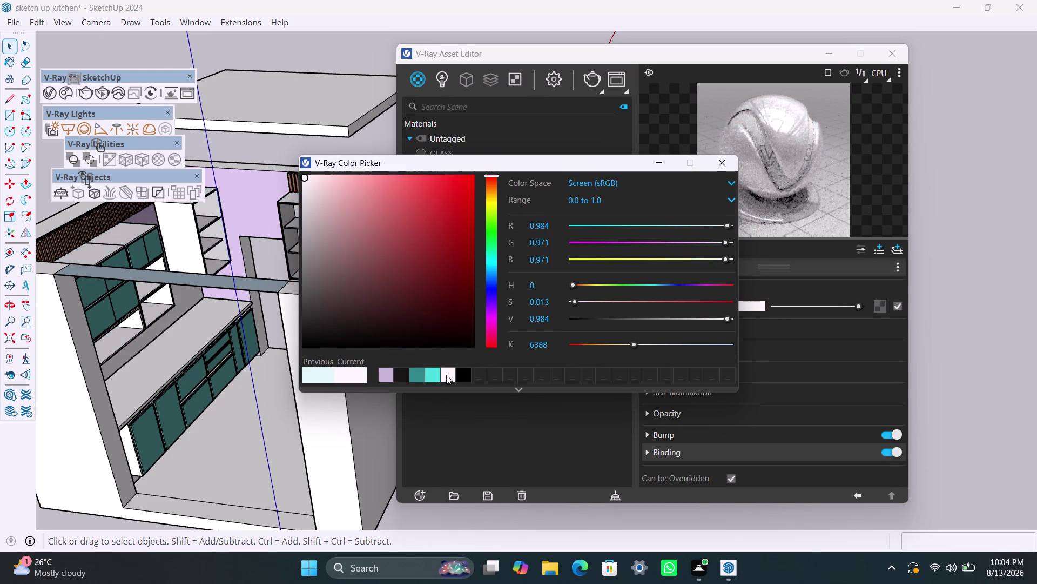
click(658, 165)
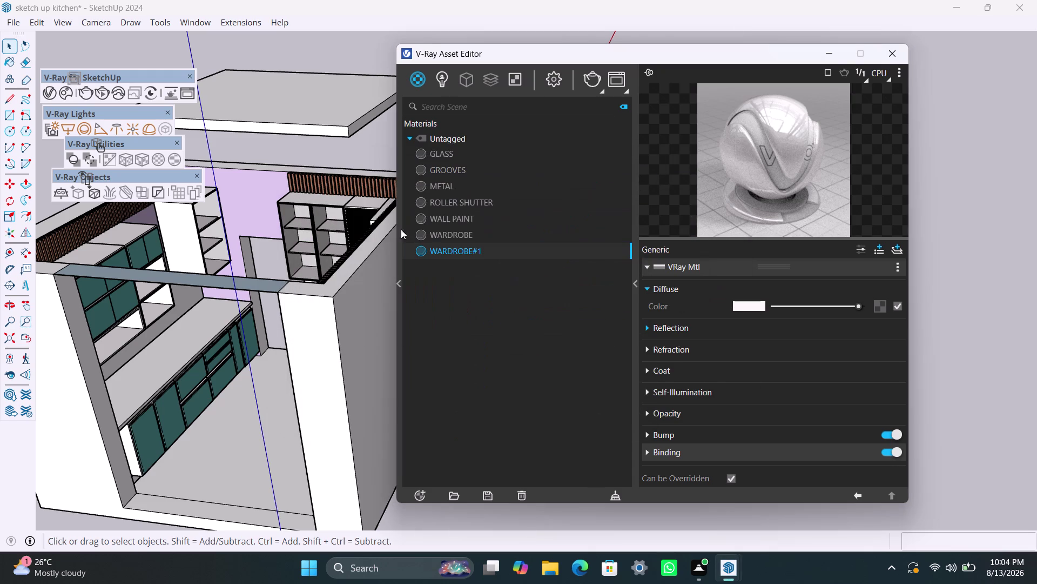
scroll(up, 3)
scroll(up, 3)
scroll(up, 3)
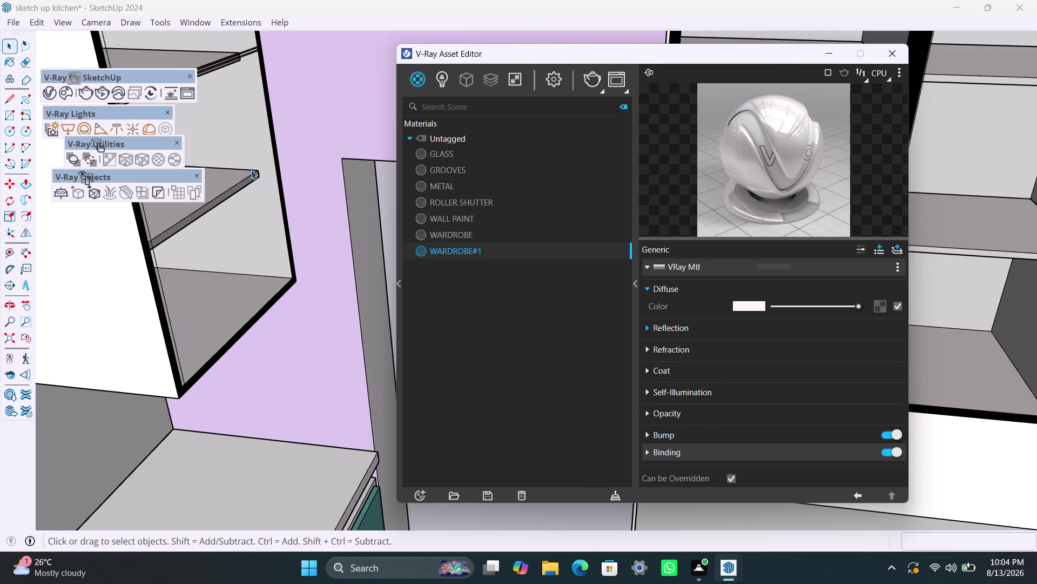
click(256, 142)
click(310, 78)
scroll(down, 3)
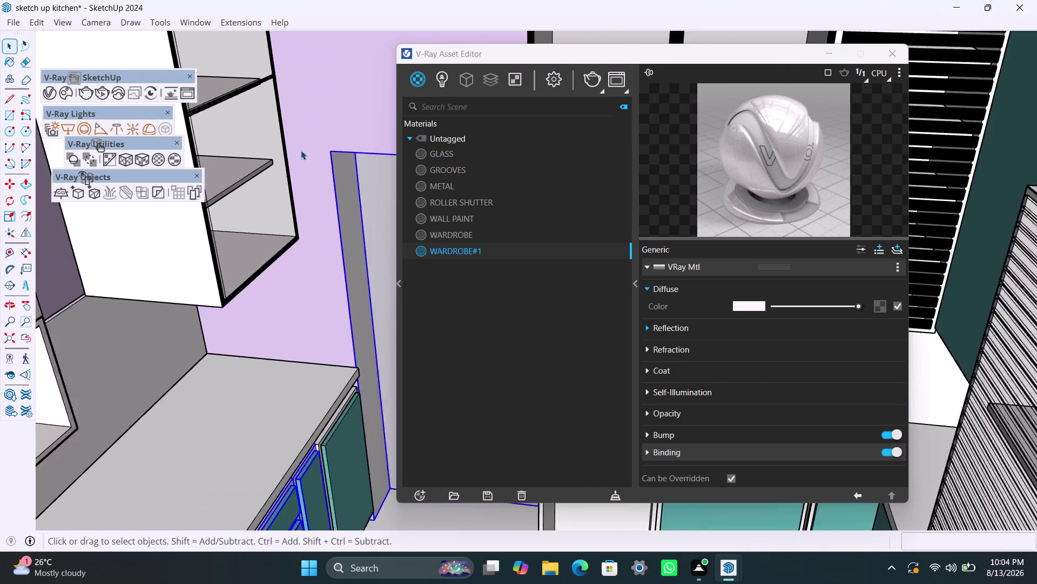
scroll(down, 3)
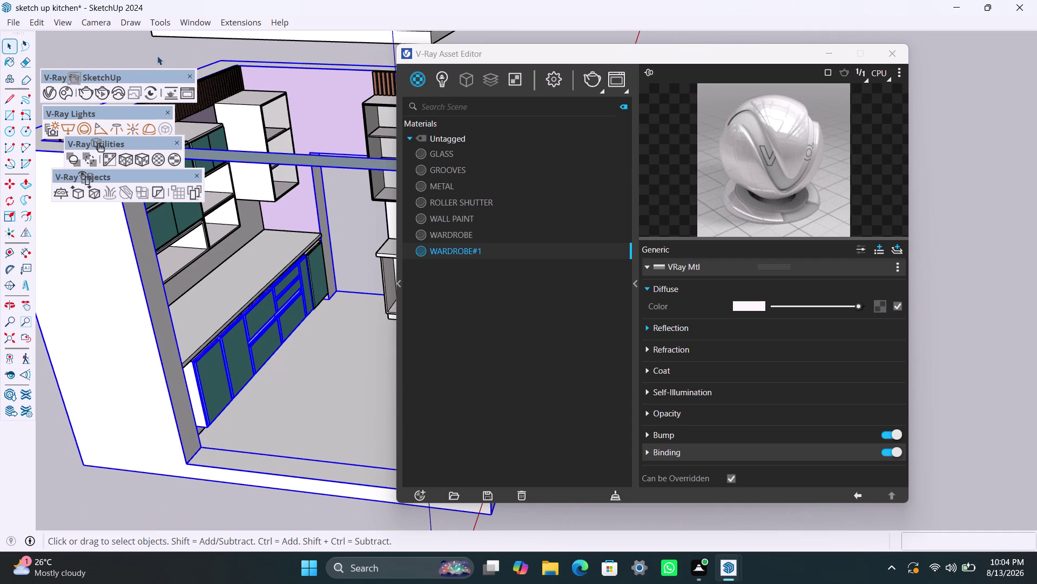
click(156, 53)
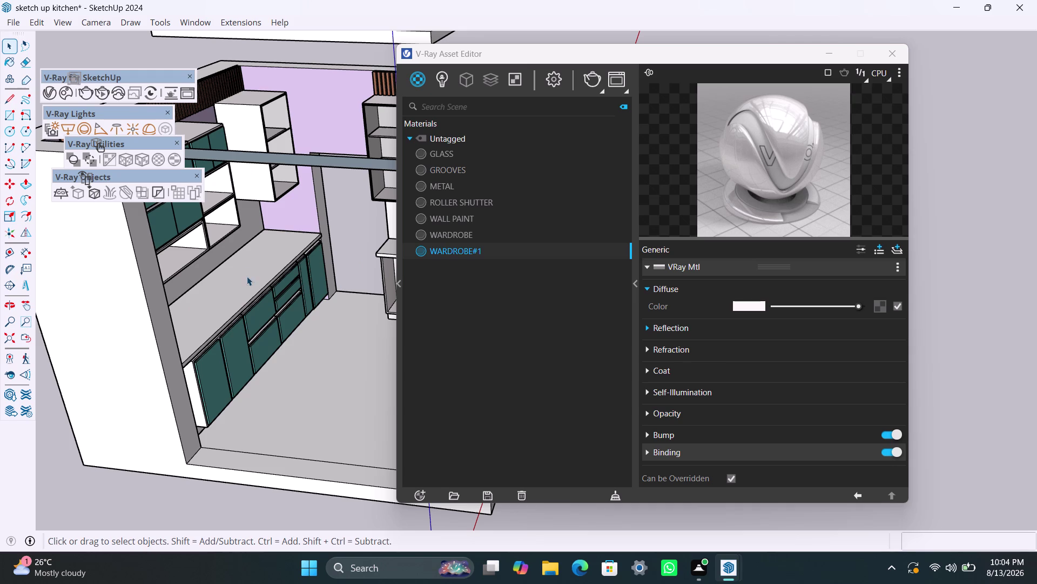
middle_drag(284, 266, 210, 262)
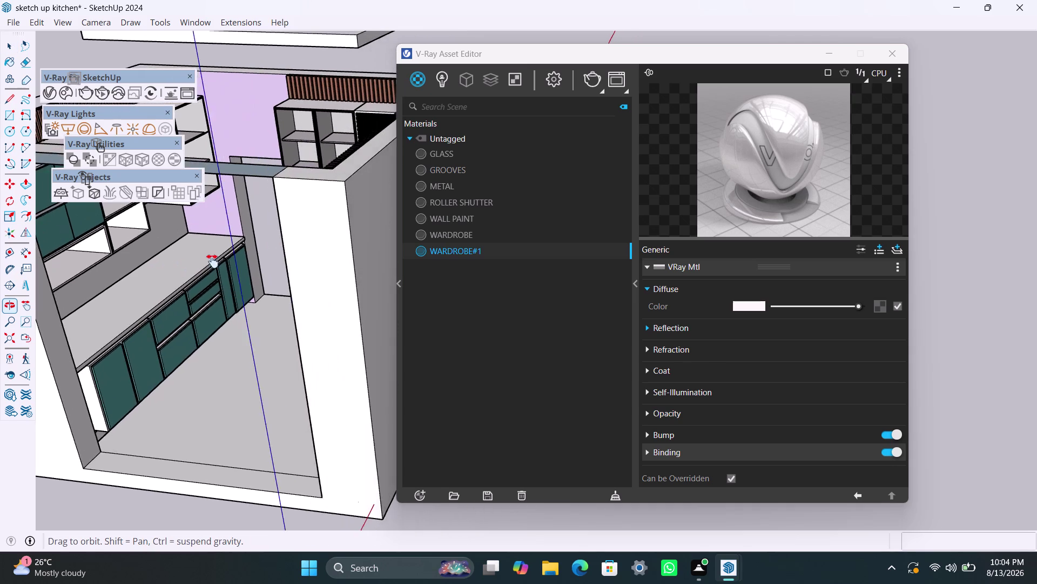
middle_drag(210, 262, 303, 240)
scroll(down, 3)
middle_drag(300, 239, 192, 235)
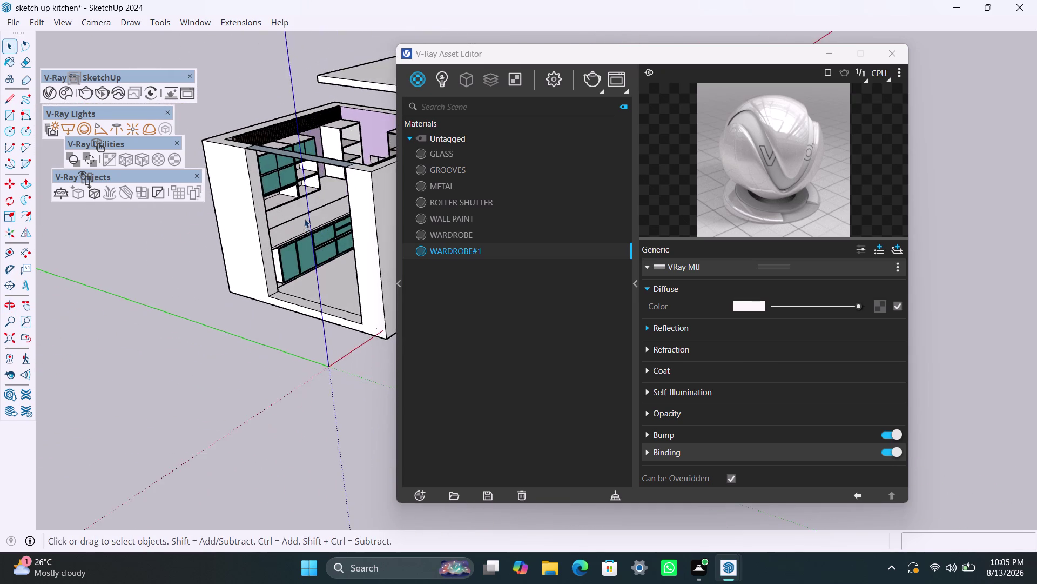
scroll(up, 3)
middle_drag(318, 204, 423, 211)
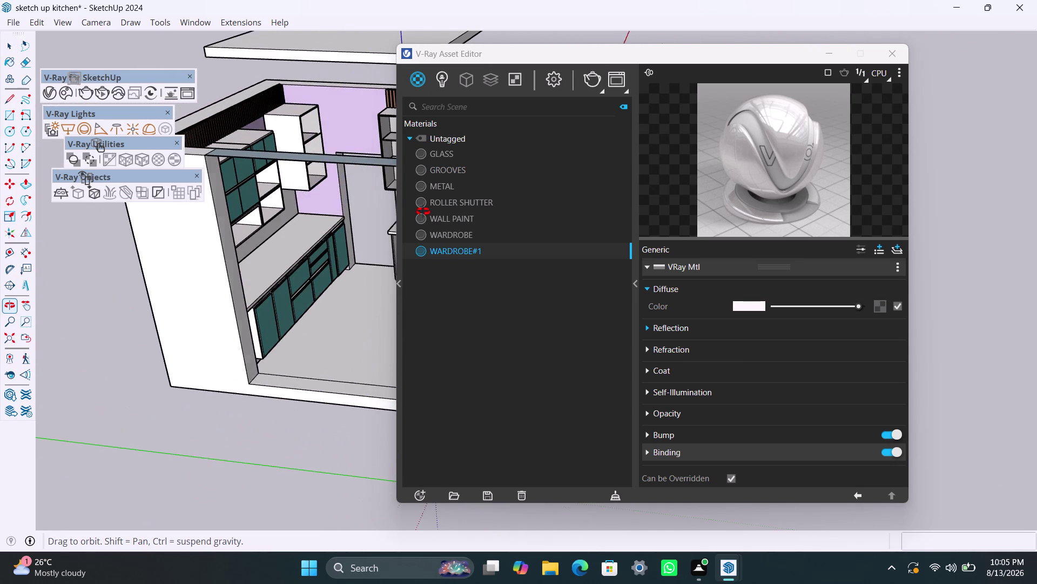
middle_drag(423, 211, 319, 228)
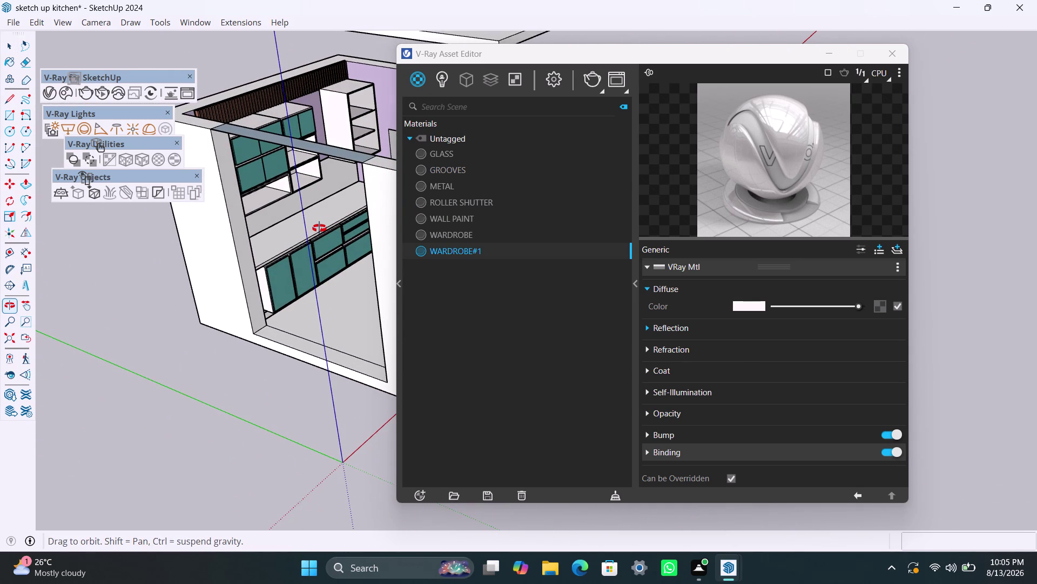
middle_drag(319, 228, 317, 227)
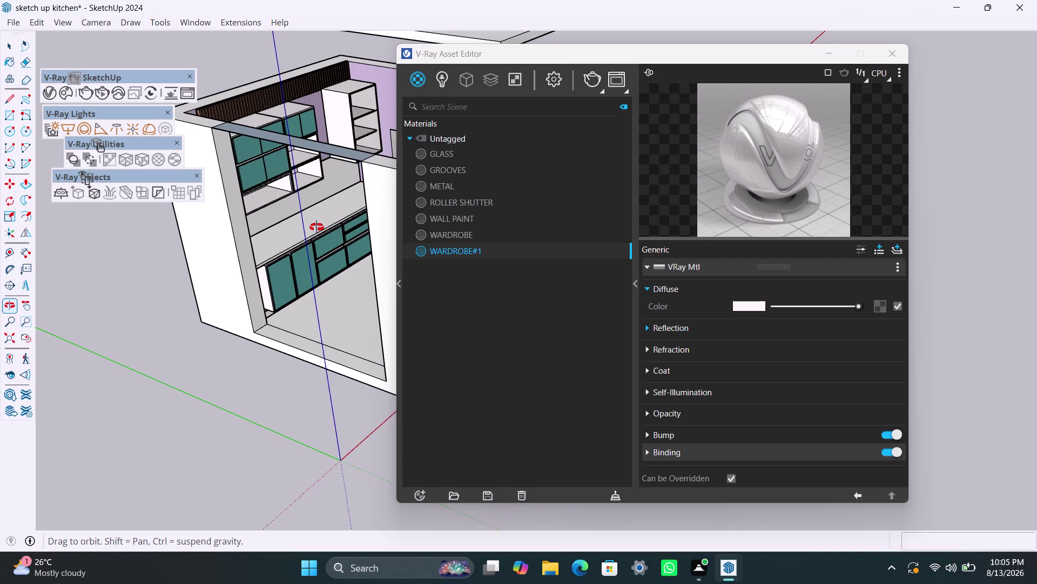
middle_drag(317, 226, 470, 247)
scroll(down, 3)
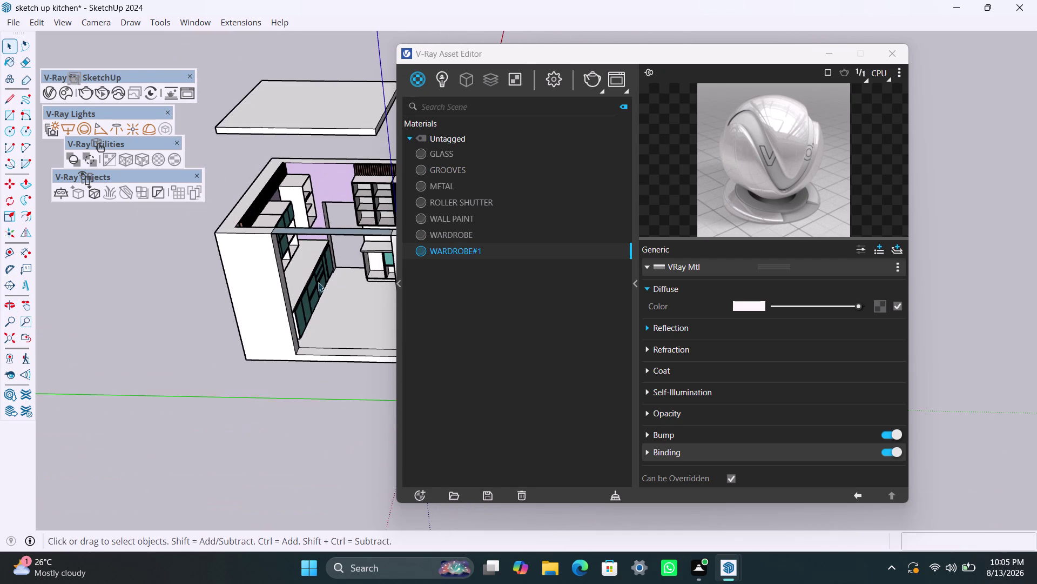
middle_drag(319, 283, 192, 311)
scroll(up, 3)
middle_drag(226, 330, 284, 341)
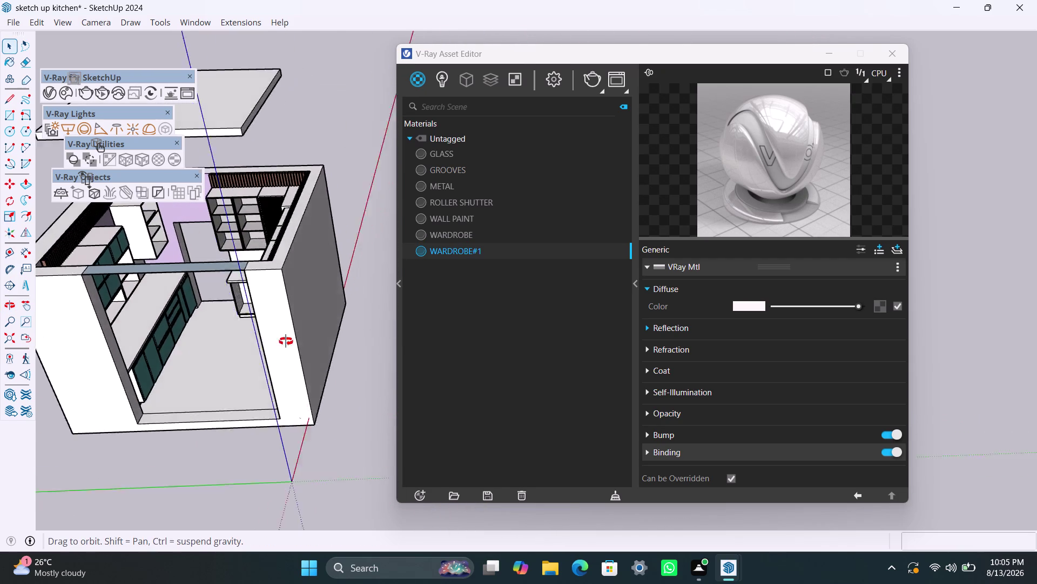
middle_drag(284, 341, 424, 220)
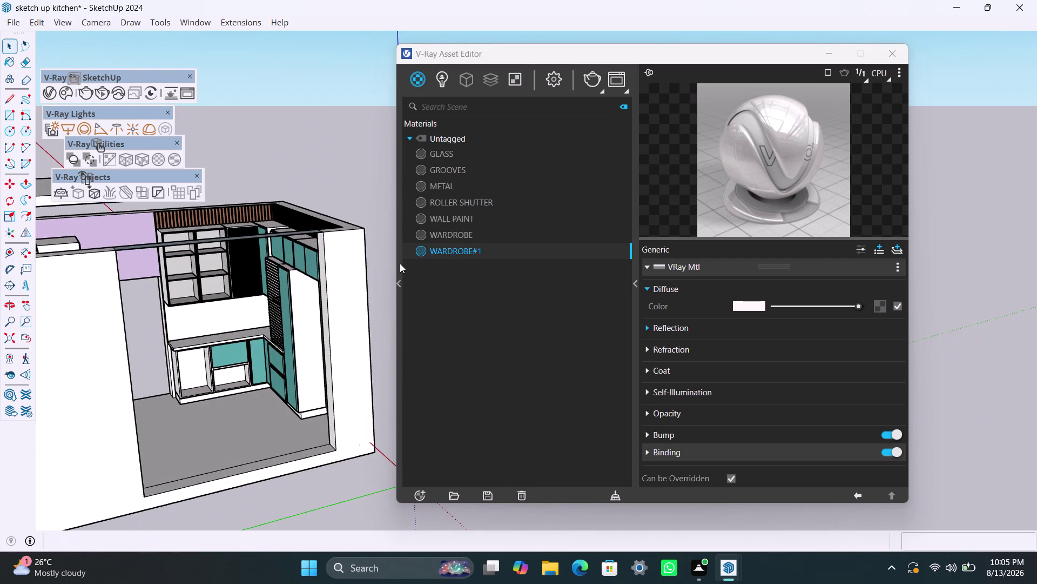
middle_drag(255, 393, 138, 458)
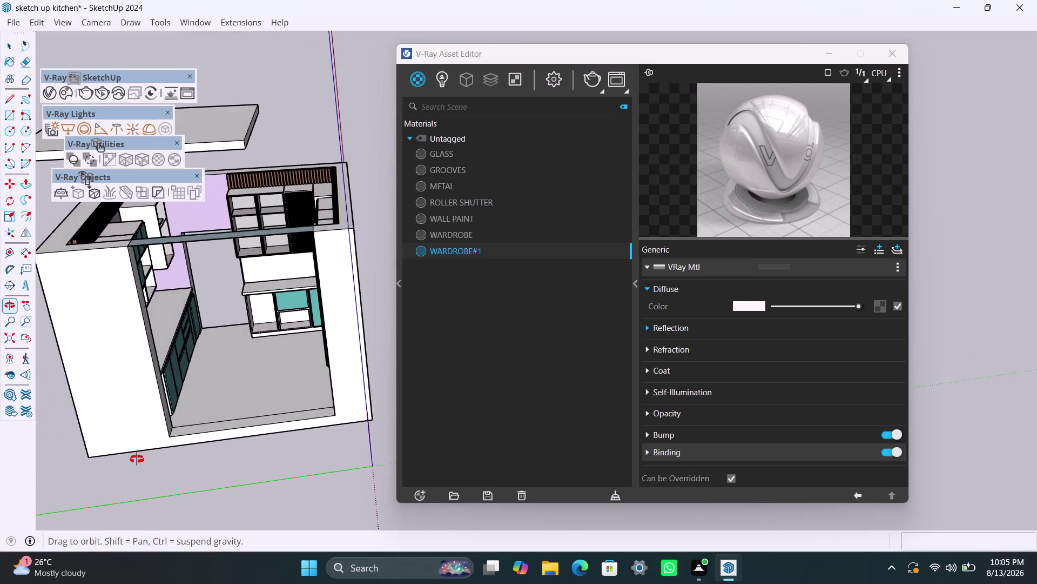
middle_drag(138, 459, 101, 469)
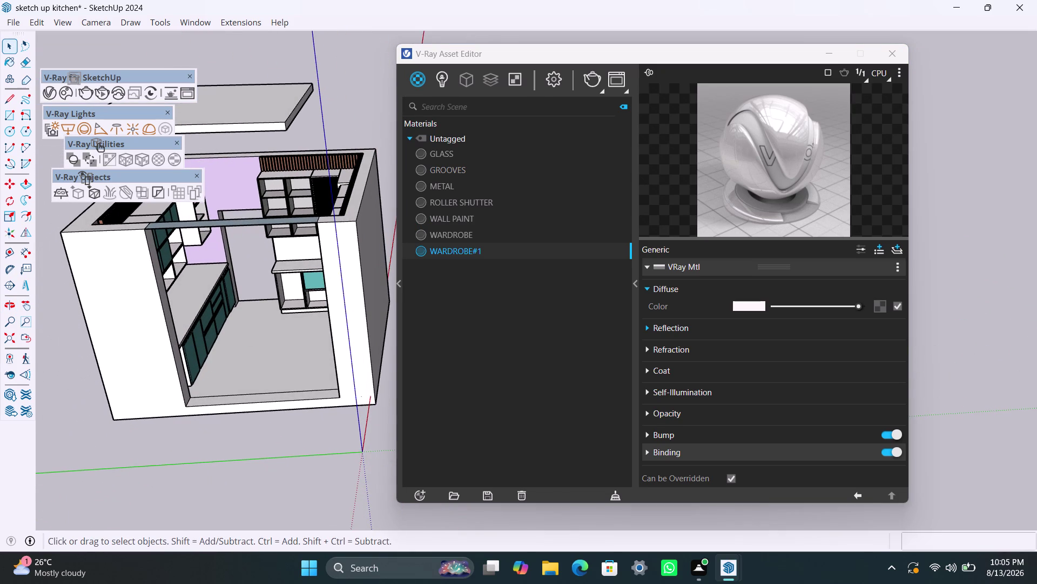
click(415, 85)
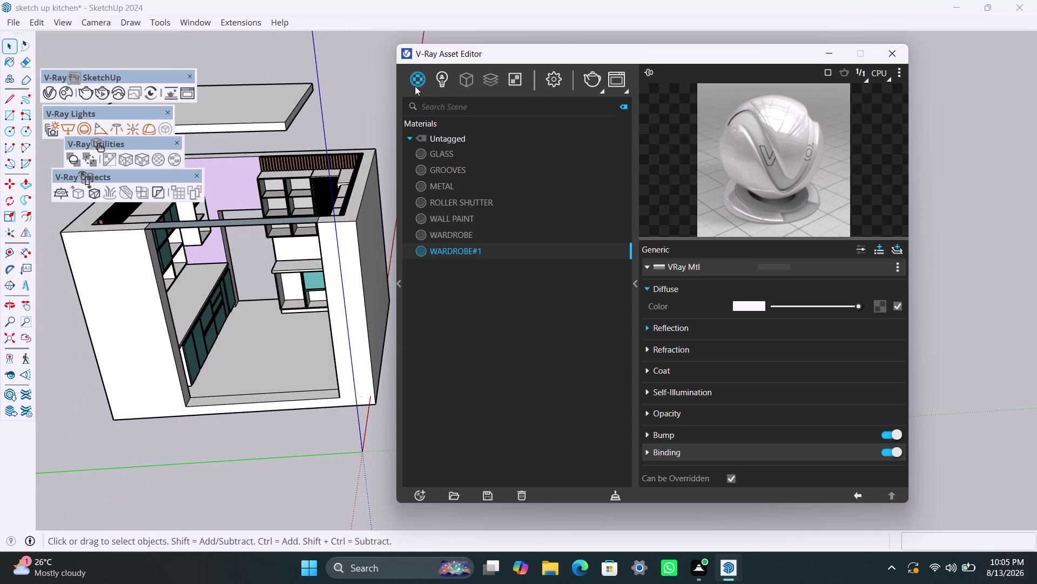
Open the Chaos Cosmos browser from the Asset Editor's material types list.
right_click(416, 86)
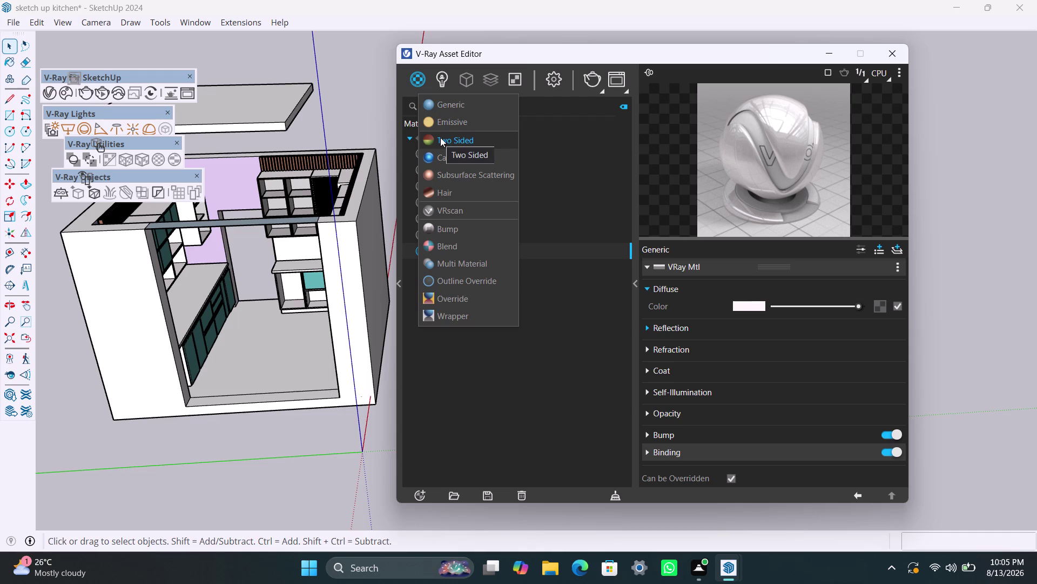
click(60, 89)
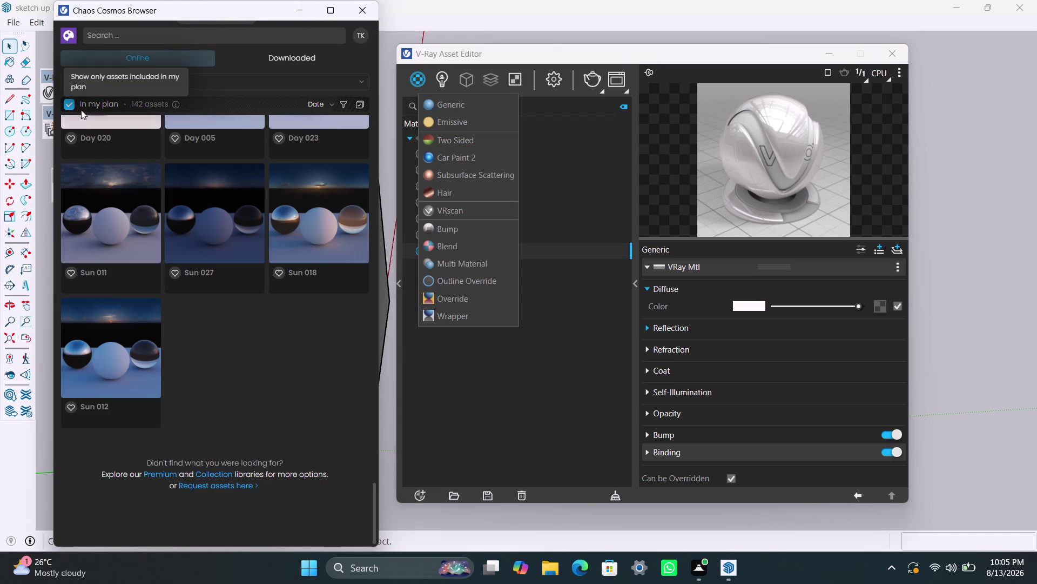